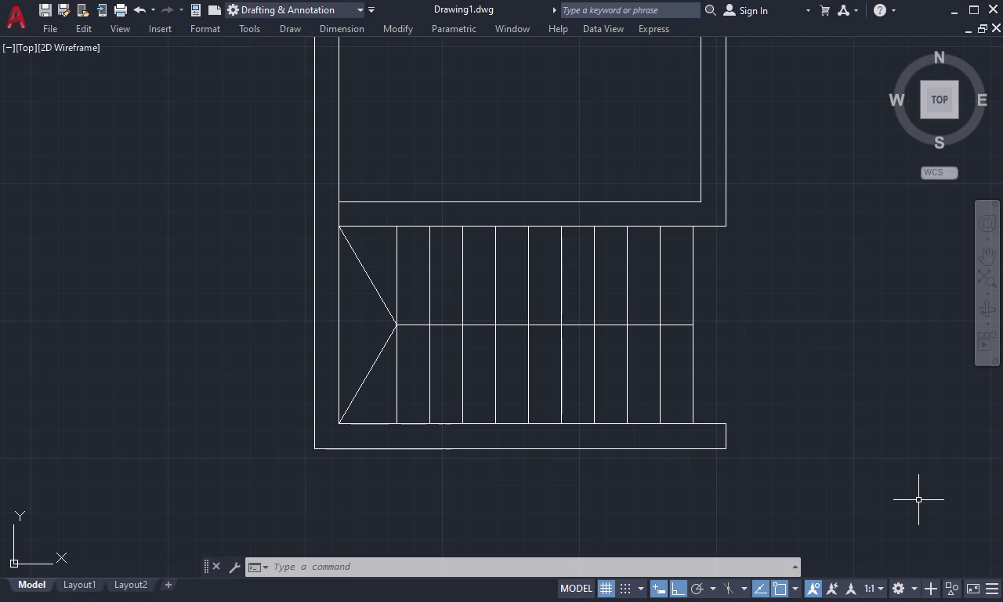
Extend the bottom outer wall line with EX until it meets the right wall.
scroll(down, 3)
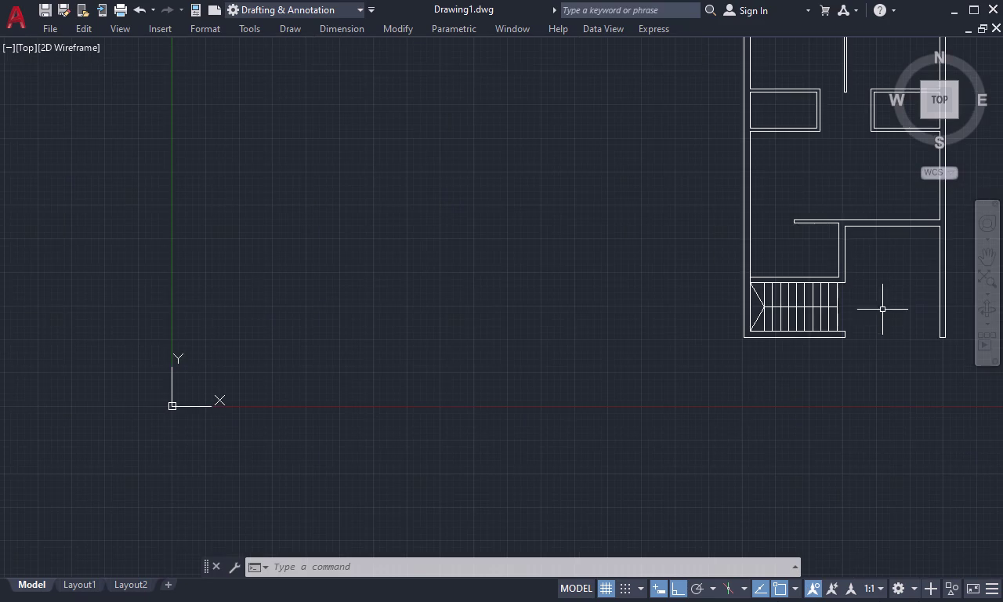
middle_drag(882, 319, 734, 355)
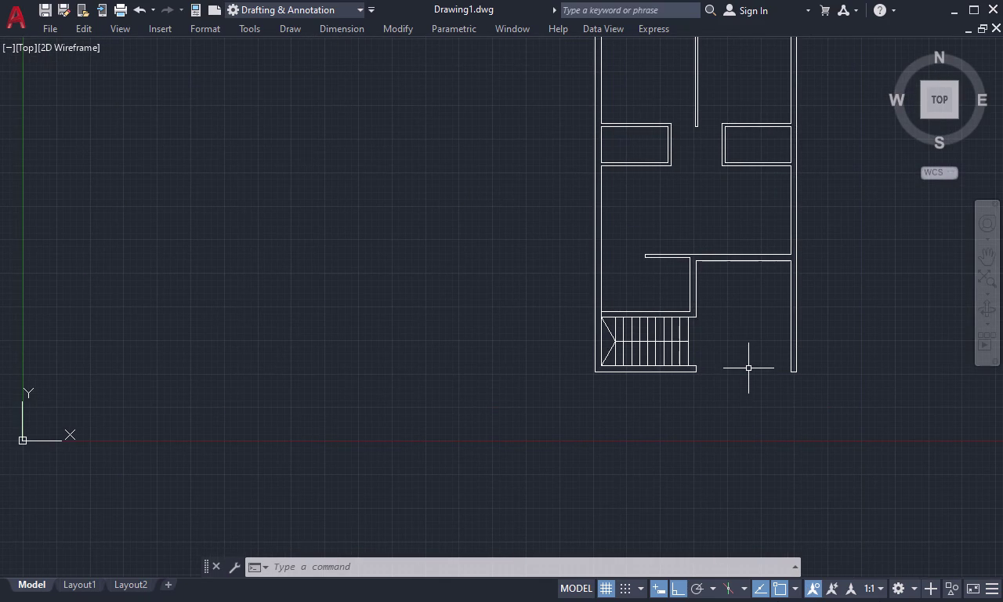
key(Escape)
text(ex)
key(space)
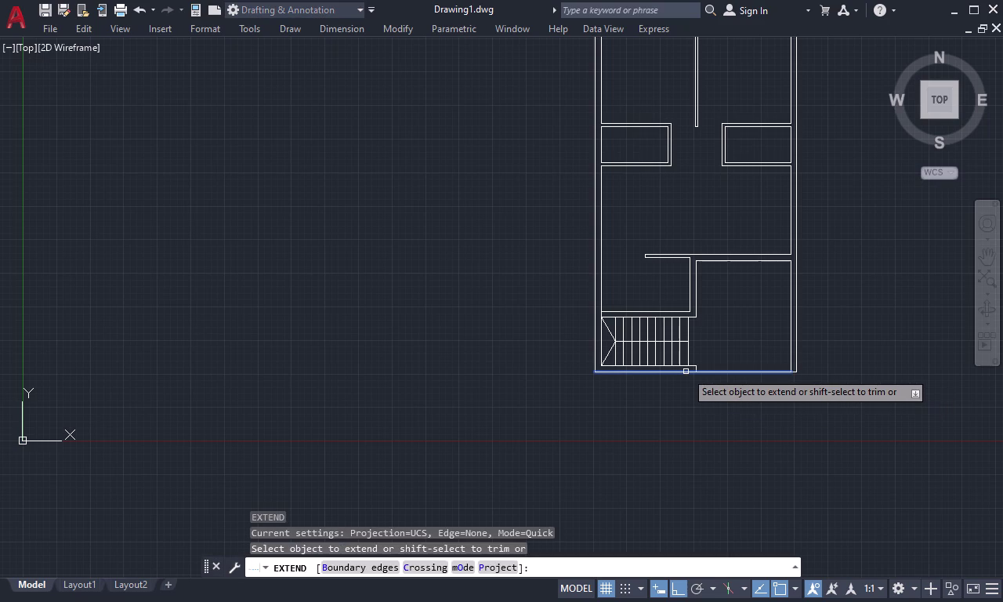
click(686, 372)
key(Escape)
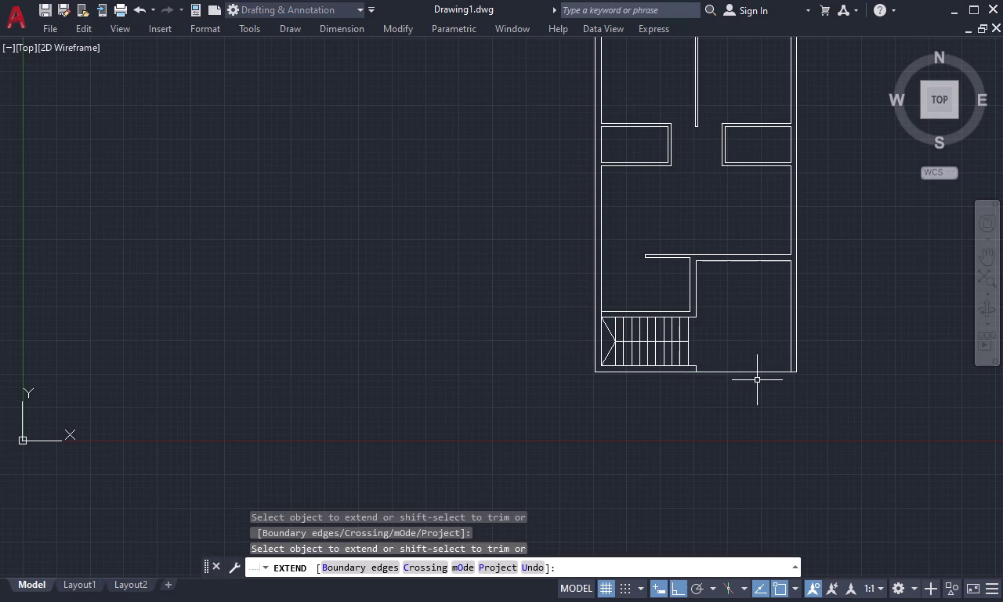
scroll(down, 3)
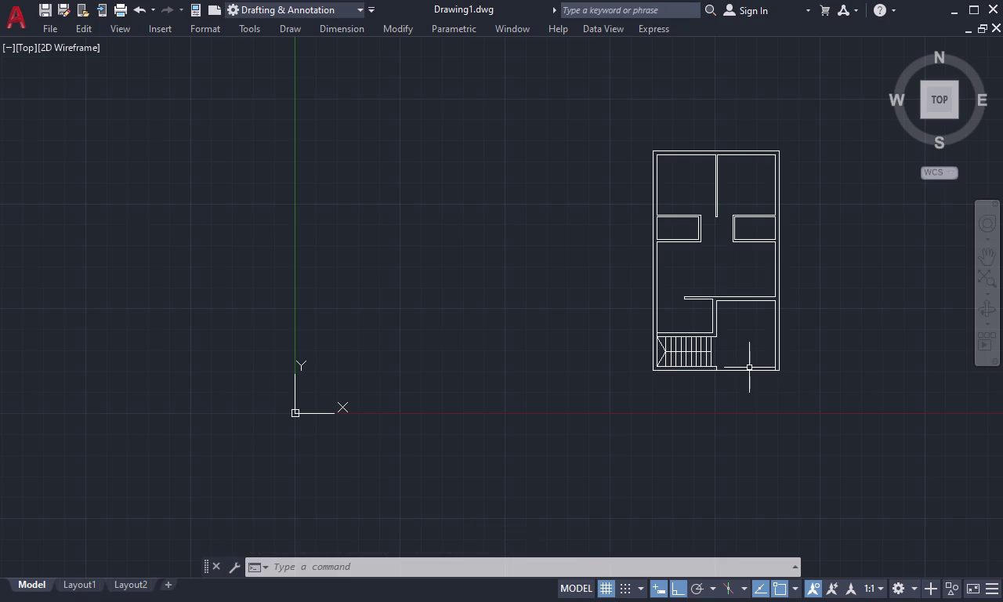
Pan and zoom across the plan toward the middle rooms.
middle_drag(752, 364, 619, 492)
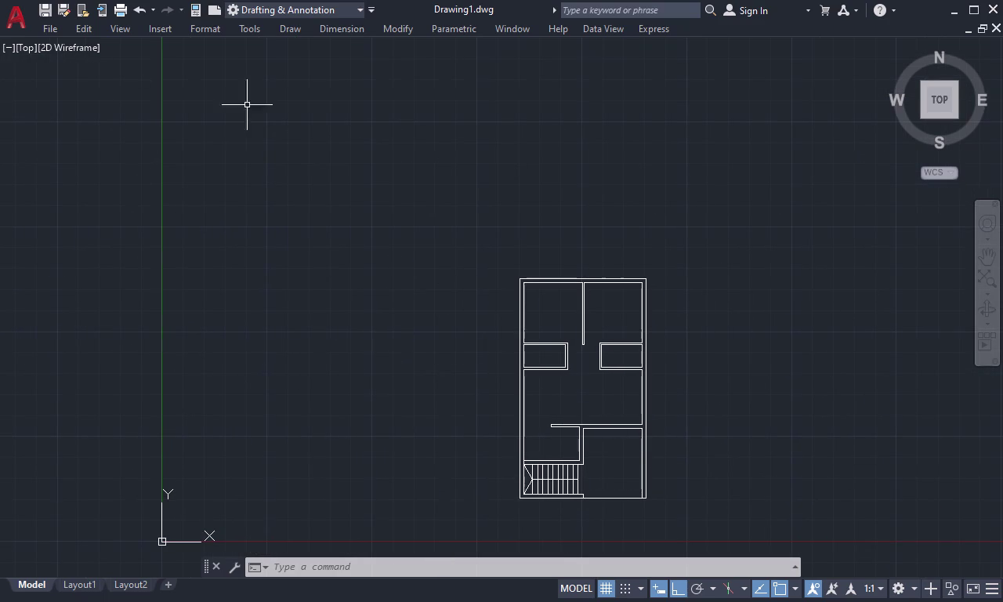
middle_drag(587, 400, 564, 319)
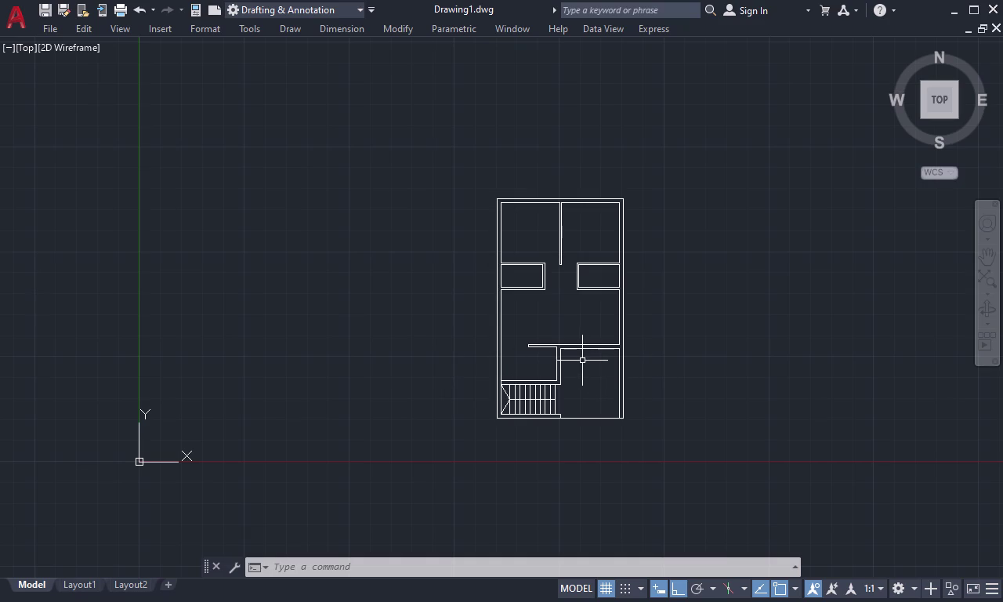
scroll(up, 3)
scroll(down, 3)
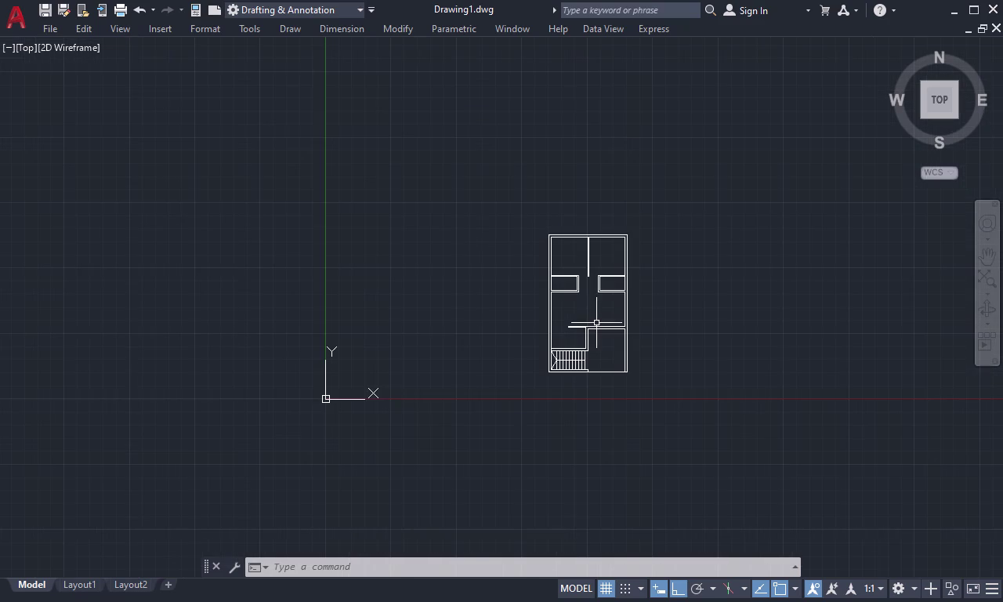
middle_drag(598, 306, 548, 414)
scroll(up, 3)
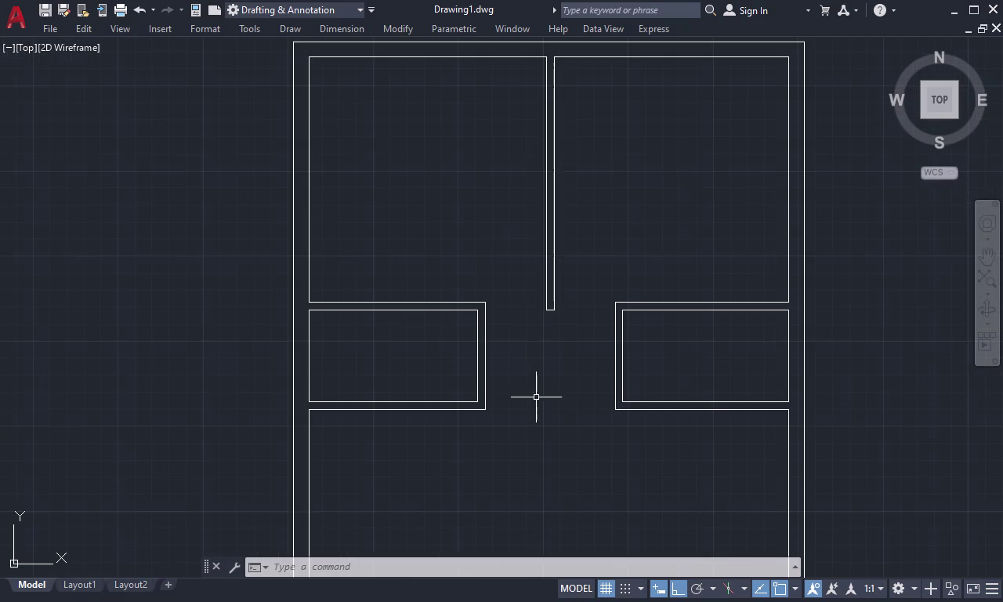
middle_drag(536, 395, 517, 310)
Cancel the extend command and start an offset with distance 2.
key(Escape)
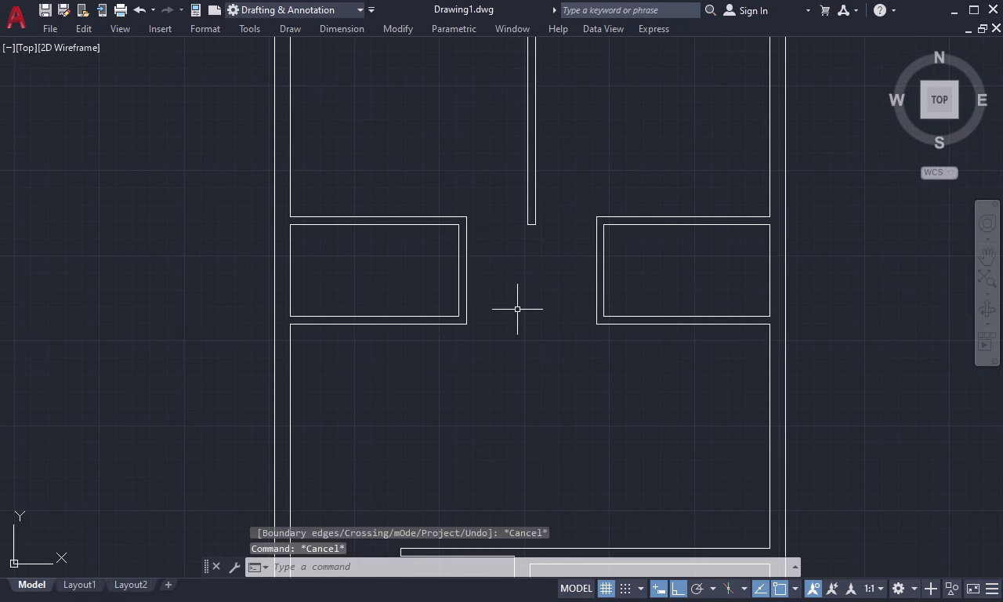
key(Escape)
key(Escape)
key(Escape)
key(Escape)
key(Escape)
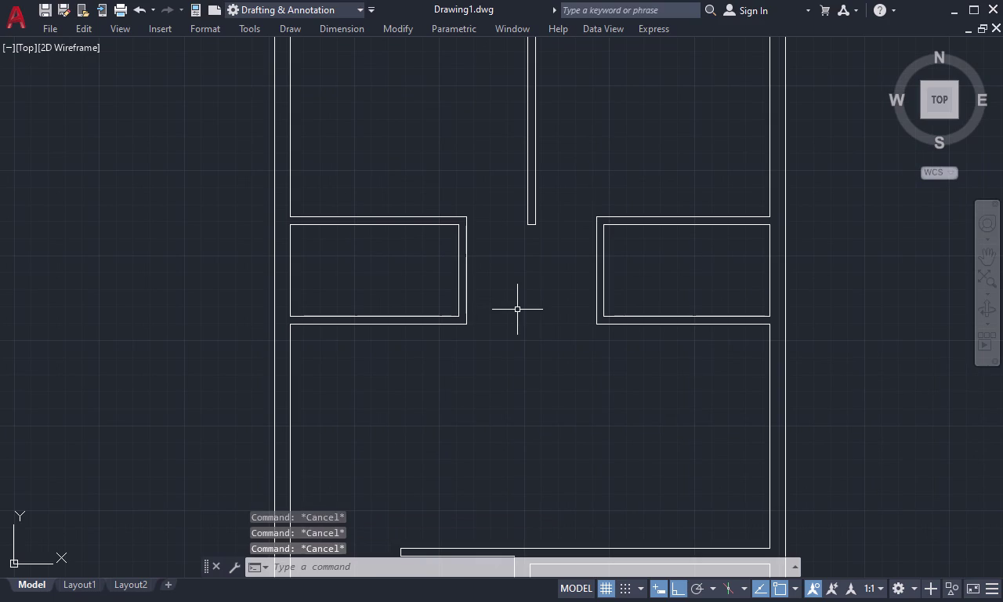
key(Escape)
key(Escape)
key(Escape)
key(Escape)
key(Escape)
text(o 2)
key(space)
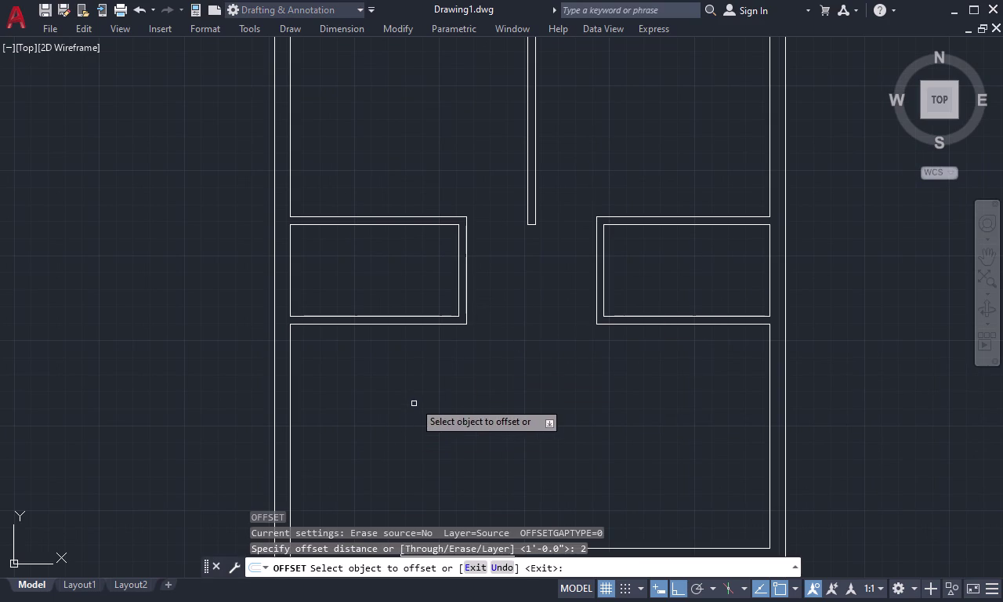
Offset the wall line above the stairs, then undo the too-small copy.
scroll(down, 3)
middle_drag(432, 406, 433, 329)
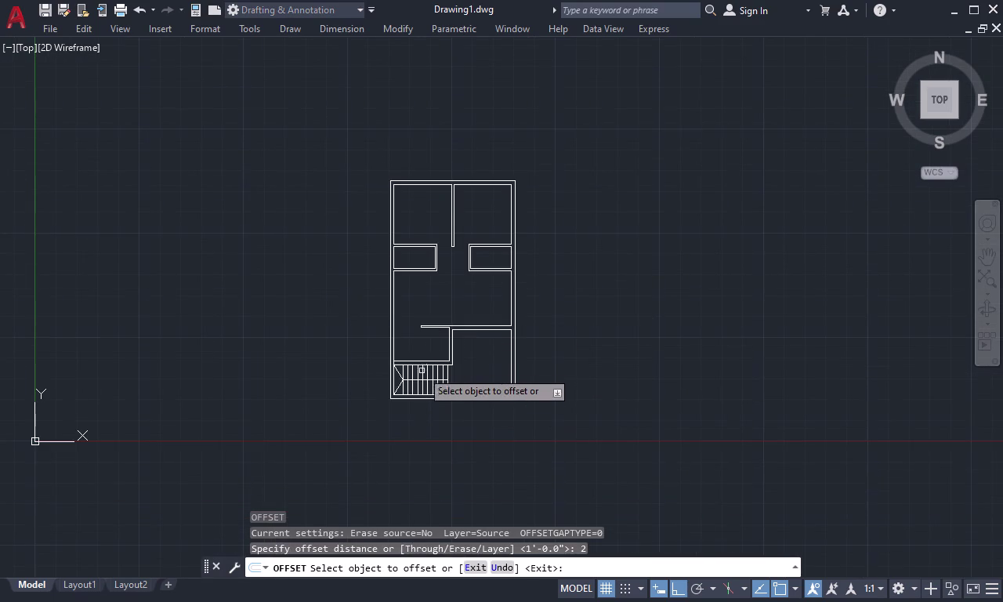
scroll(up, 3)
click(437, 328)
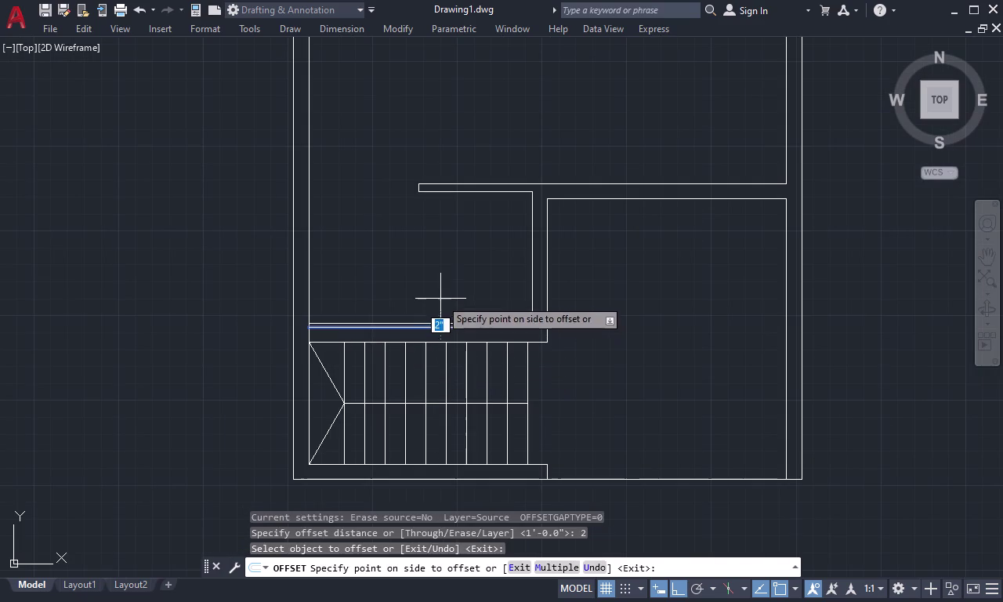
click(441, 298)
key(ctrl+z)
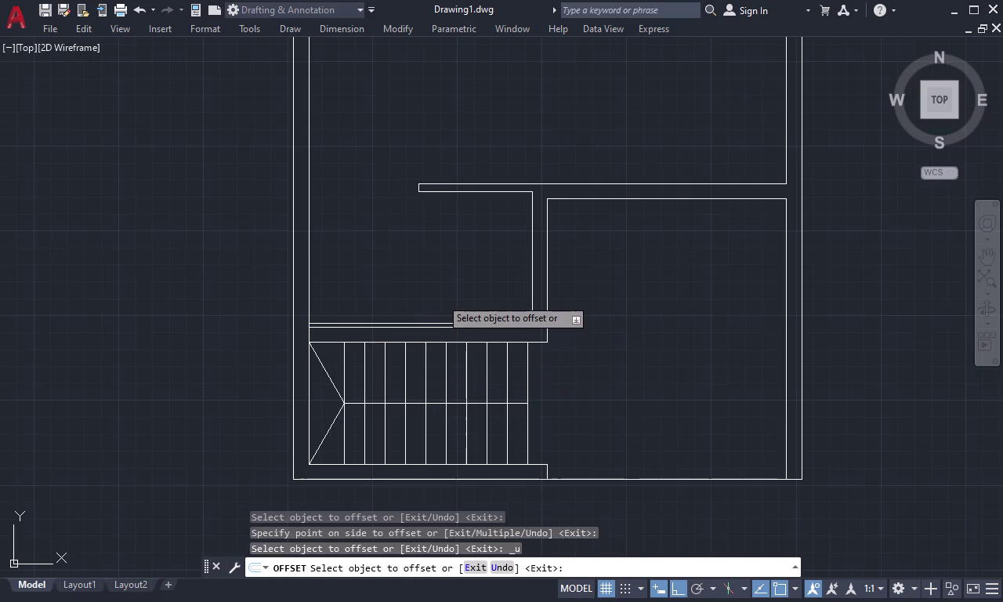
key(Escape)
Offset the line above the stairs up 2' and the partition wall left 2'.
text(o)
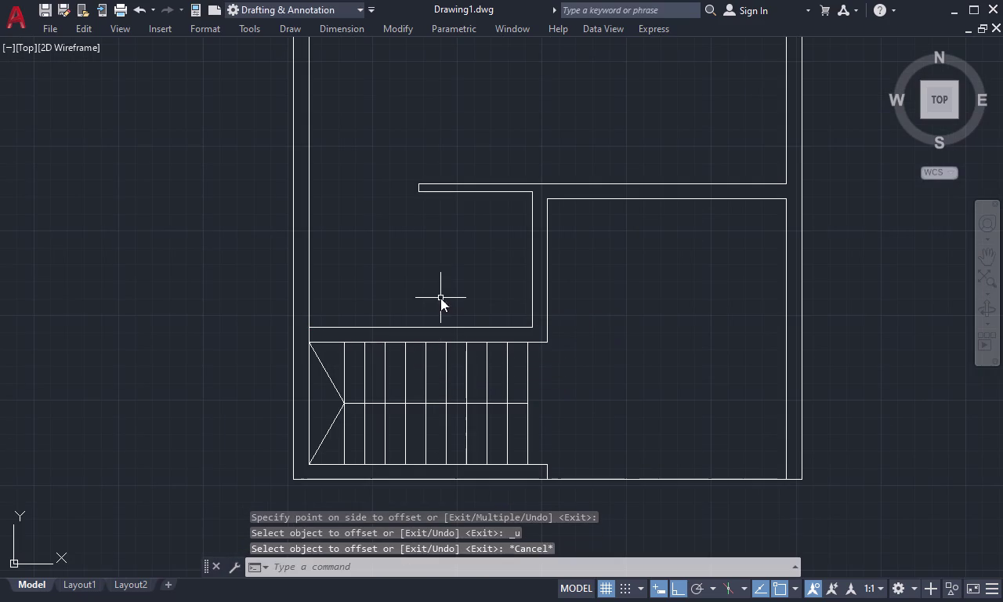
key(space)
text(2)
text(')
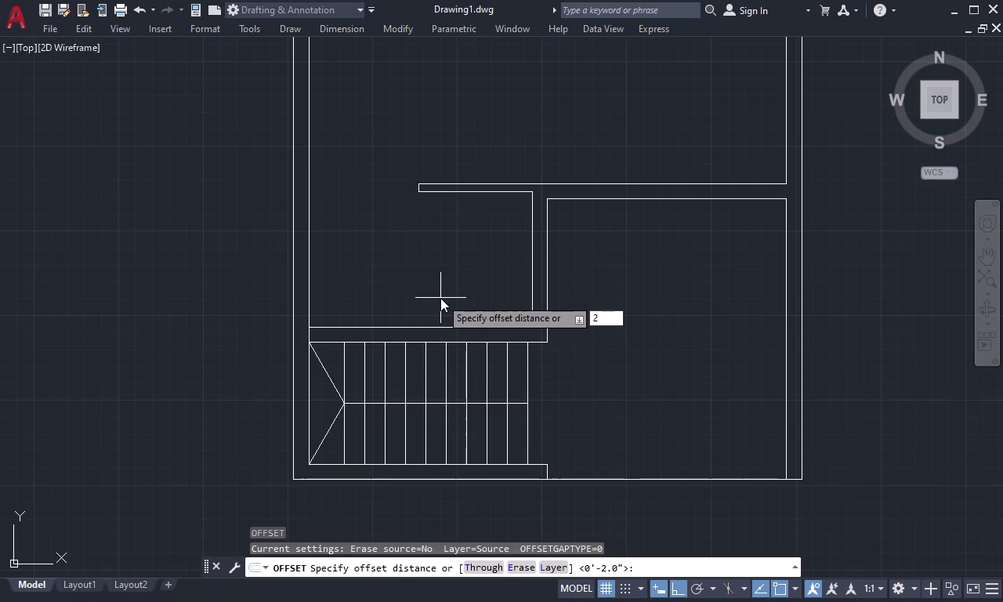
key(space)
drag(447, 325, 448, 325)
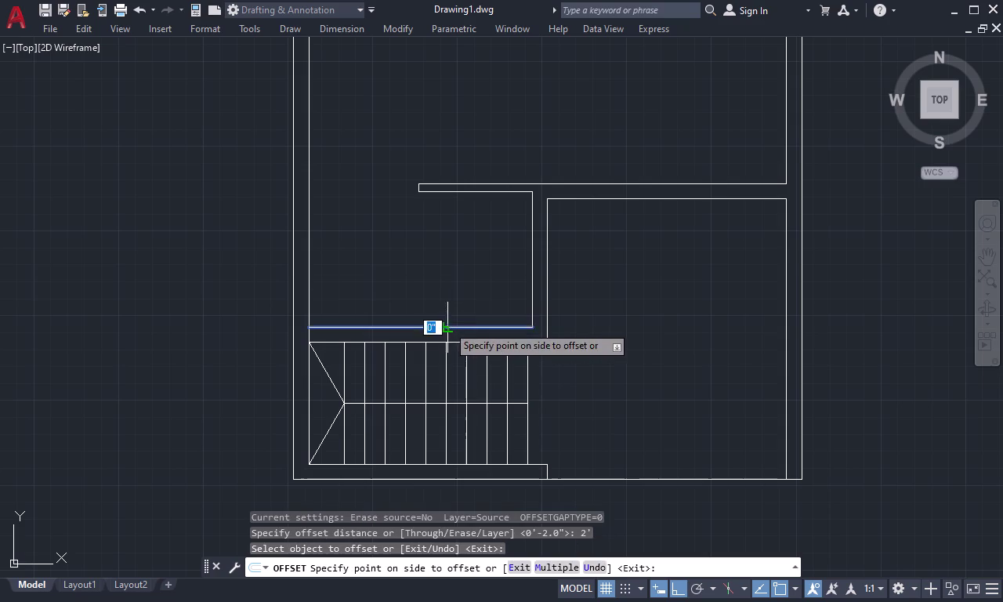
drag(449, 325, 448, 318)
click(440, 278)
click(532, 254)
click(487, 273)
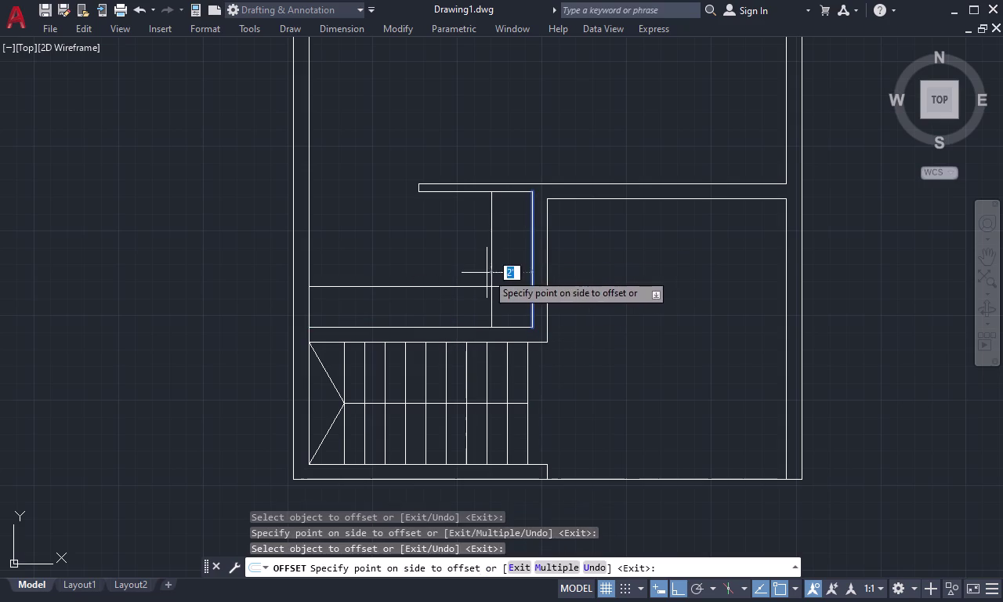
key(Escape)
text(tr)
key(space)
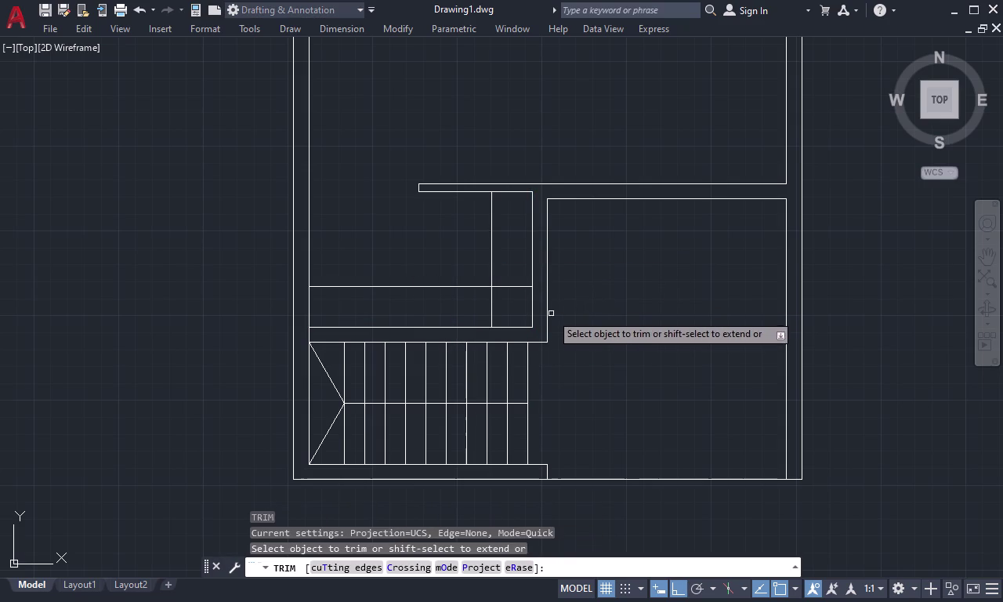
Fence-trim the overlapping offset line segments beside the stairs into a clean ledge corner.
drag(514, 273, 476, 301)
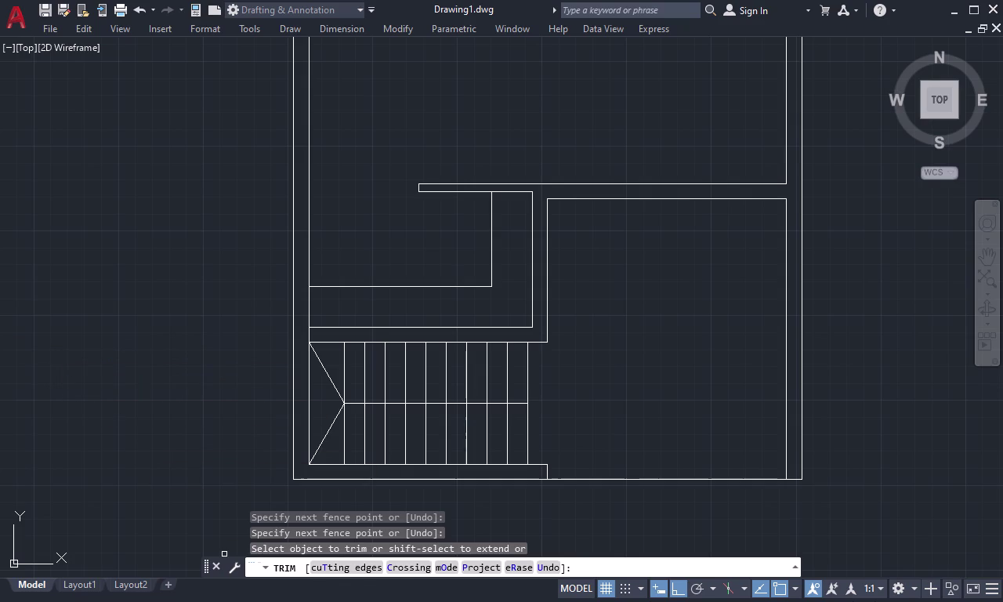
scroll(down, 3)
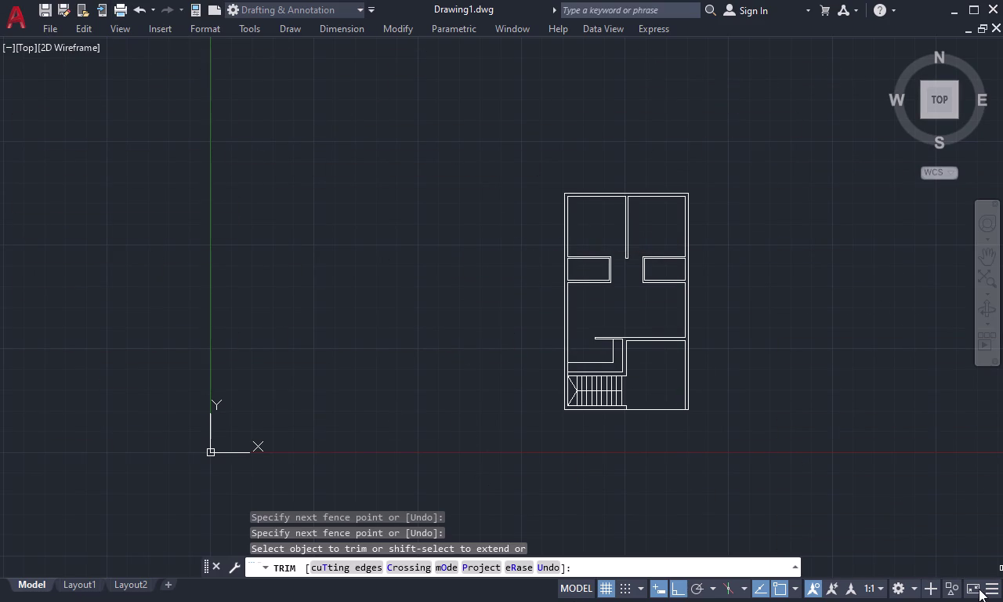
Turn off Clean Screen to restore the ribbon and pan across the floor plan.
key(ctrl+0)
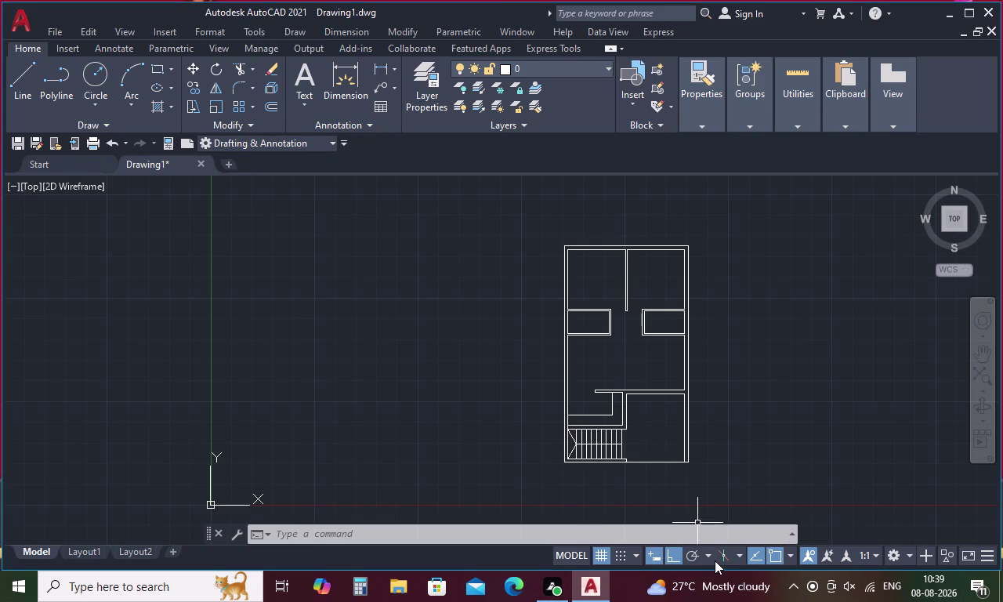
middle_drag(663, 486, 652, 484)
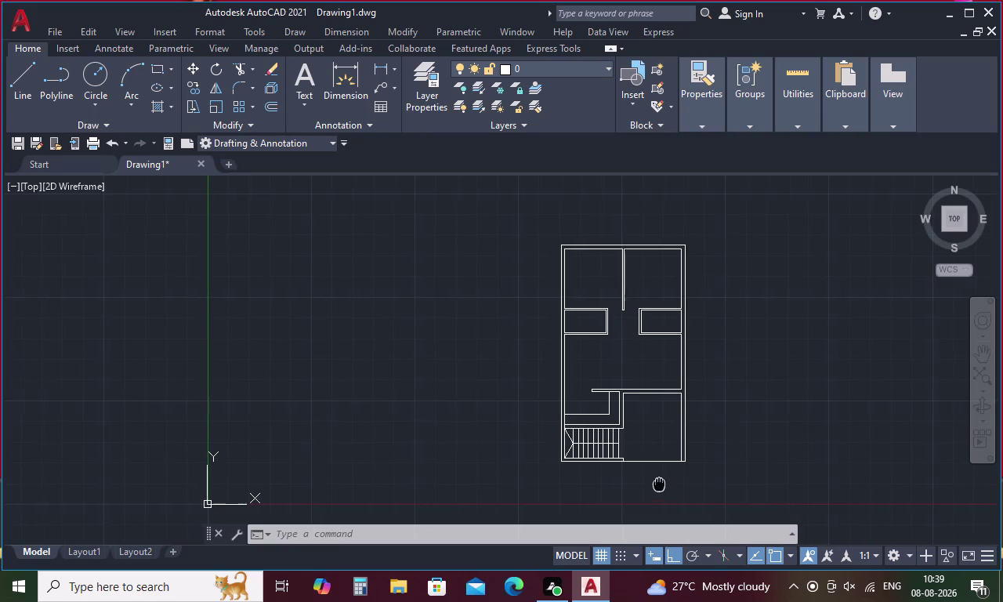
middle_drag(652, 484, 574, 489)
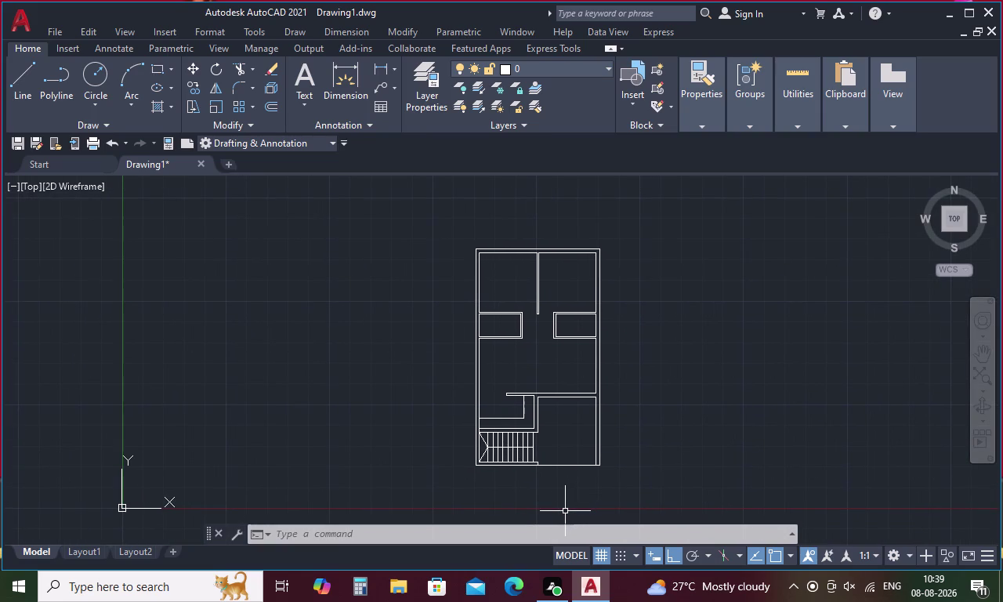
middle_drag(567, 441, 567, 443)
middle_drag(567, 444, 579, 522)
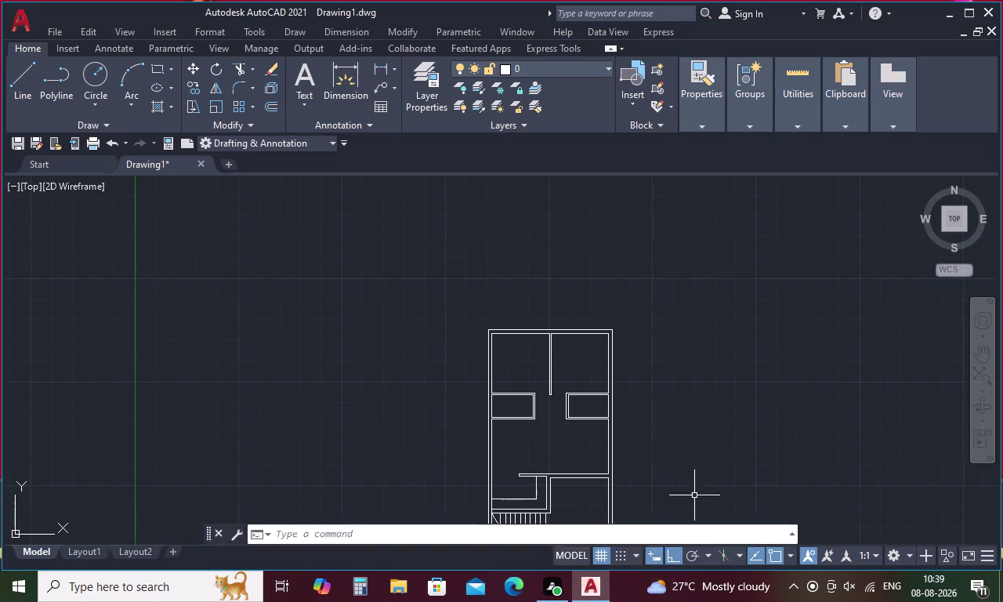
middle_drag(682, 436, 658, 325)
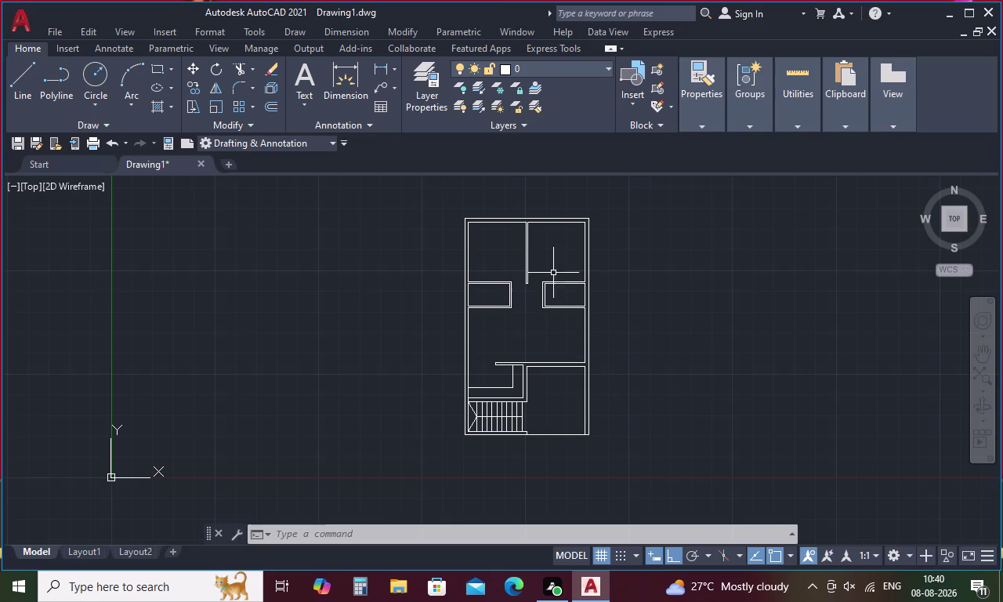
scroll(up, 3)
scroll(up, 3)
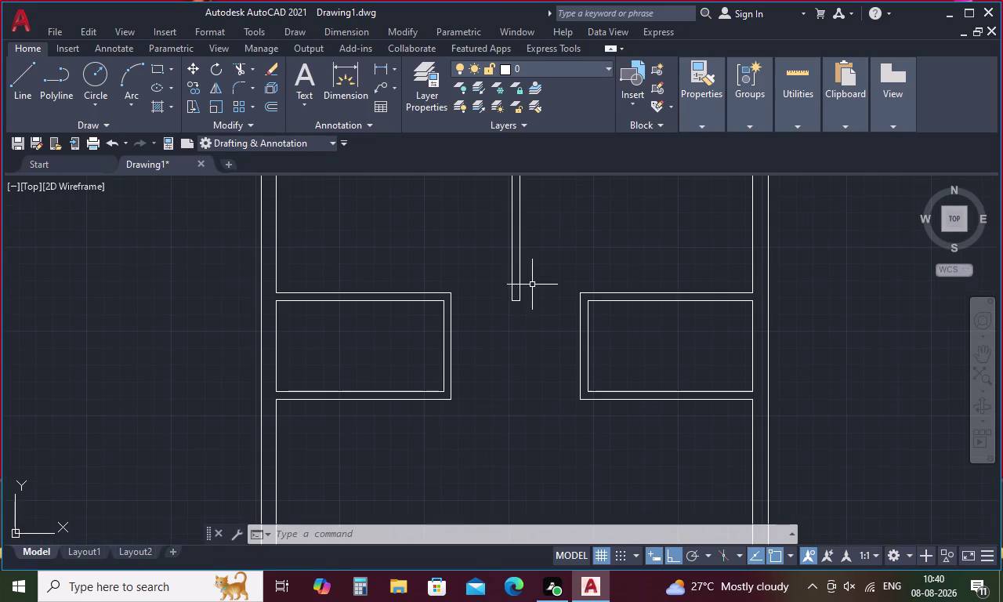
key(Escape)
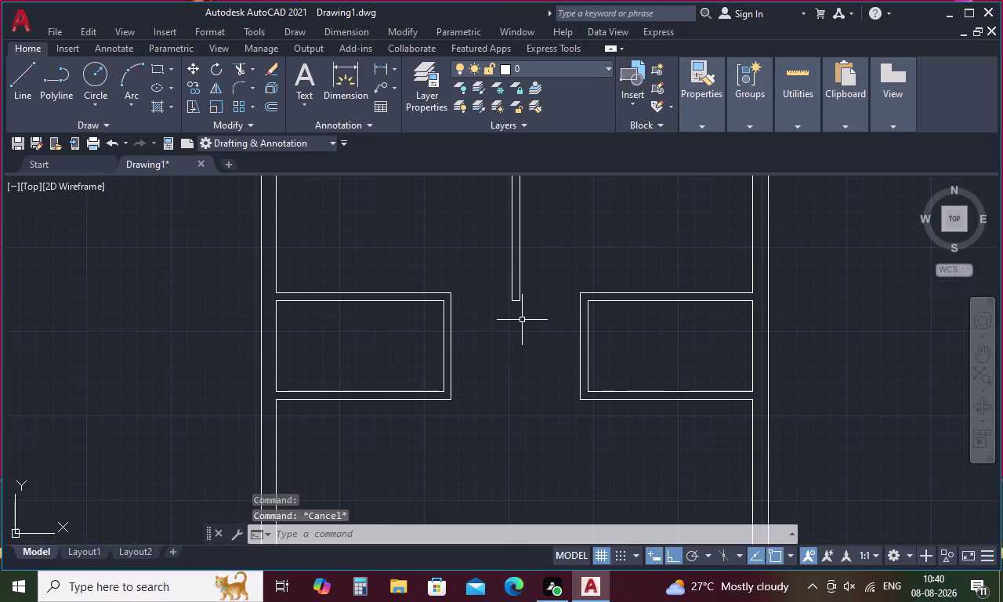
text(l)
key(space)
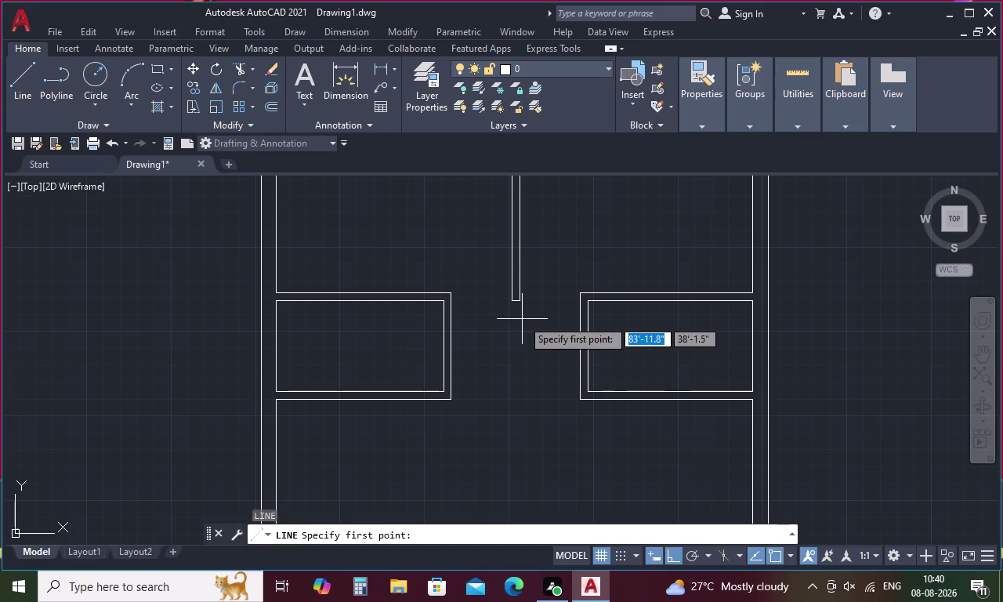
text(tk)
key(space)
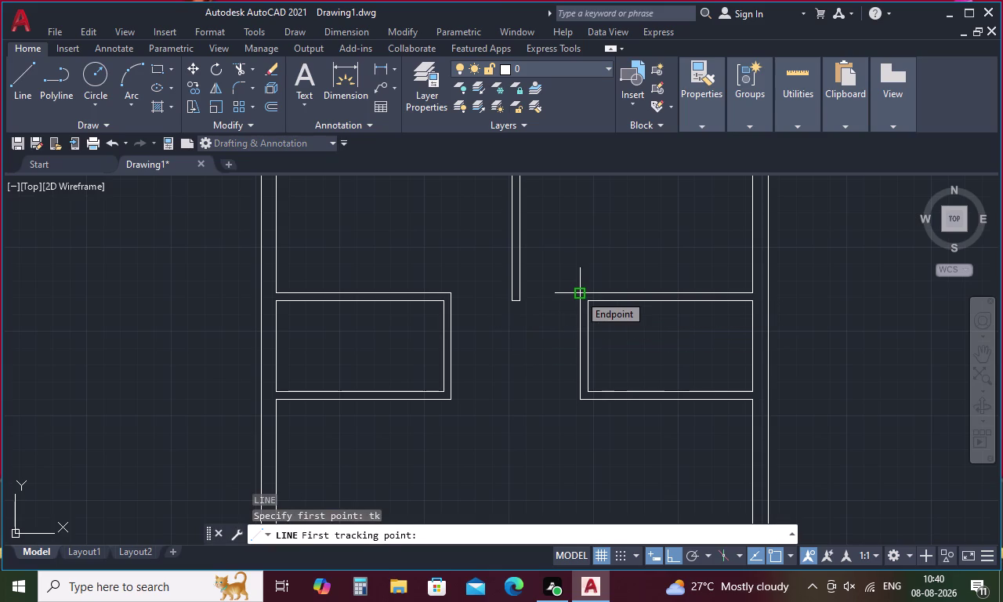
click(519, 300)
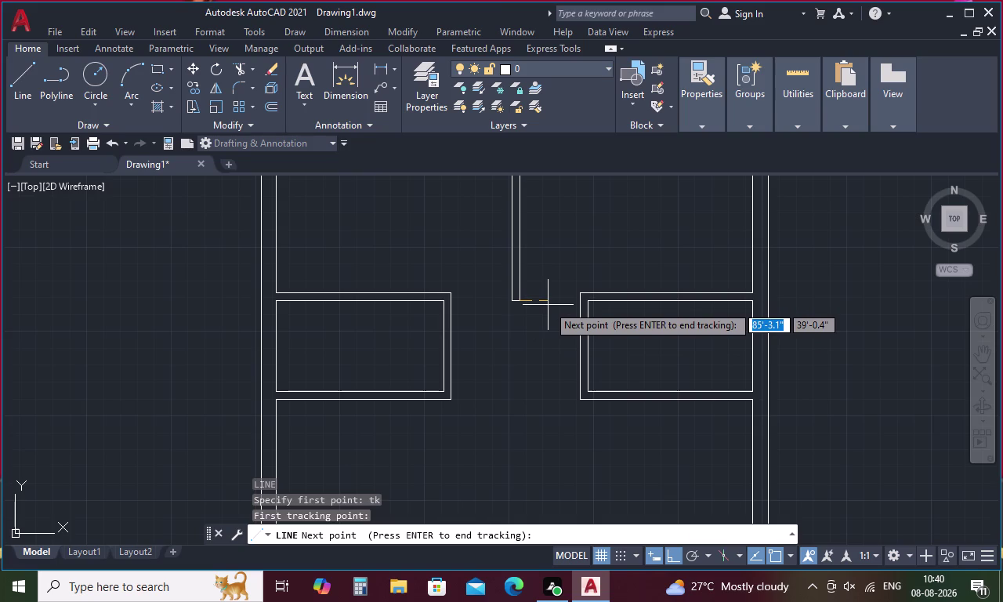
text(4)
key(space)
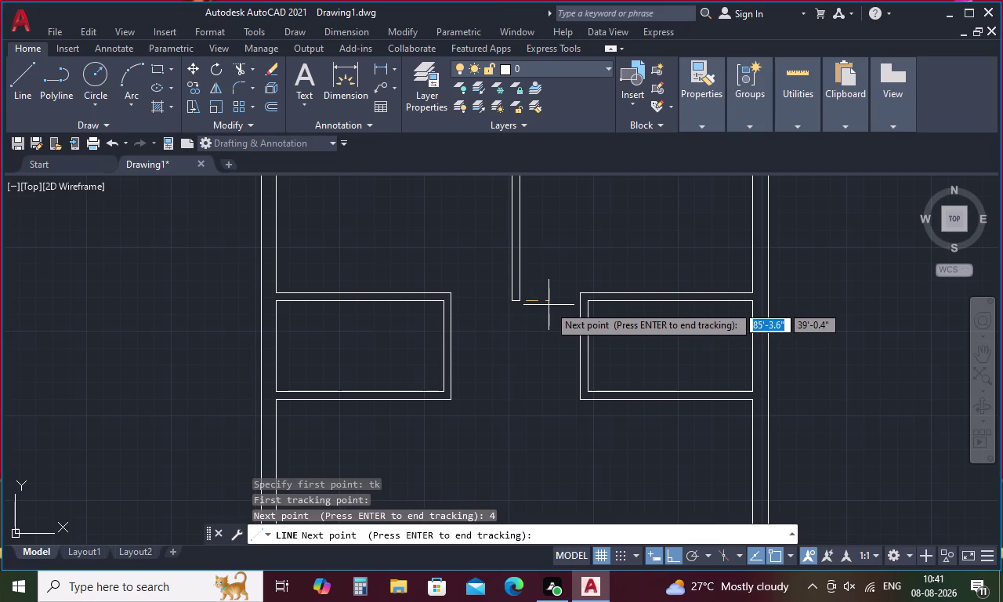
key(space)
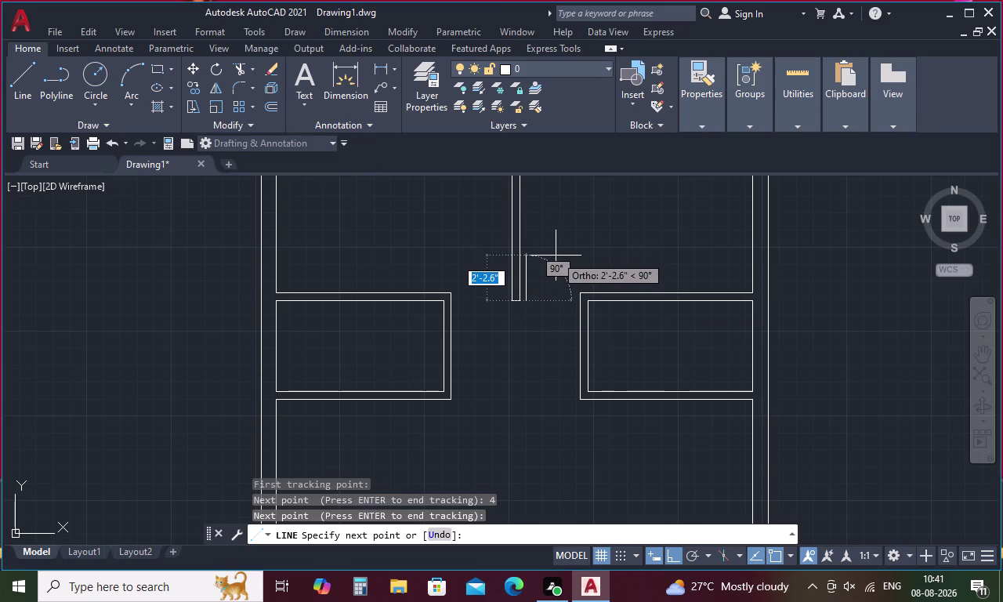
key(Escape)
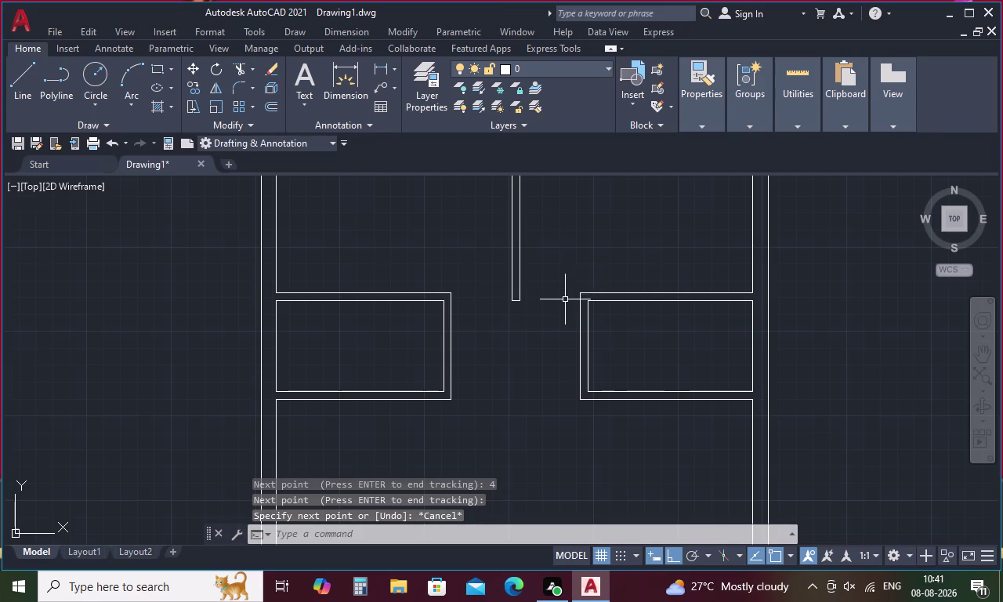
key(o)
key(space)
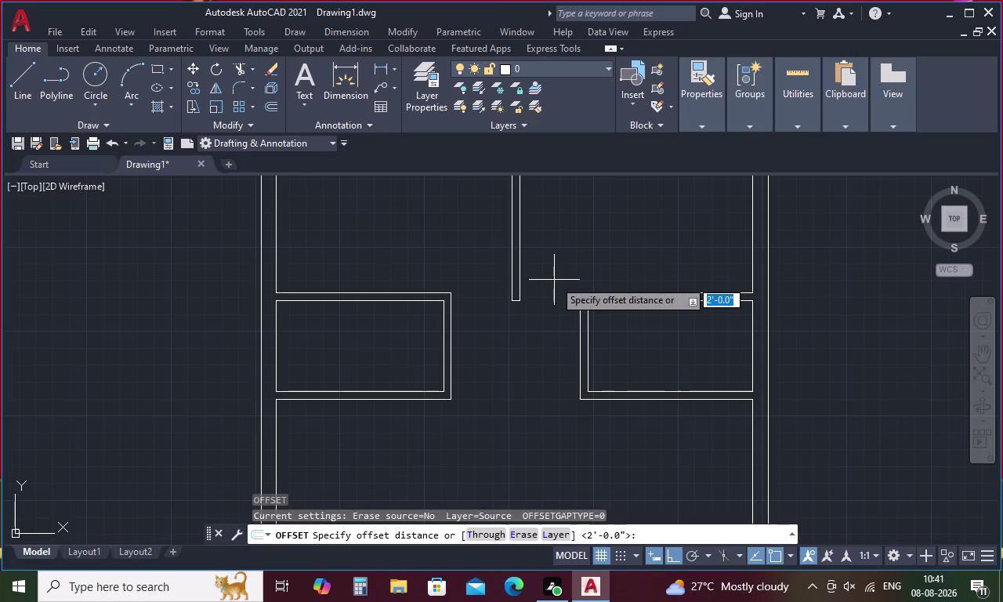
click(518, 300)
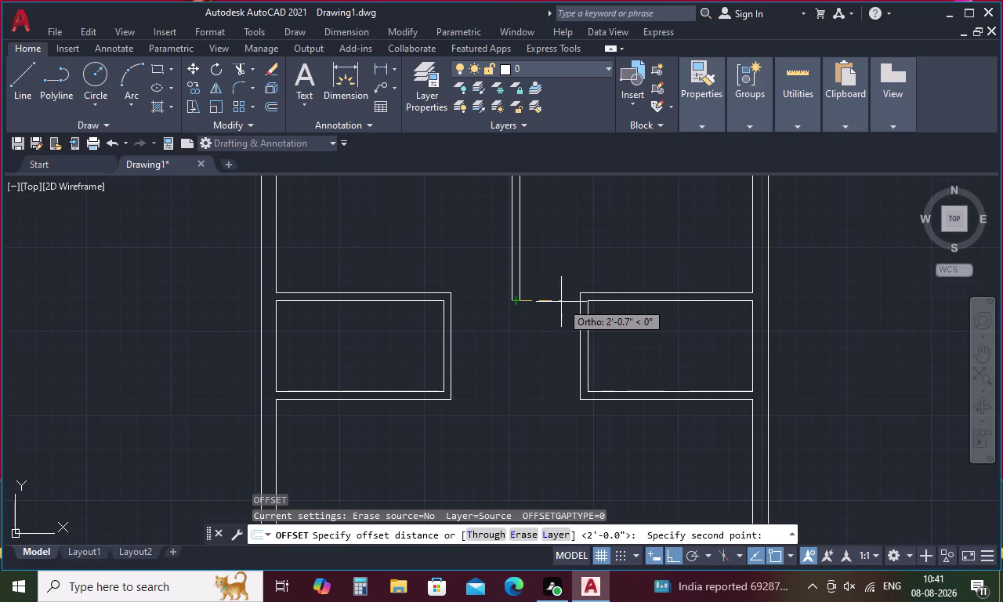
key(Escape)
text(l)
key(space)
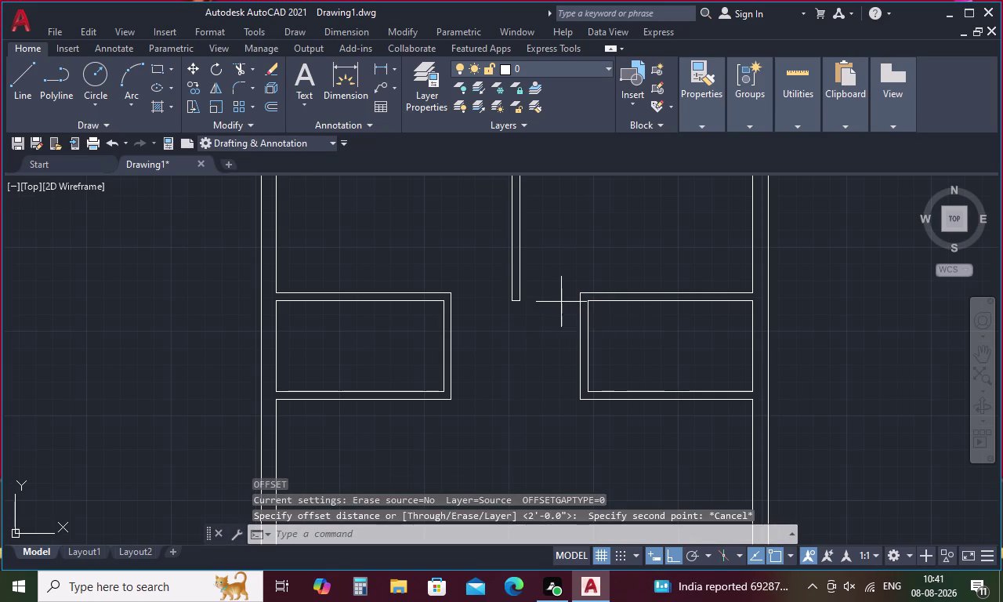
click(521, 299)
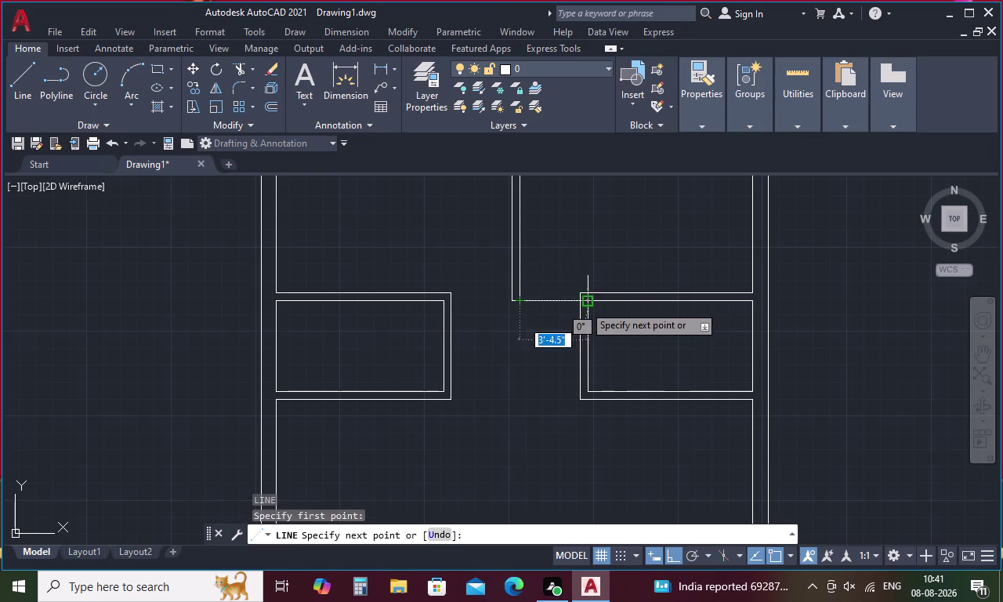
click(582, 304)
key(Escape)
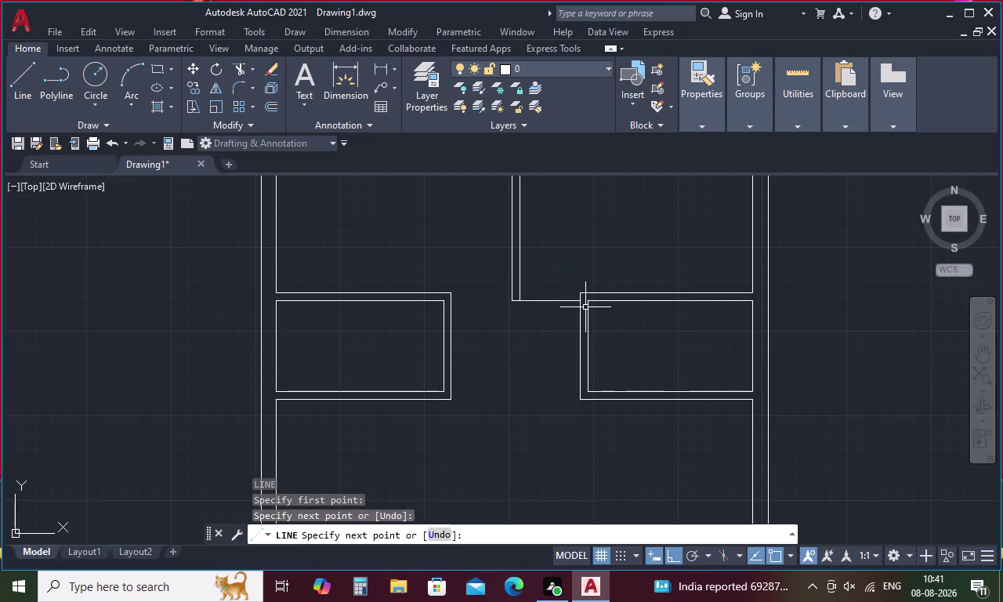
key(Escape)
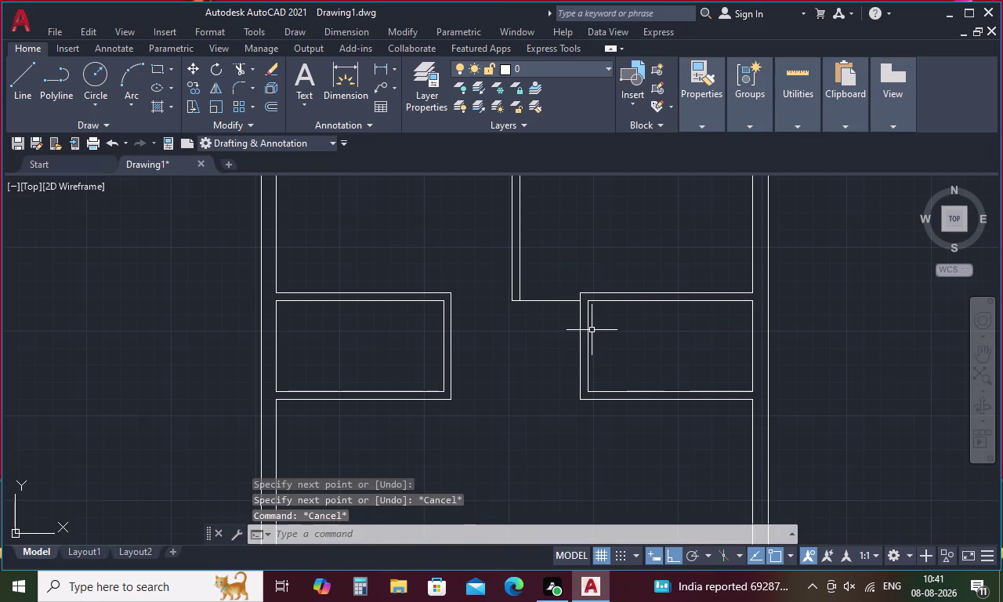
key(ctrl+z)
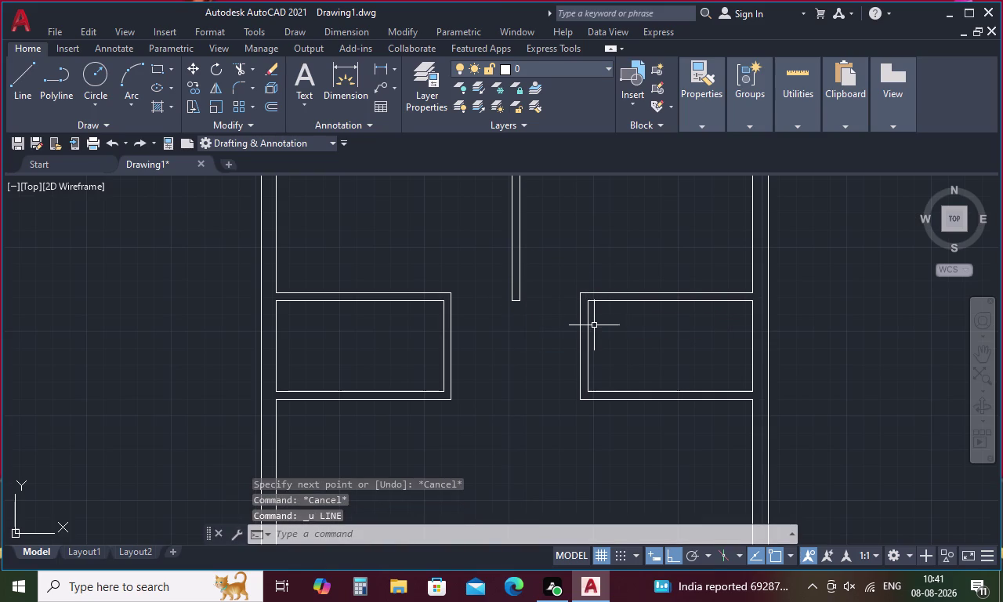
text(ex)
Extend the upper and lower horizontal wall lines to the stub and adjoining walls.
key(space)
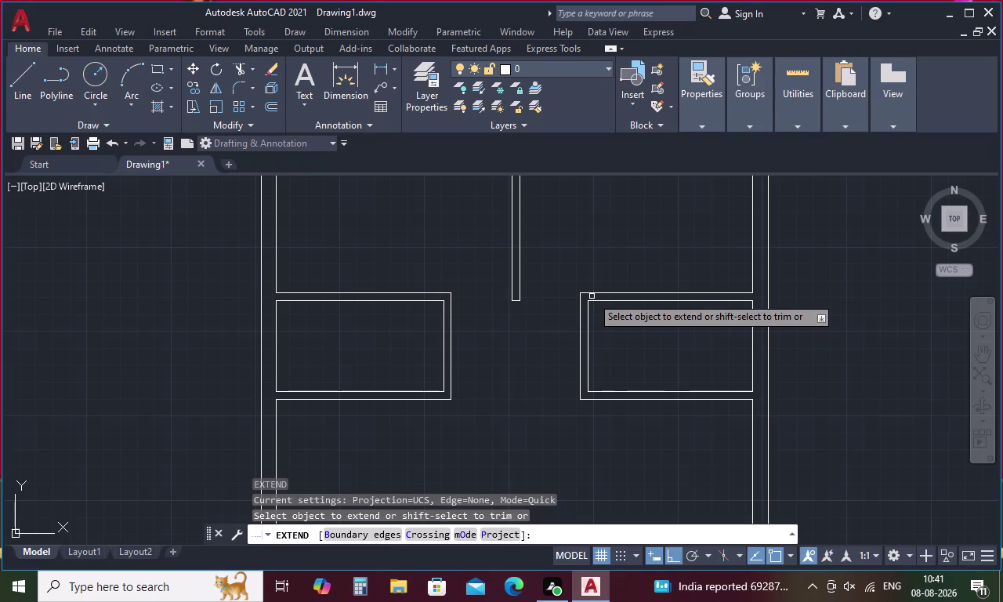
click(594, 292)
click(600, 301)
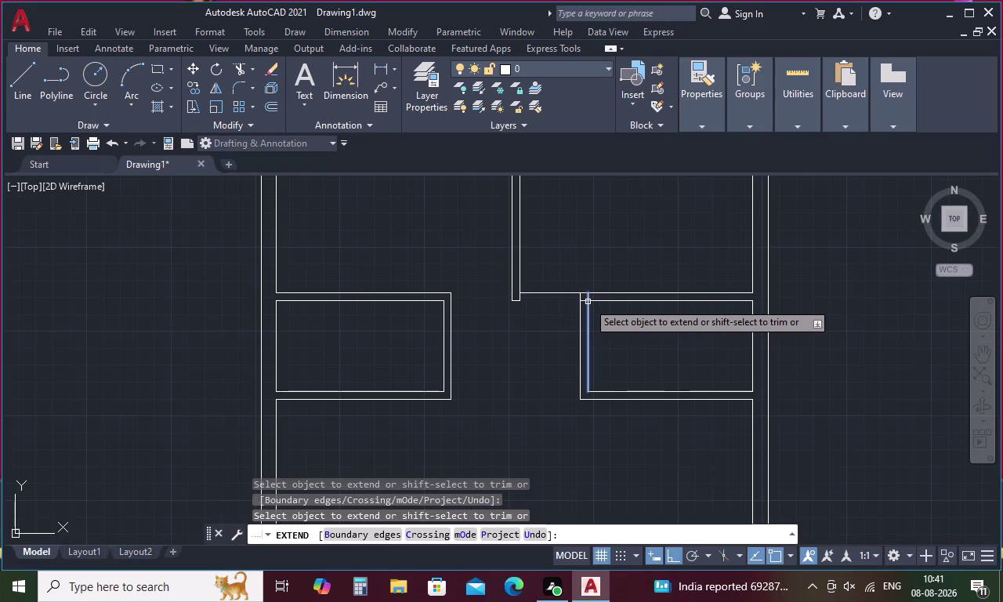
scroll(up, 3)
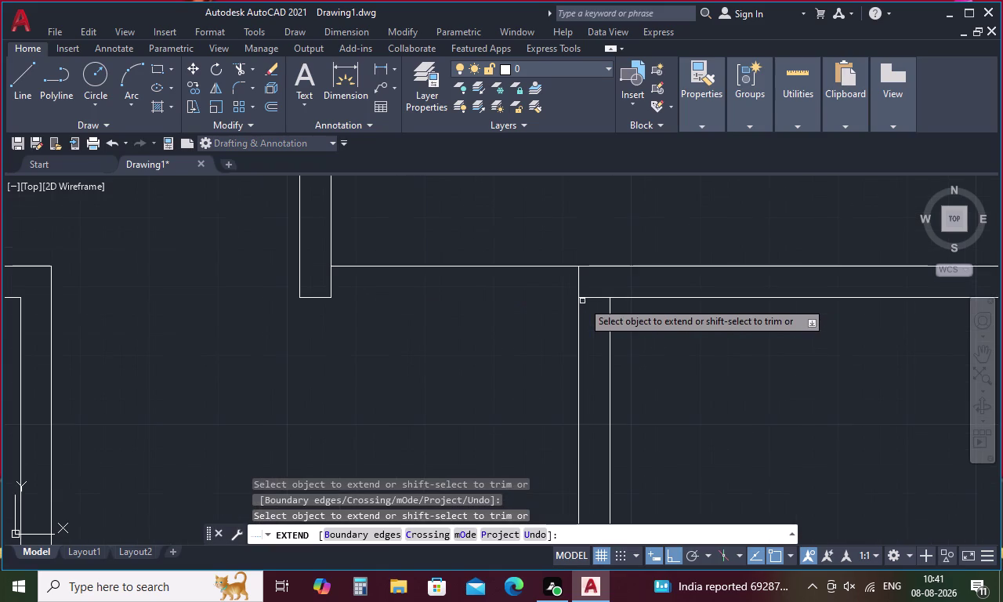
click(588, 297)
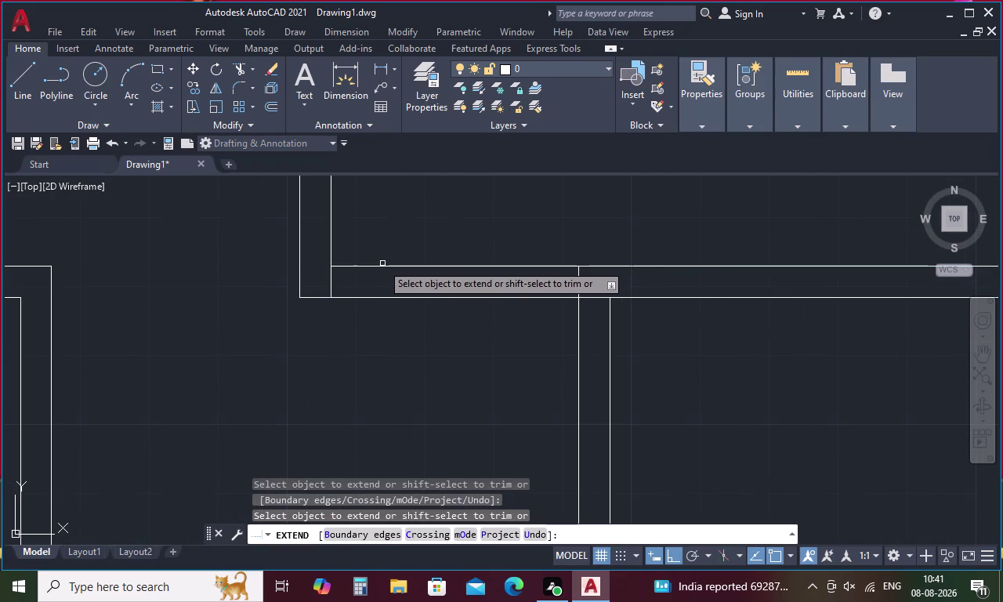
click(372, 265)
click(308, 267)
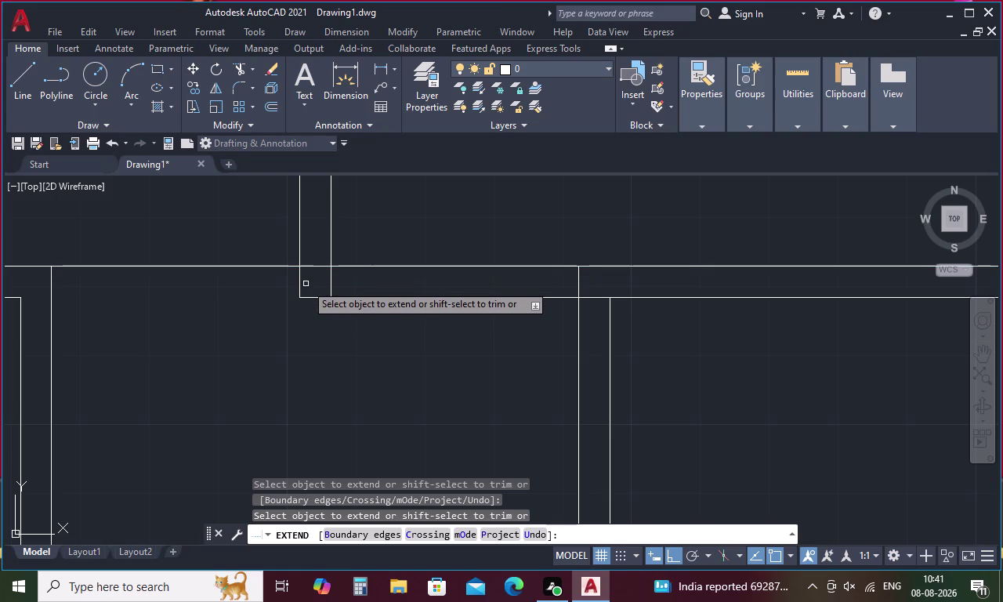
click(308, 298)
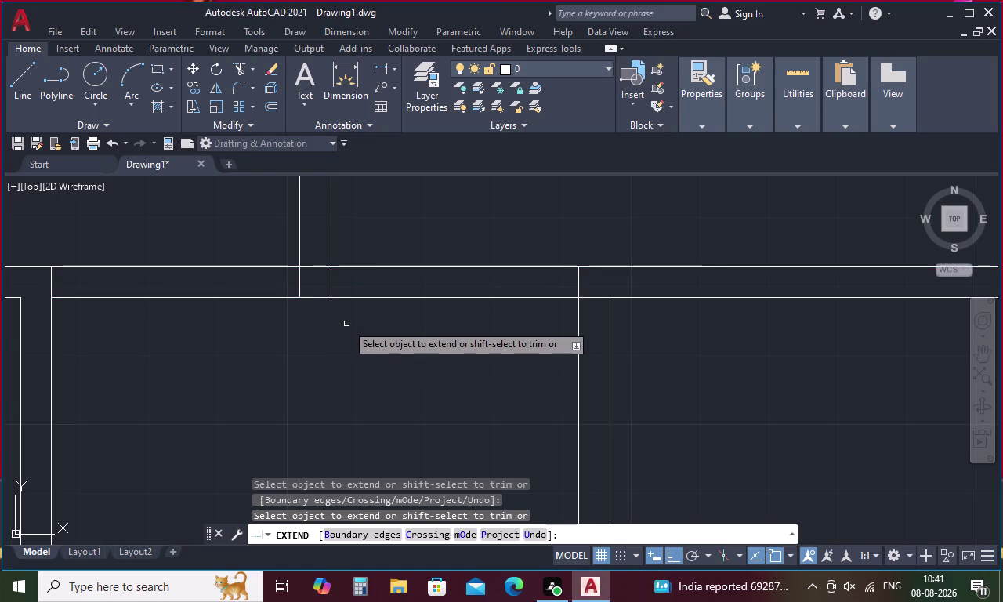
key(Escape)
Reissue EXTEND, cancel it, and begin a new line.
key(Escape)
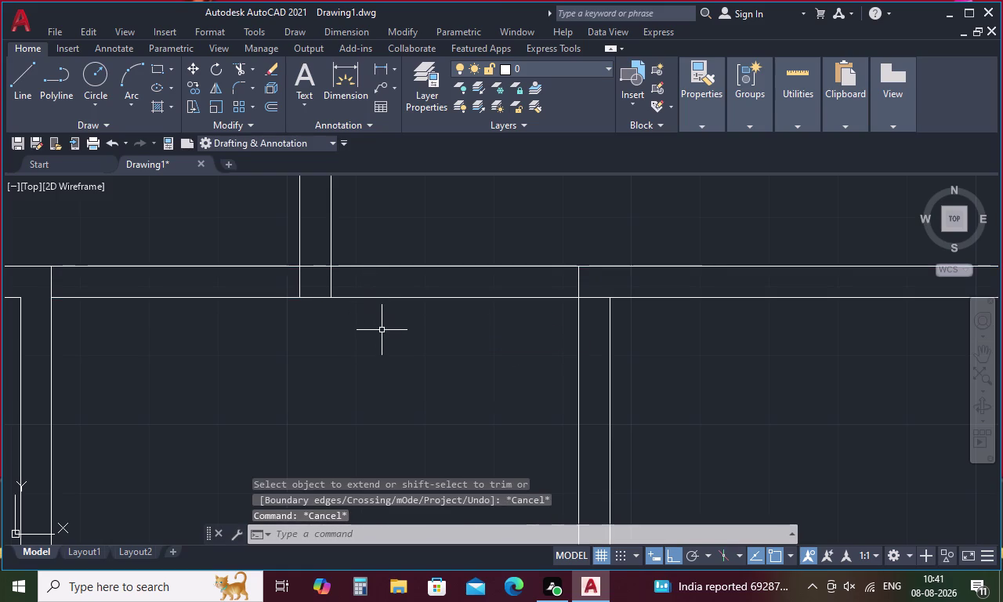
key(e)
text(x)
key(space)
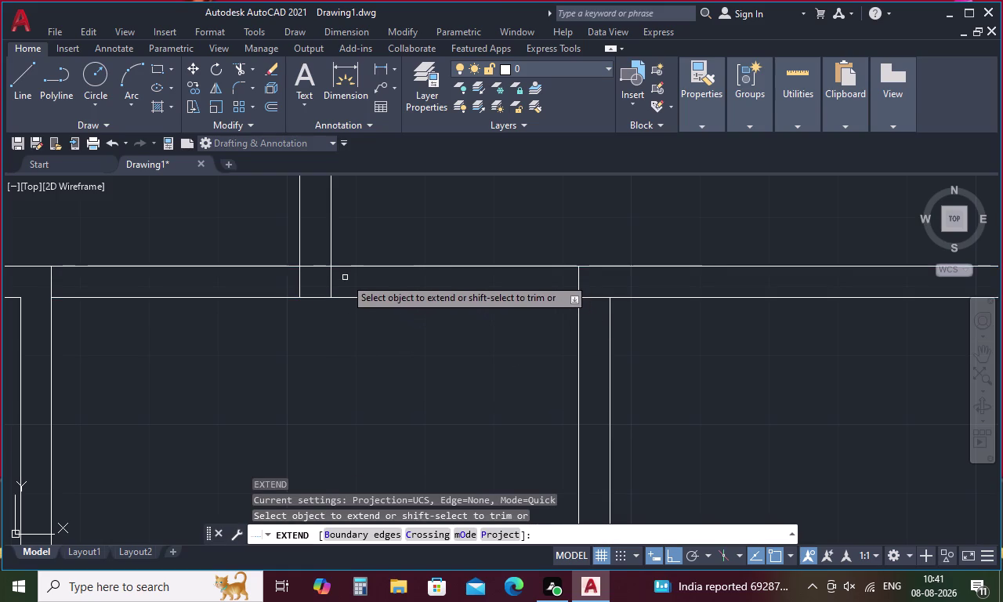
key(Escape)
key(Escape)
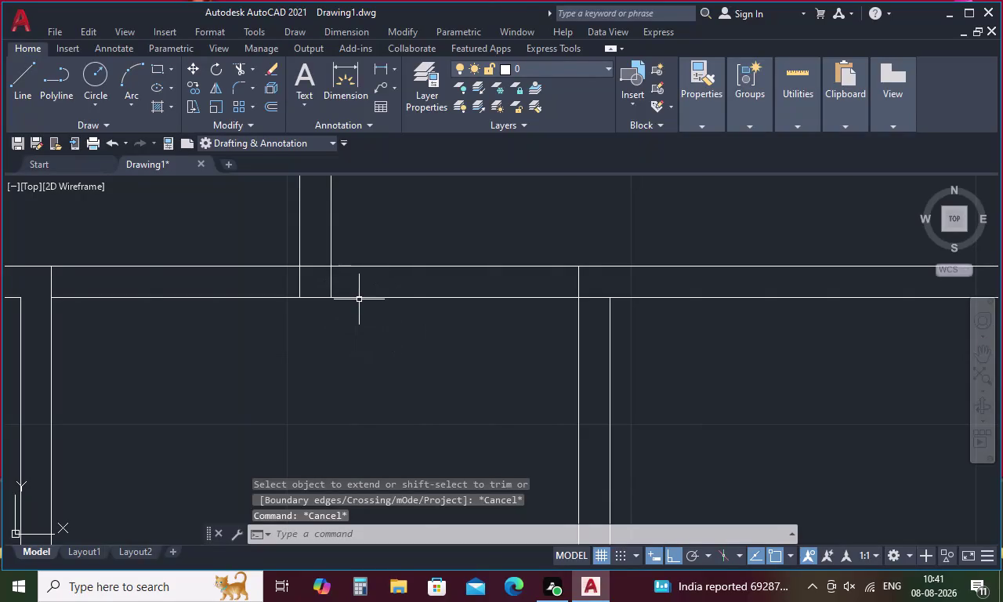
key(l)
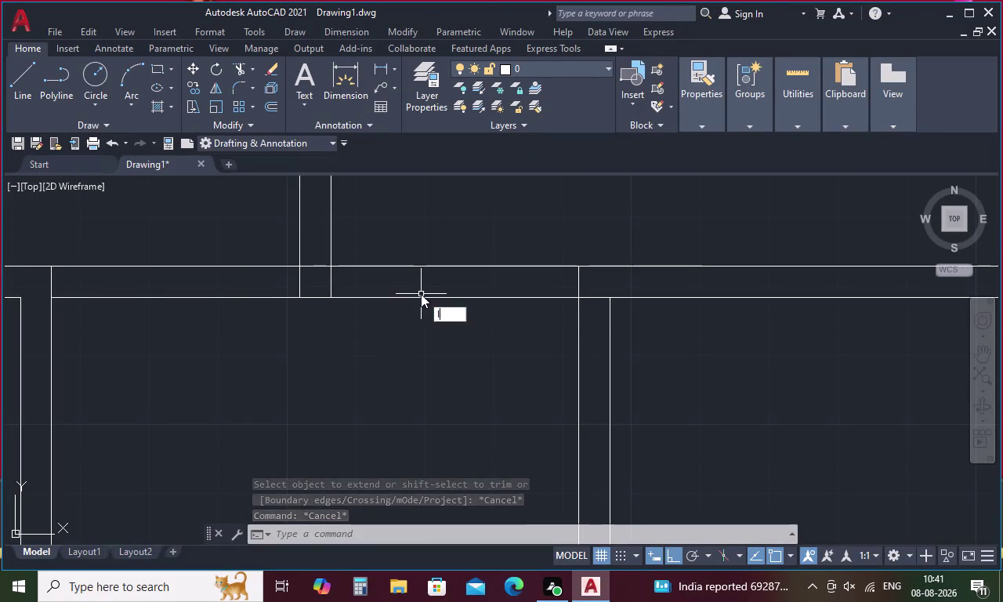
key(space)
Draw a short jamb line starting 4 from the stub corner up to the outer wall.
text(tk)
key(space)
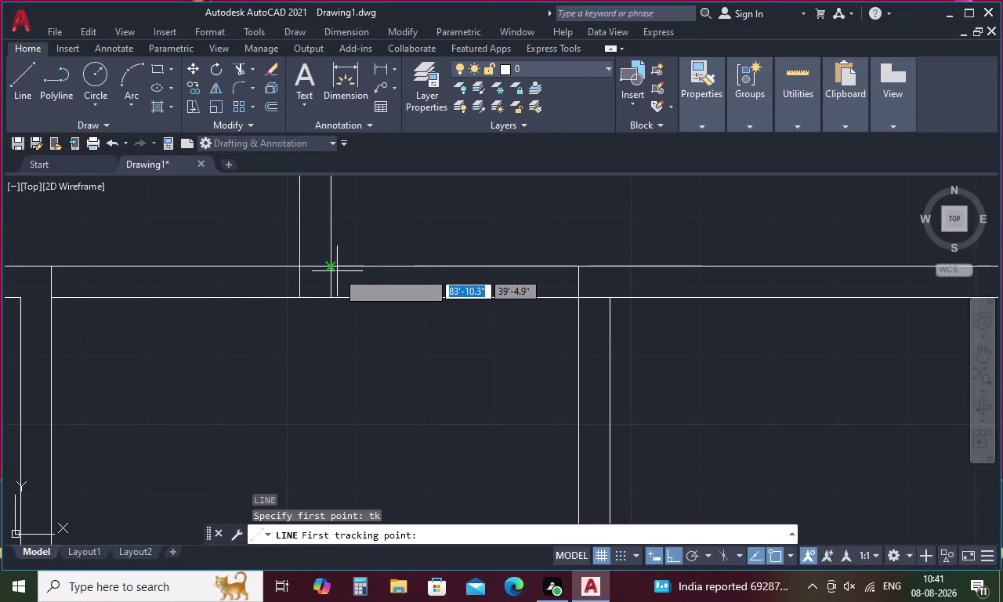
click(329, 268)
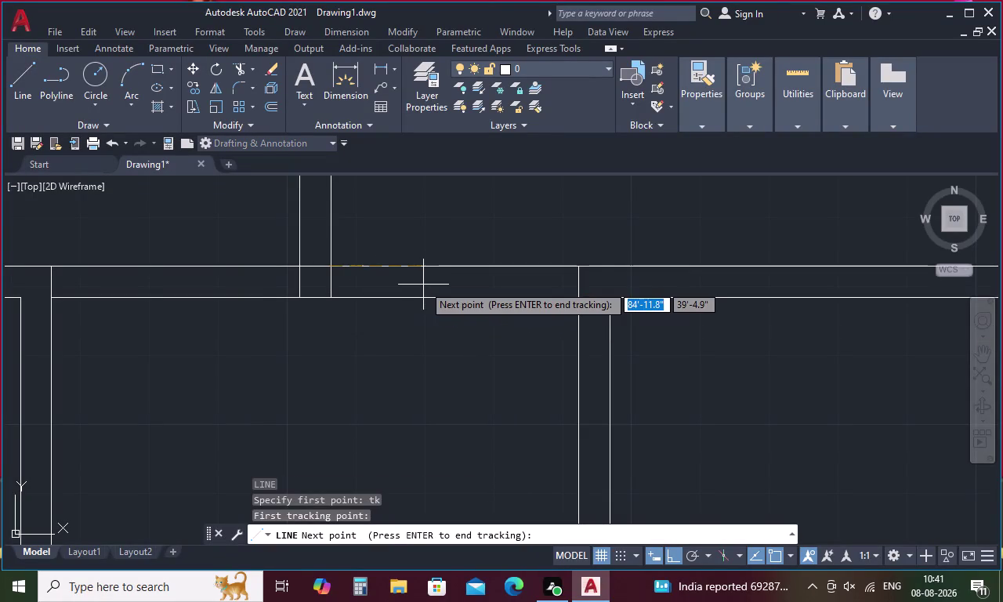
key(4)
key(space)
key(space)
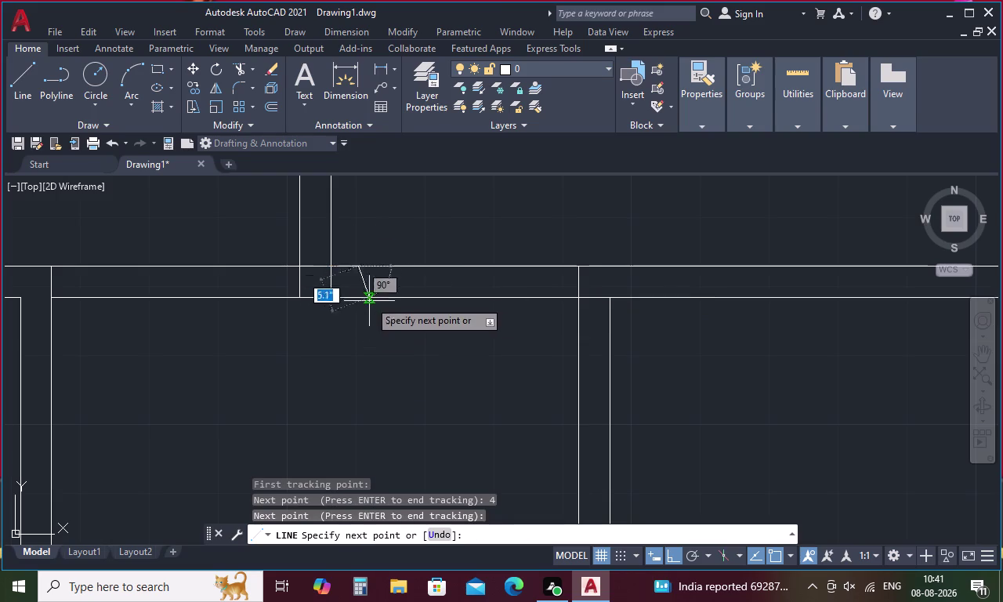
click(361, 296)
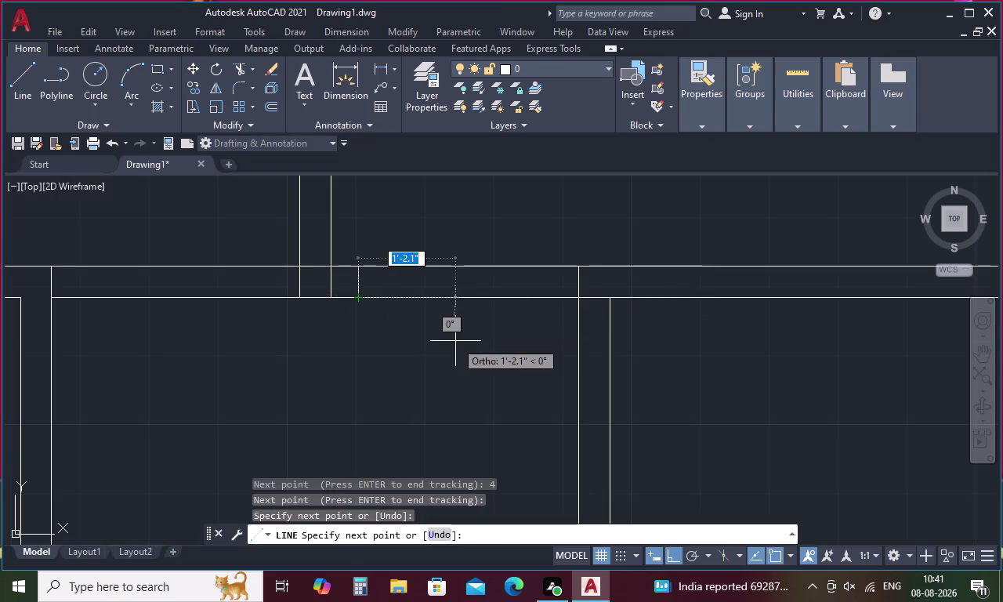
key(Escape)
Attempt a 3' offset of the new jamb line, then delete the stray line.
text(o)
key(space)
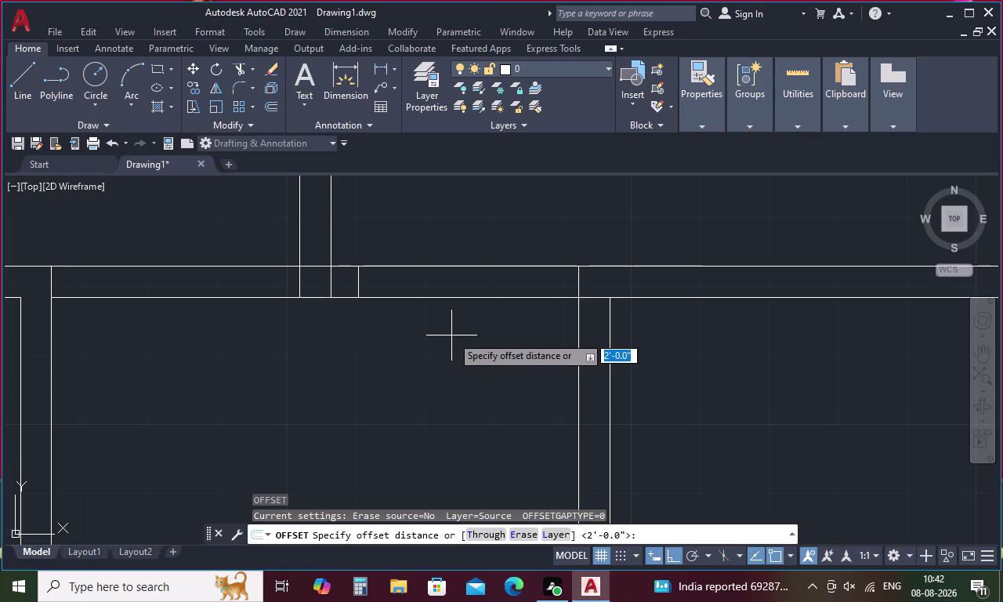
key(3)
key(apostrophe)
key(space)
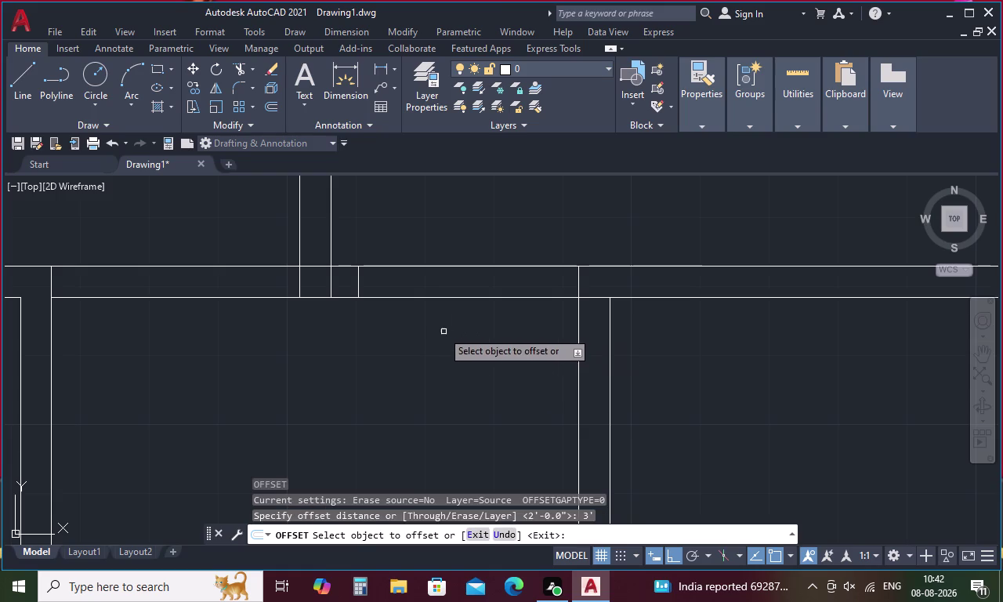
click(358, 284)
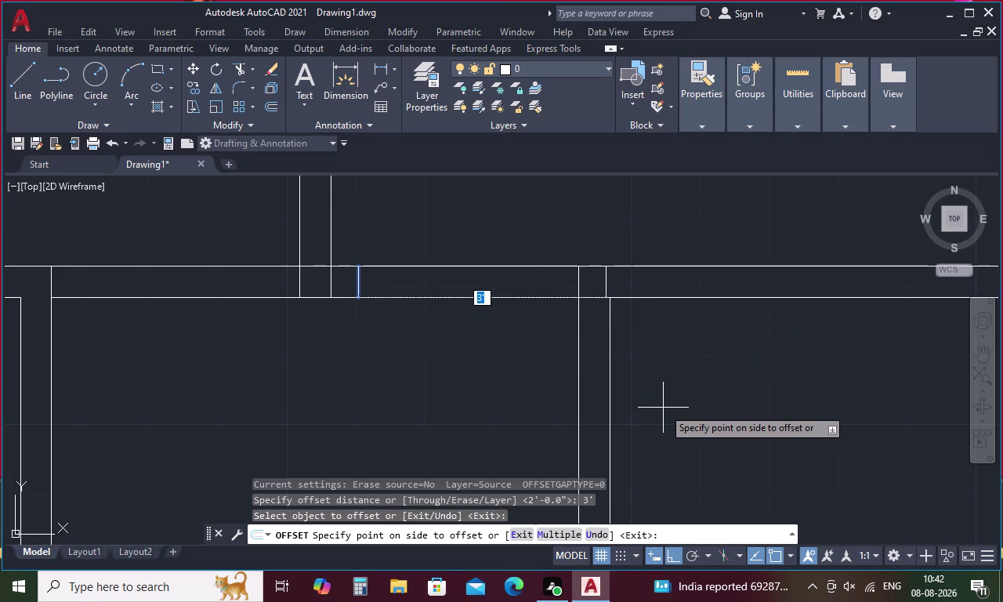
key(Escape)
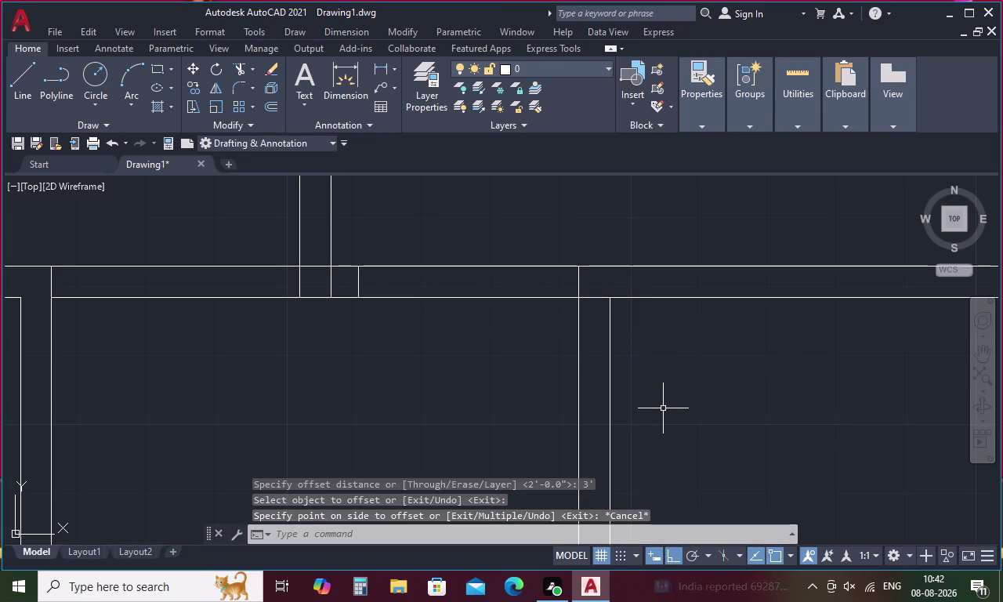
key(Escape)
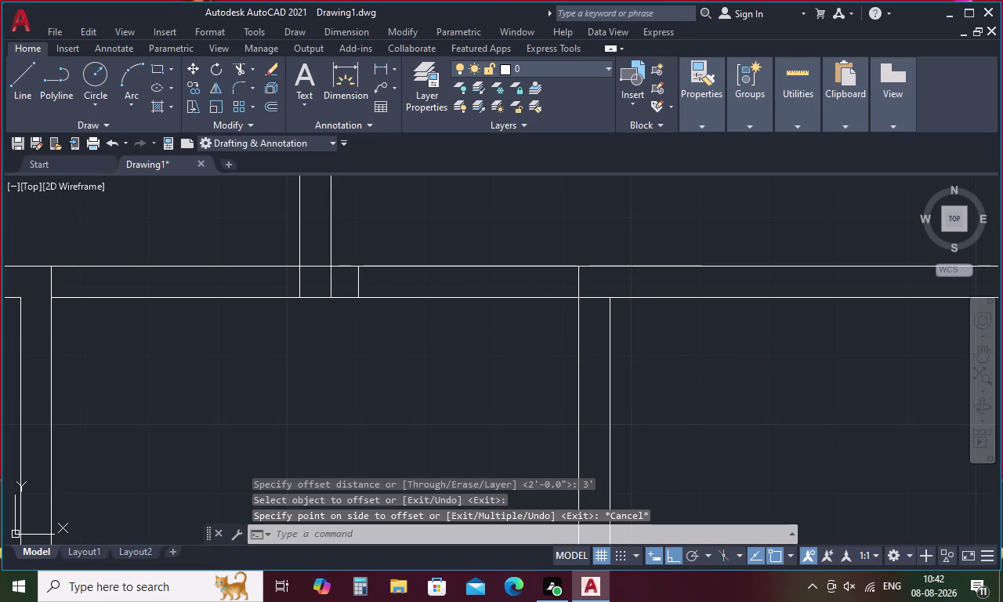
click(358, 281)
key(Delete)
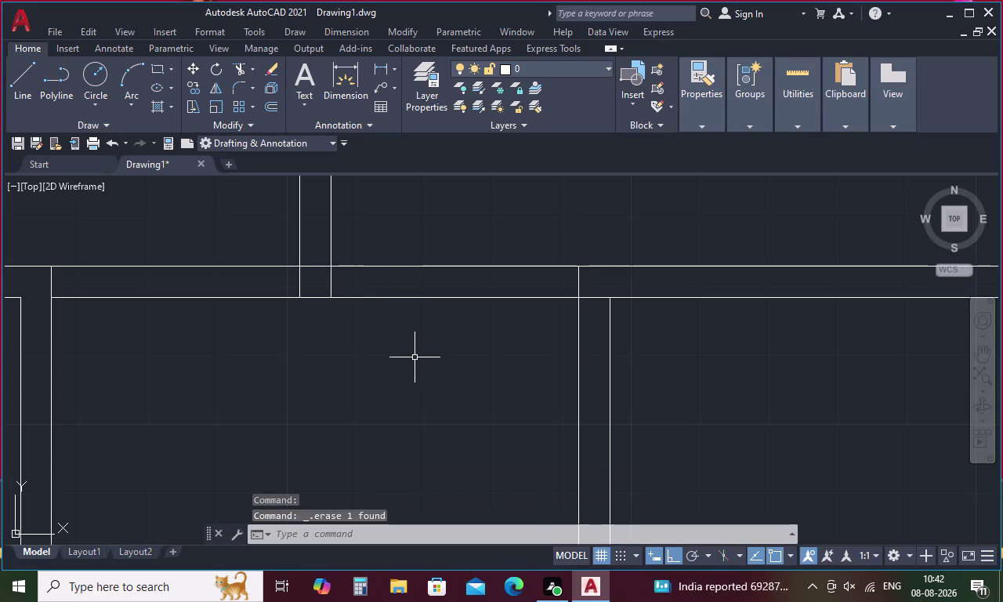
Start another 3' offset and cancel it.
text(o)
key(space)
key(3)
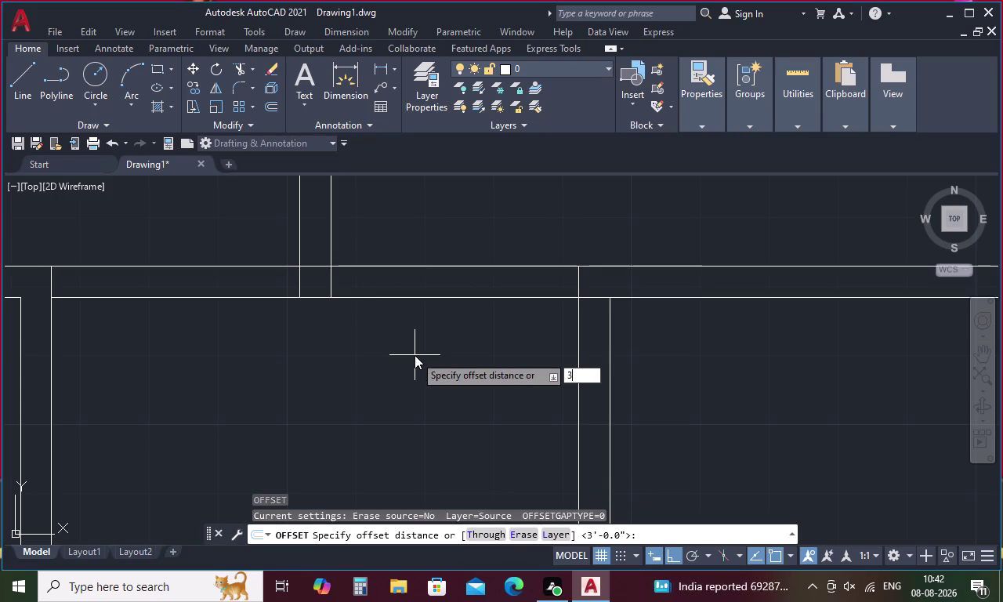
key(apostrophe)
key(space)
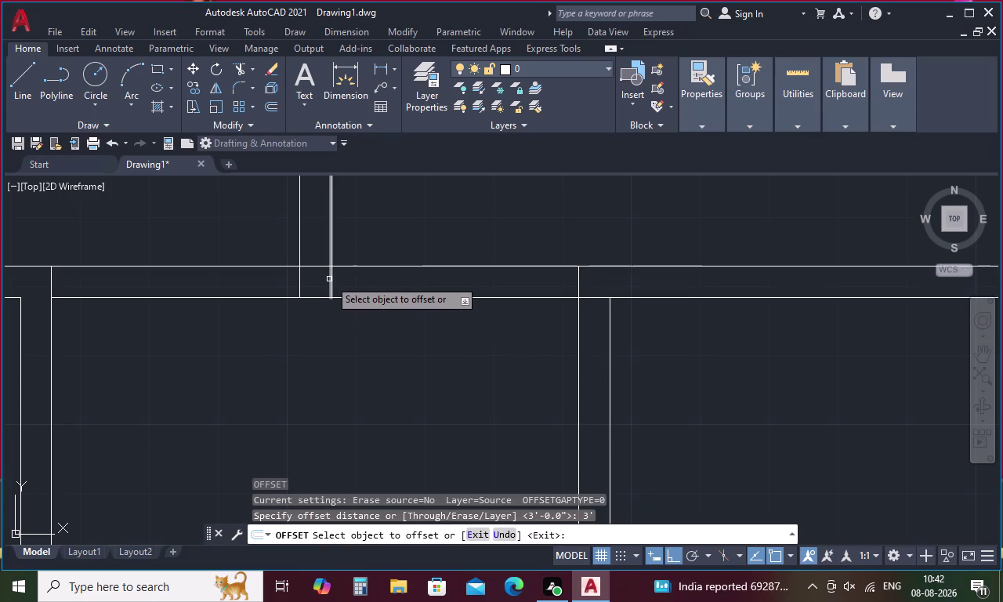
key(Escape)
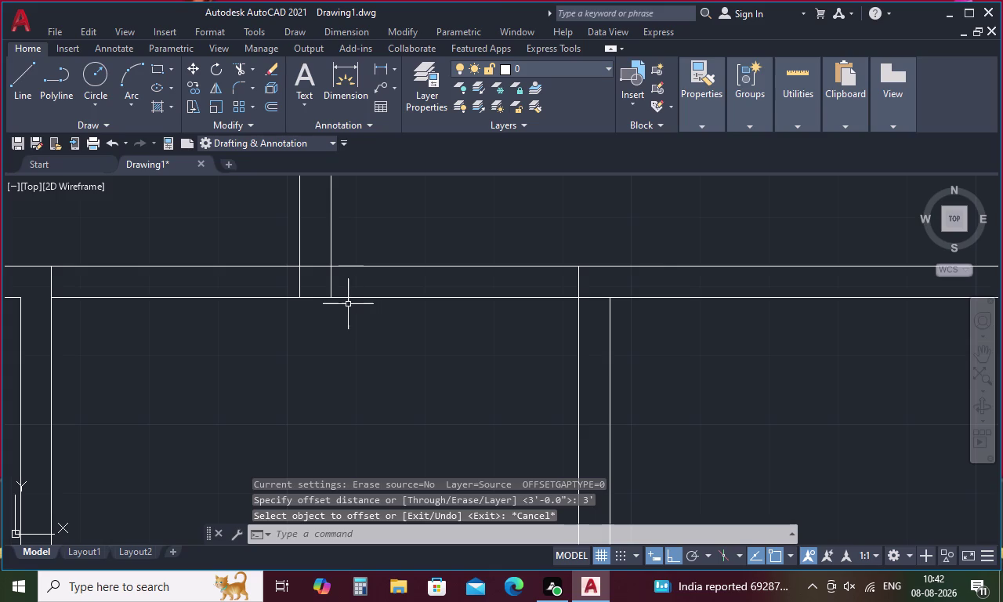
key(t)
text(r)
key(space)
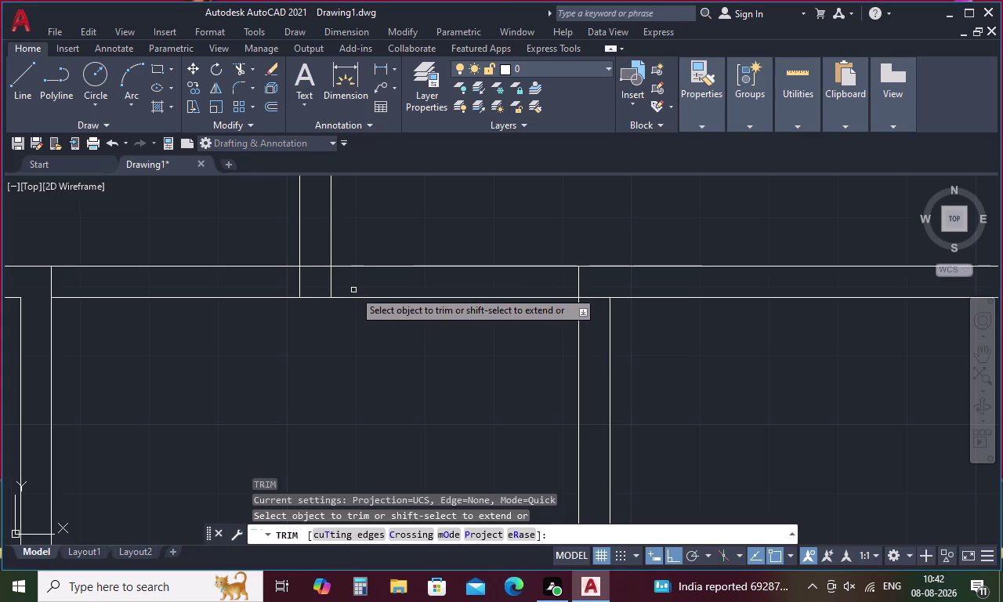
Trim the wall line between the jambs and draw lines across the wall at both jambs.
drag(354, 289, 271, 279)
key(Escape)
text(l)
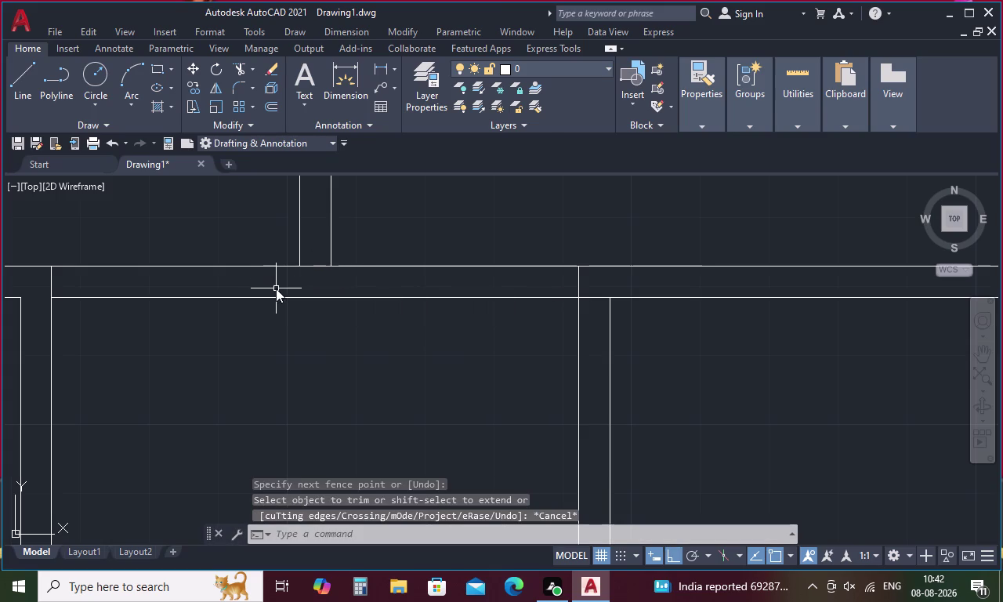
key(space)
click(295, 263)
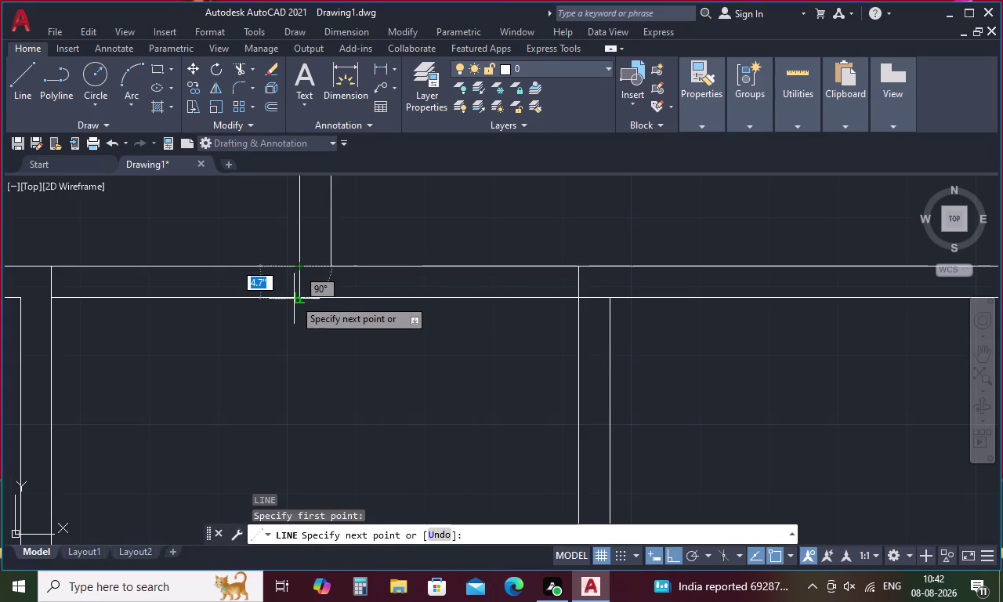
click(300, 299)
key(space)
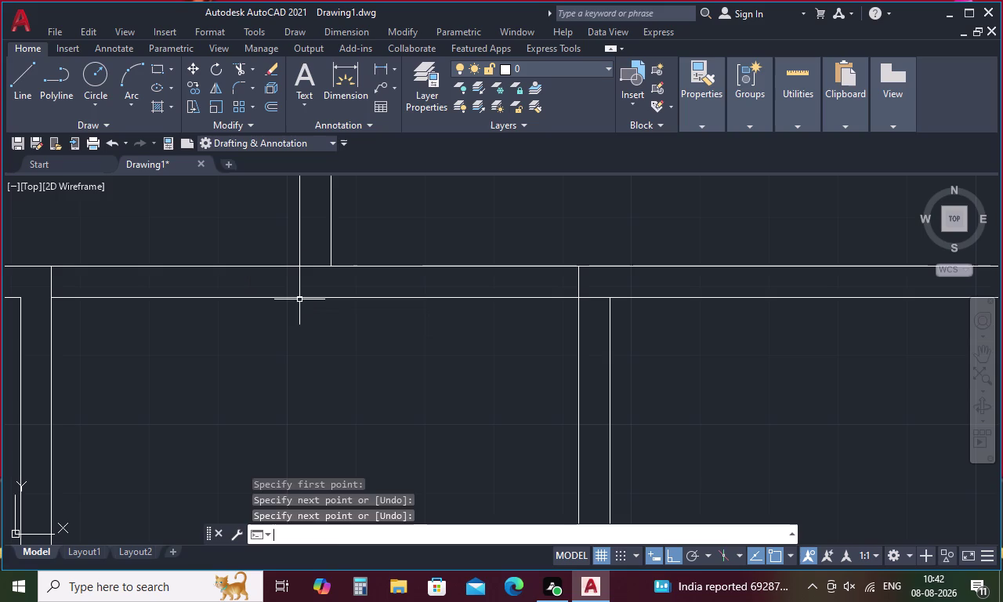
key(space)
click(328, 266)
click(331, 297)
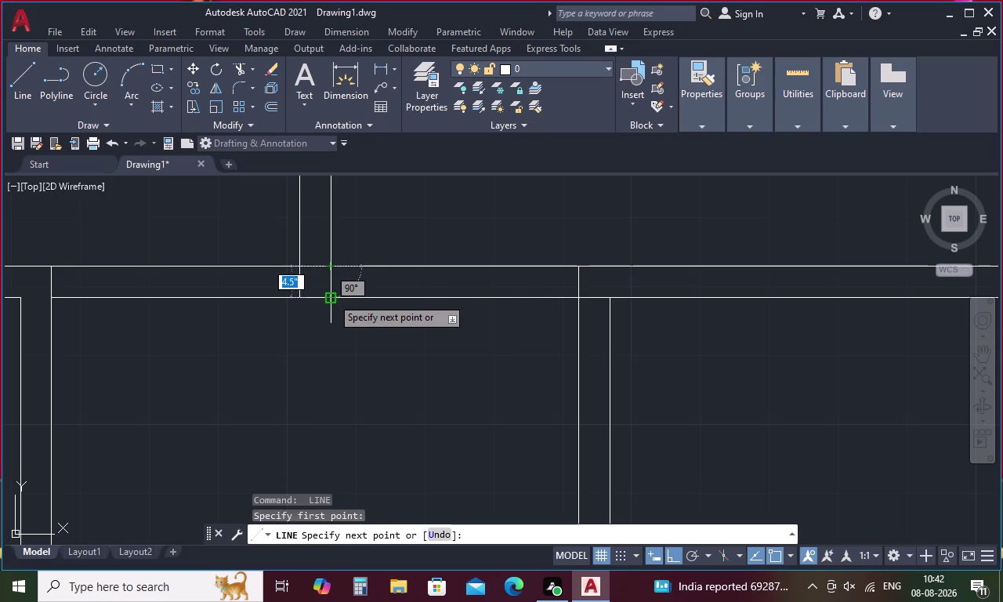
key(Escape)
Offset the right jamb line 3' to the right and the left jamb 3' to the left.
key(o)
key(space)
text(3)
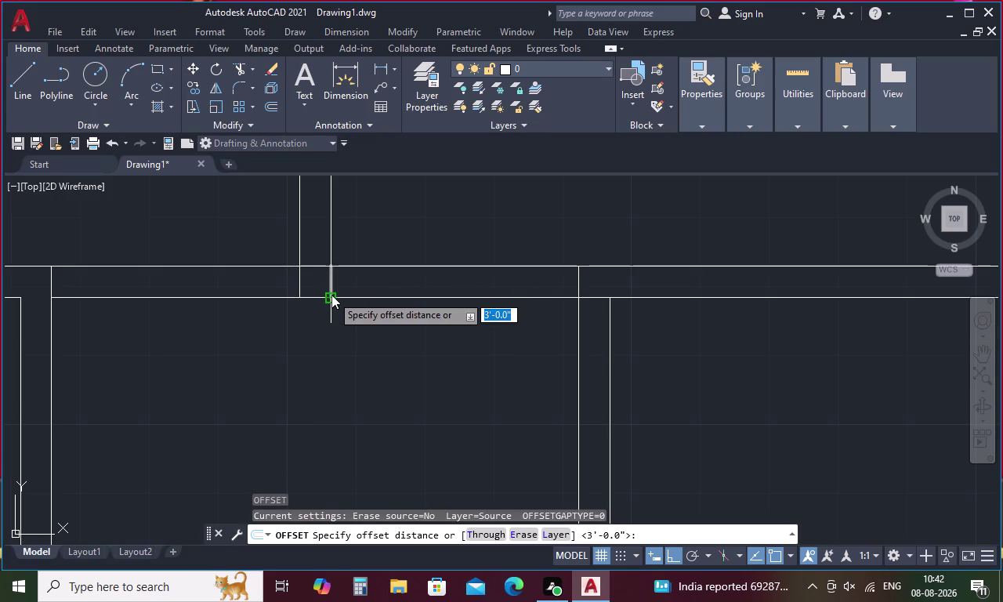
text(')
key(space)
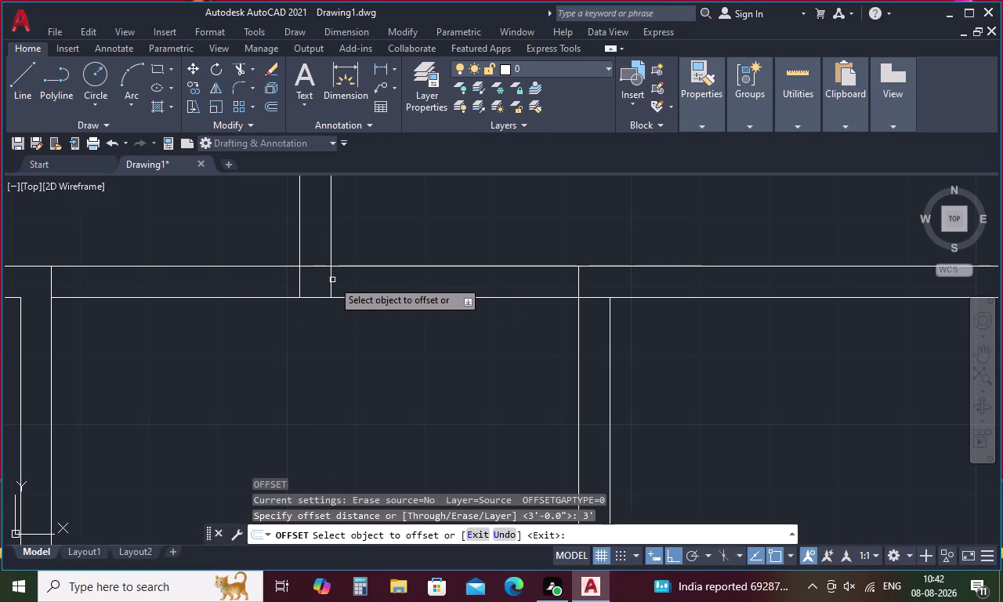
click(331, 281)
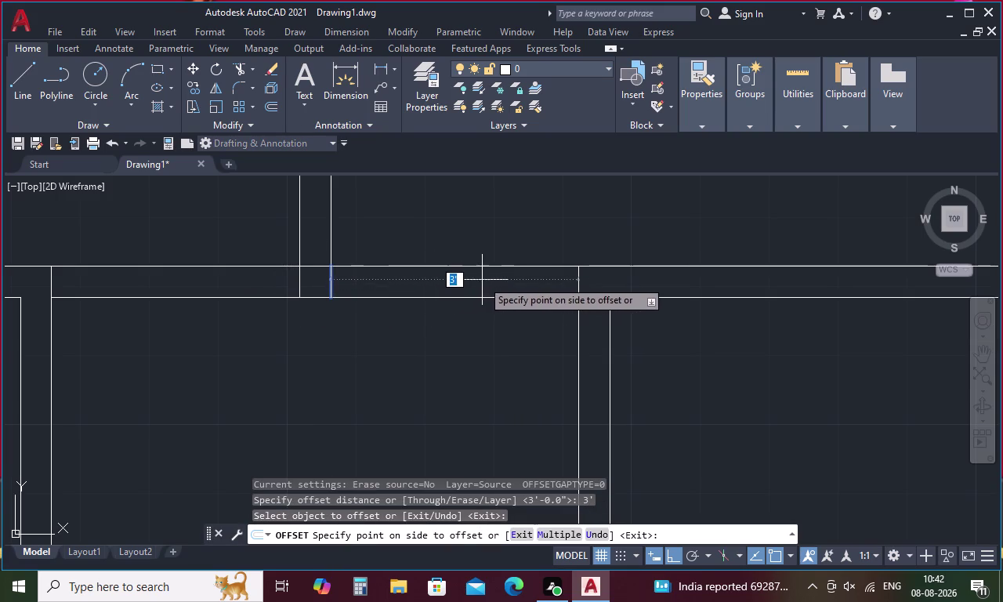
click(484, 279)
click(300, 282)
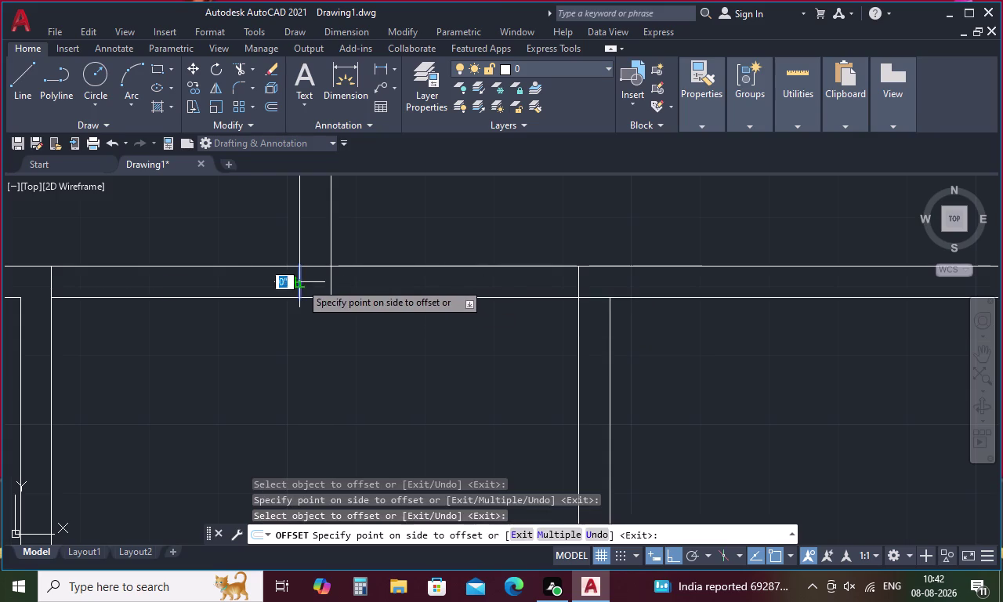
click(218, 288)
key(Escape)
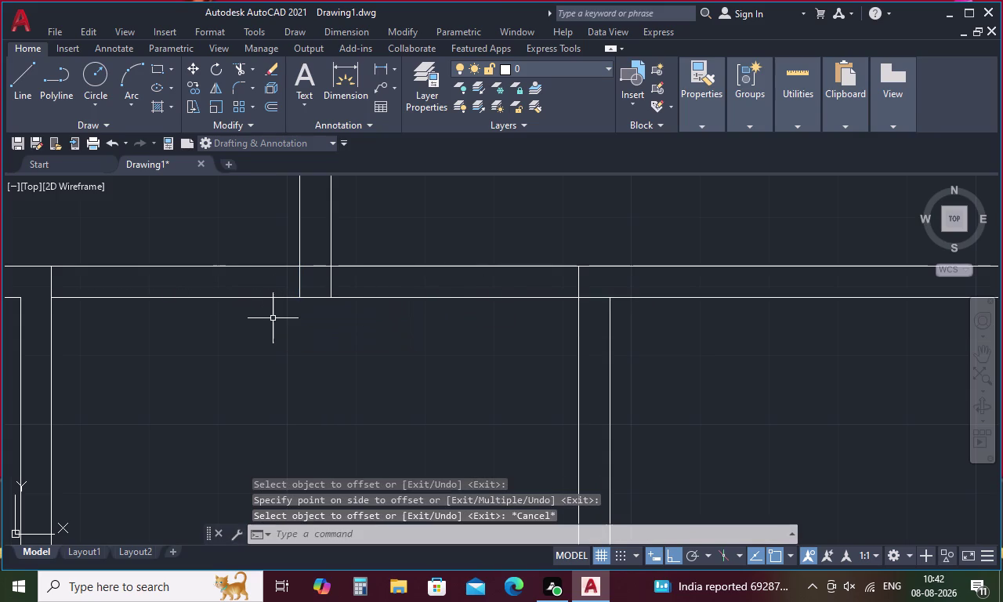
text(l)
key(space)
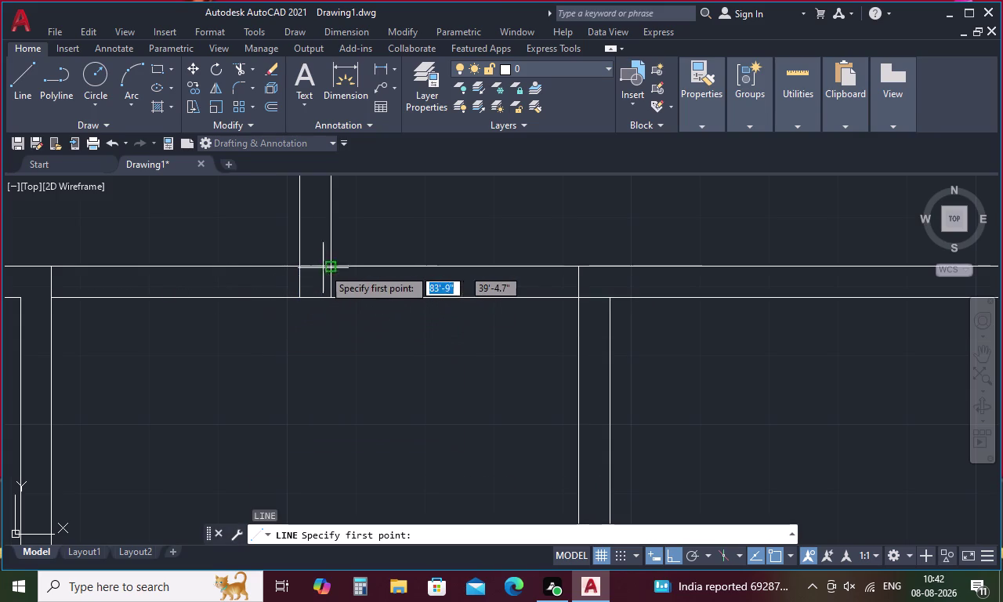
Draw a 3' vertical door leaf line up from the right jamb.
click(326, 267)
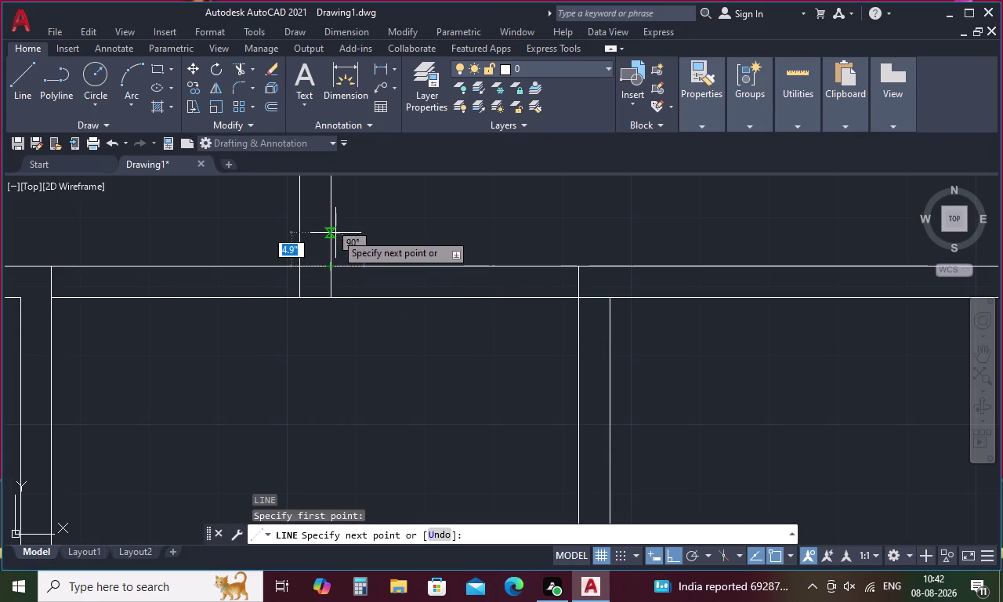
middle_drag(335, 232, 310, 345)
key(3)
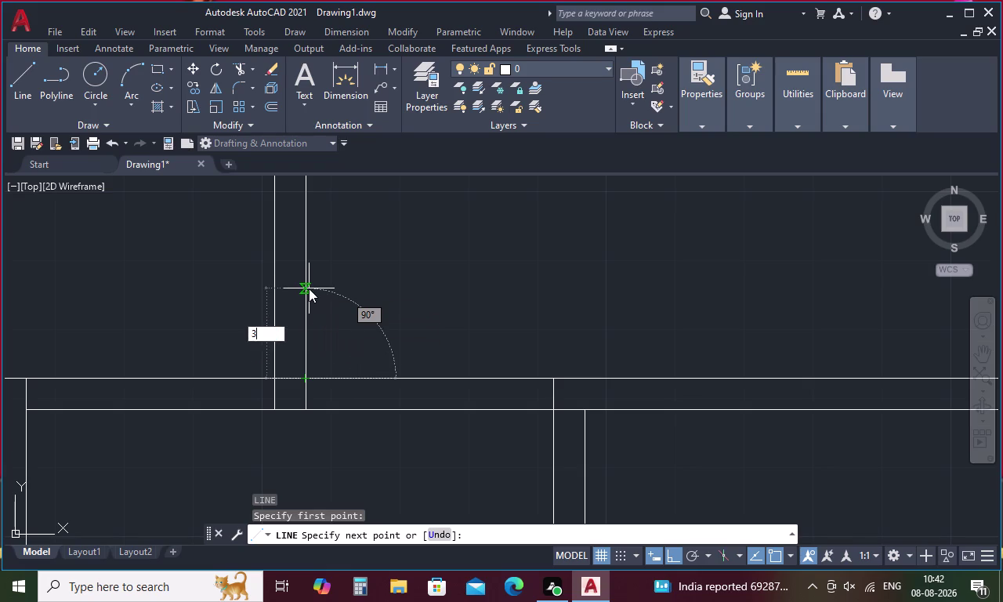
key(apostrophe)
key(space)
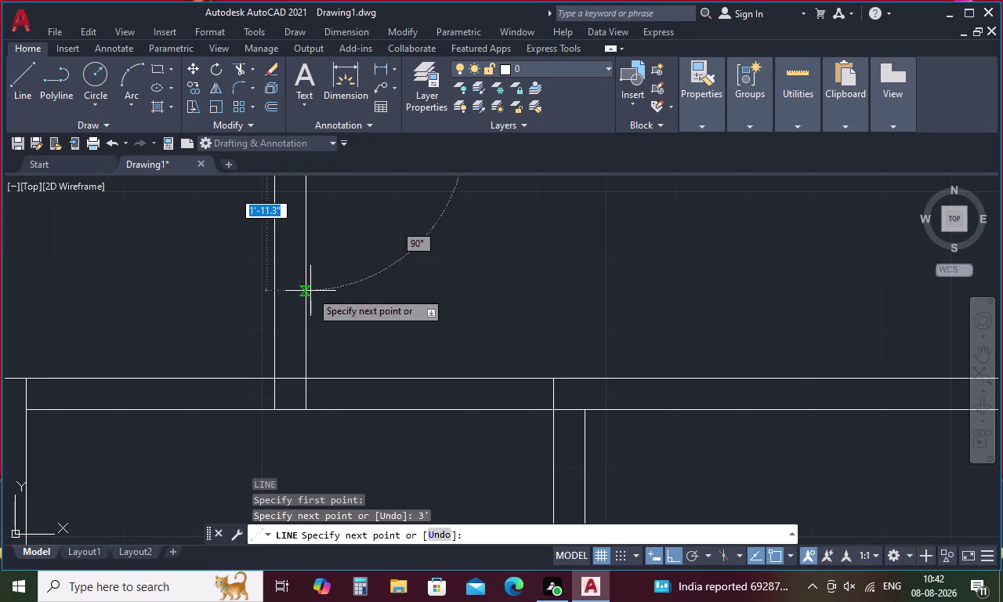
key(Escape)
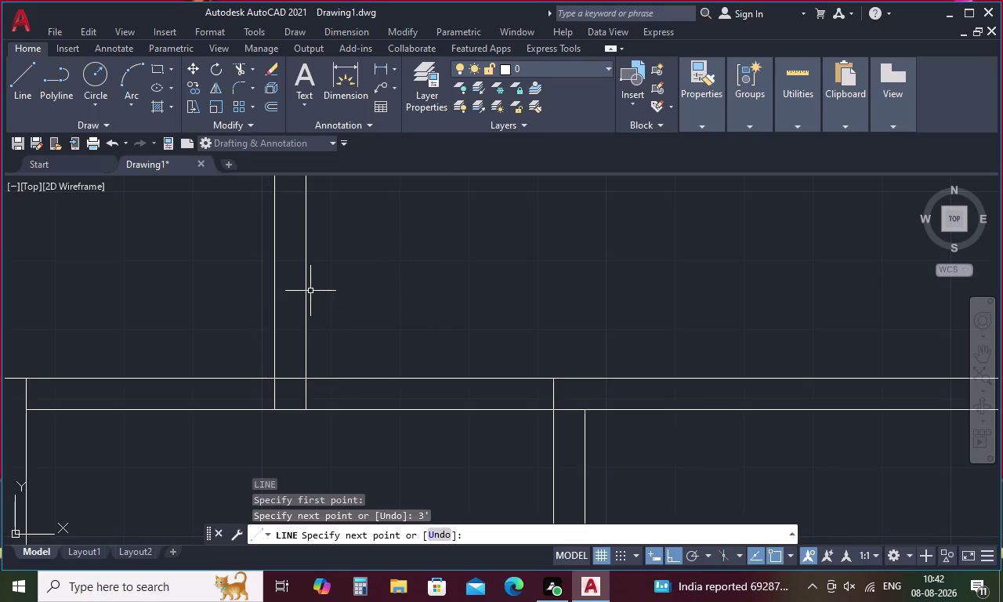
Copy the 3' door line to the other jamb.
click(306, 333)
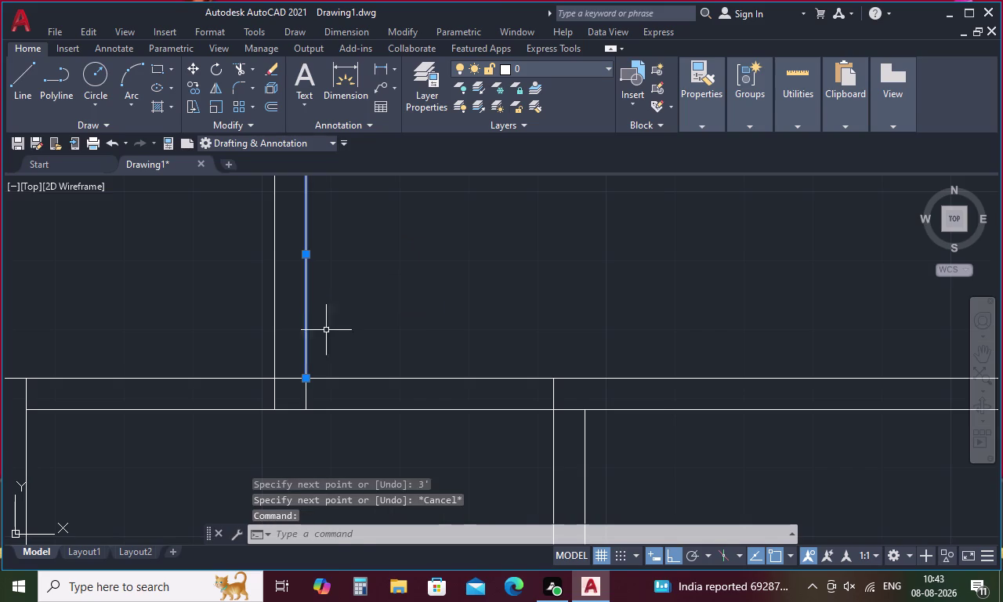
right_click(336, 329)
click(417, 320)
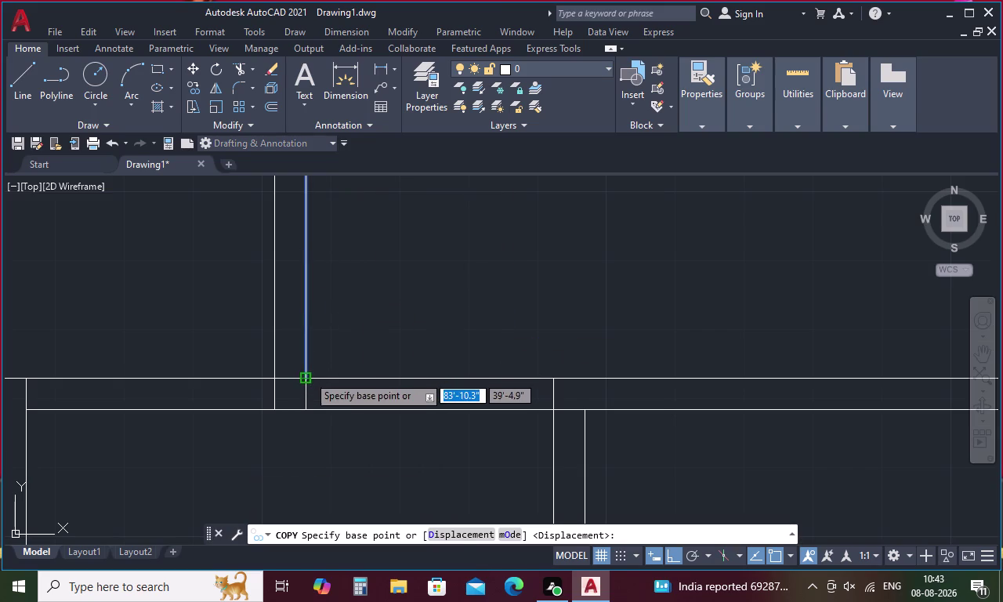
click(306, 379)
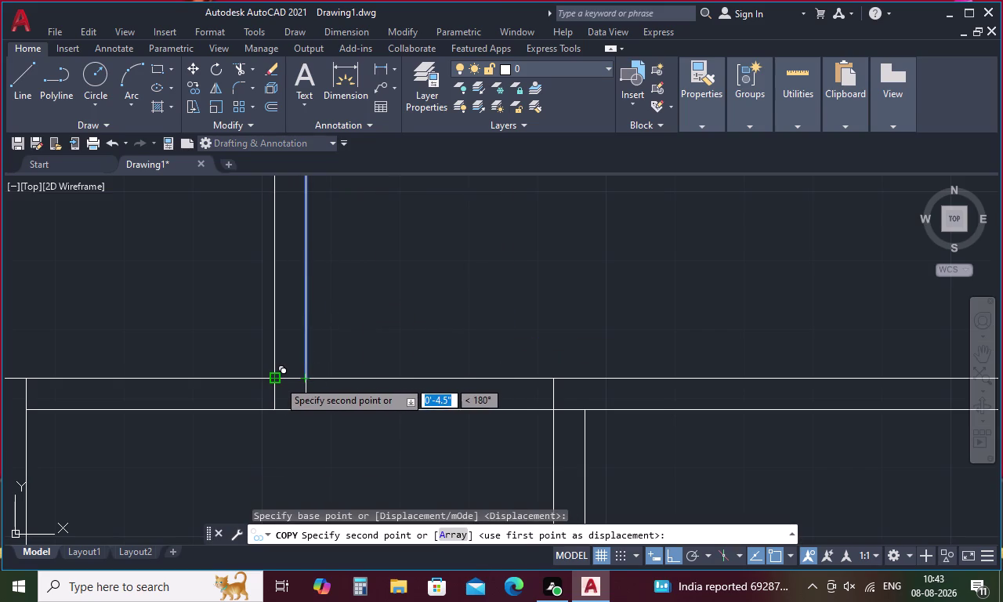
click(279, 379)
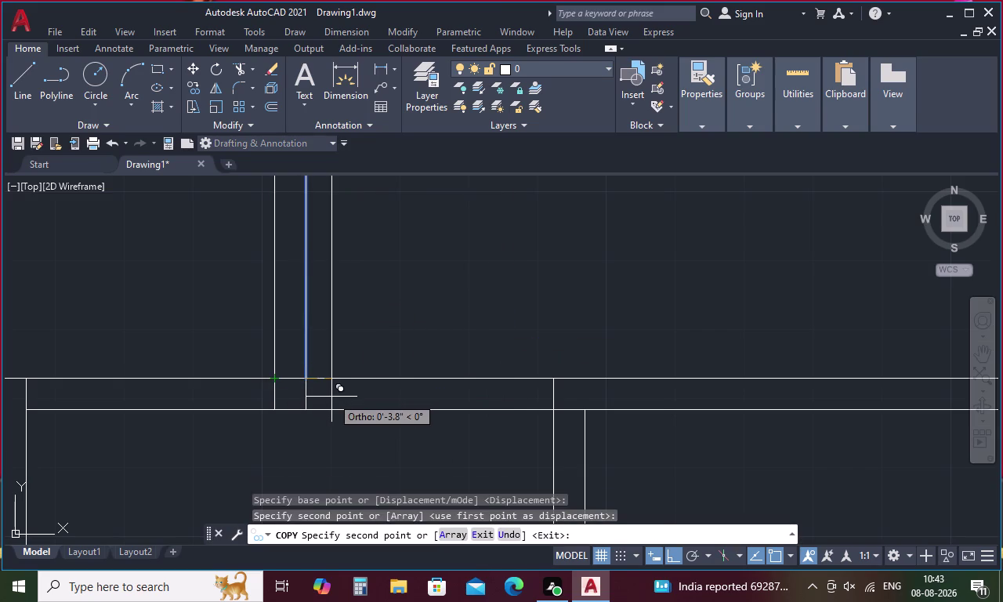
key(Escape)
Offset both door lines 1" outward to give each leaf thickness.
key(o)
key(space)
text(1)
key(space)
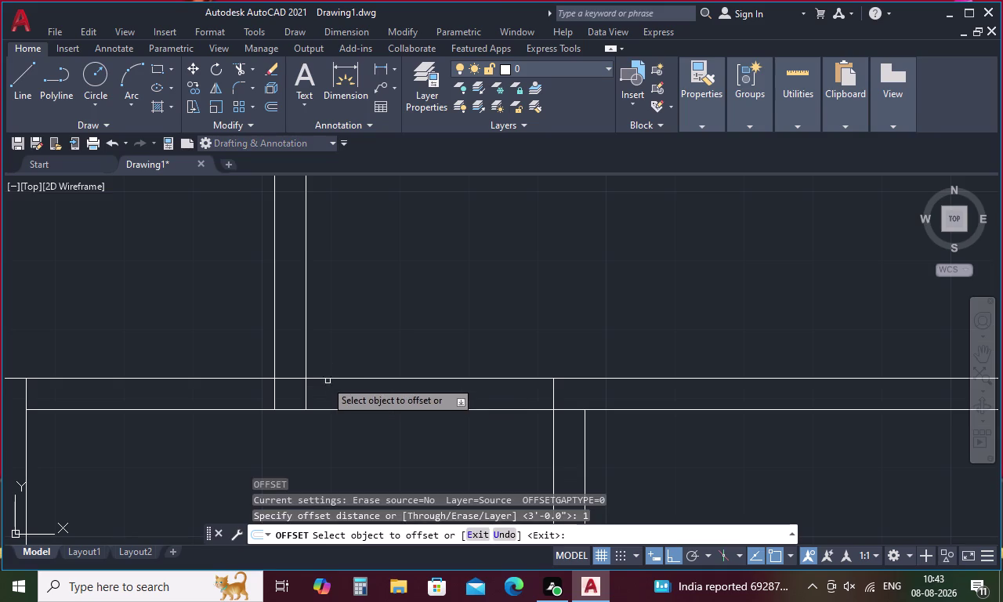
click(274, 341)
click(242, 338)
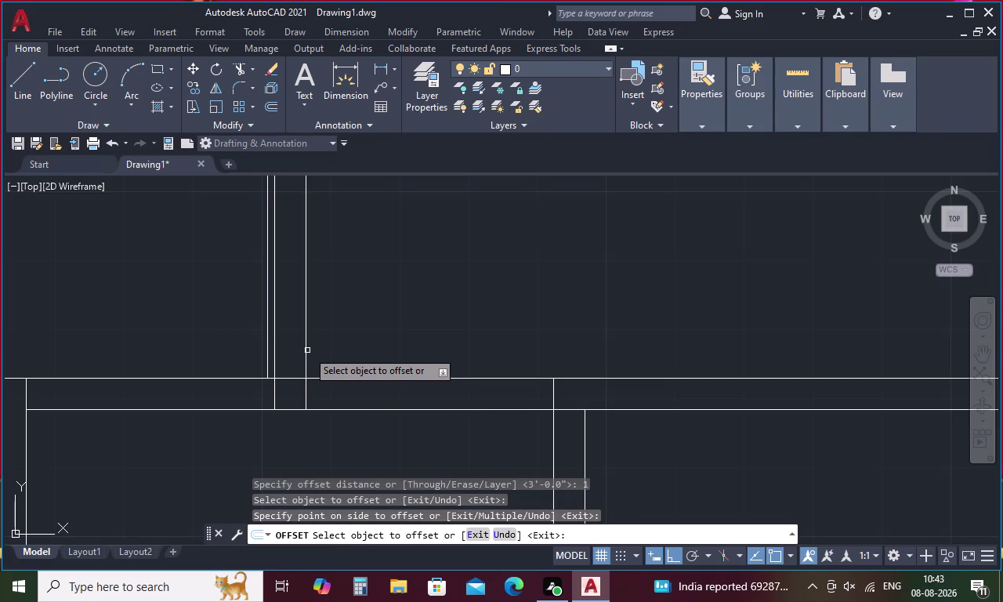
click(306, 351)
click(352, 362)
key(Escape)
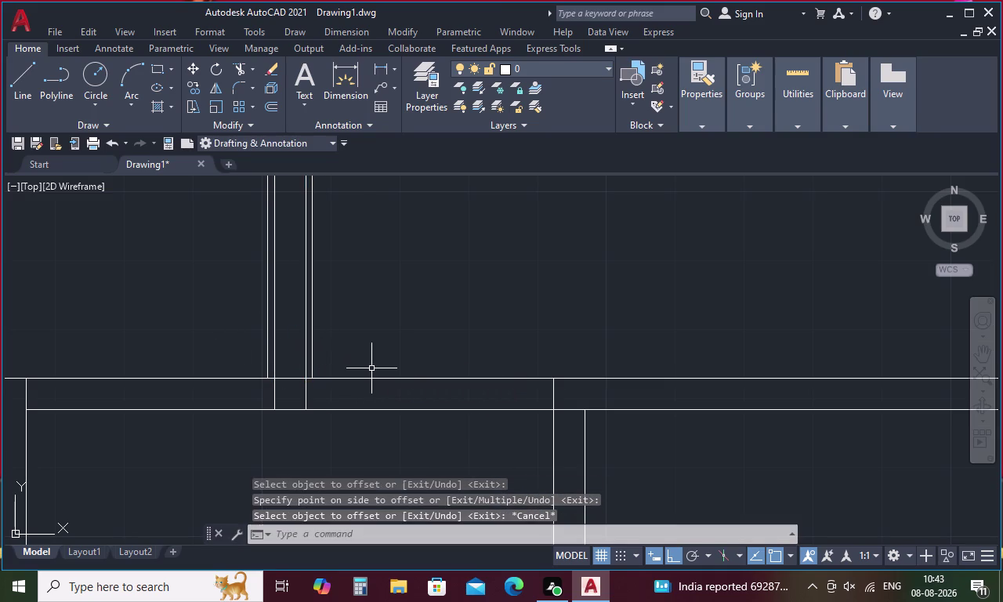
text(a)
key(space)
middle_drag(370, 352, 372, 445)
scroll(down, 3)
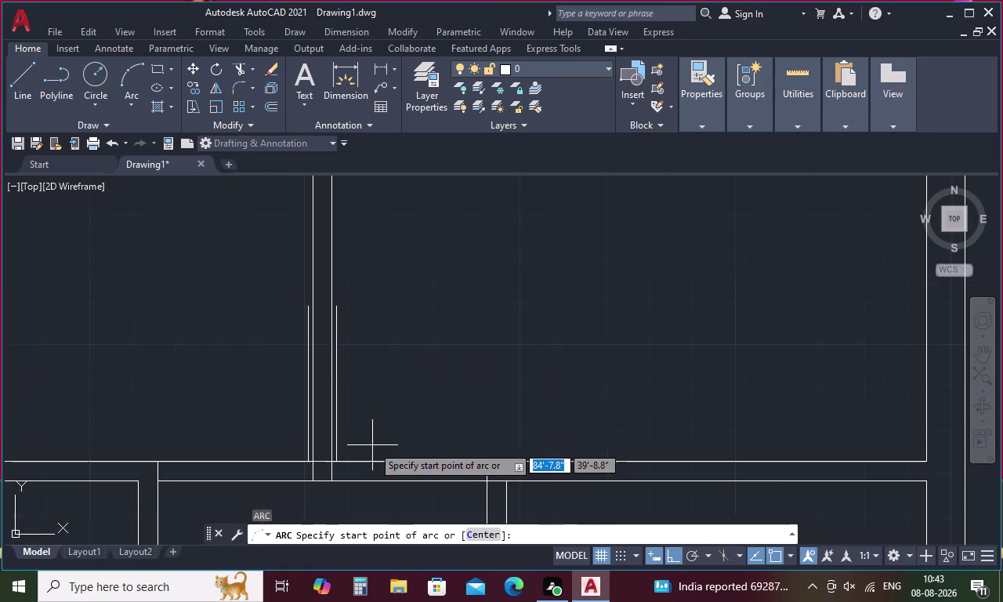
Draw a three-point swing arc from the door leaf's top down to the opening, then center it.
scroll(up, 3)
click(329, 302)
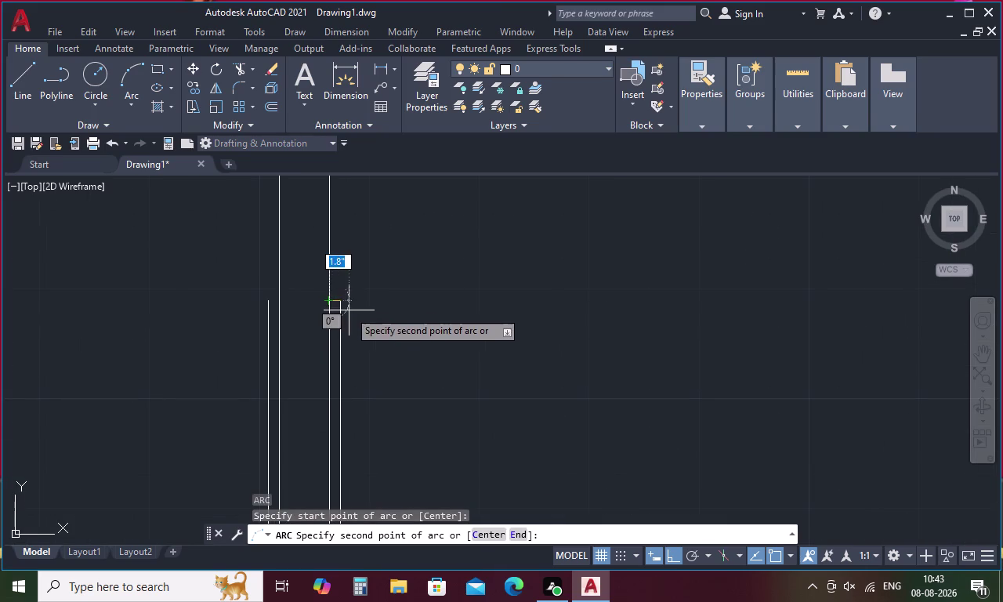
click(338, 303)
scroll(down, 3)
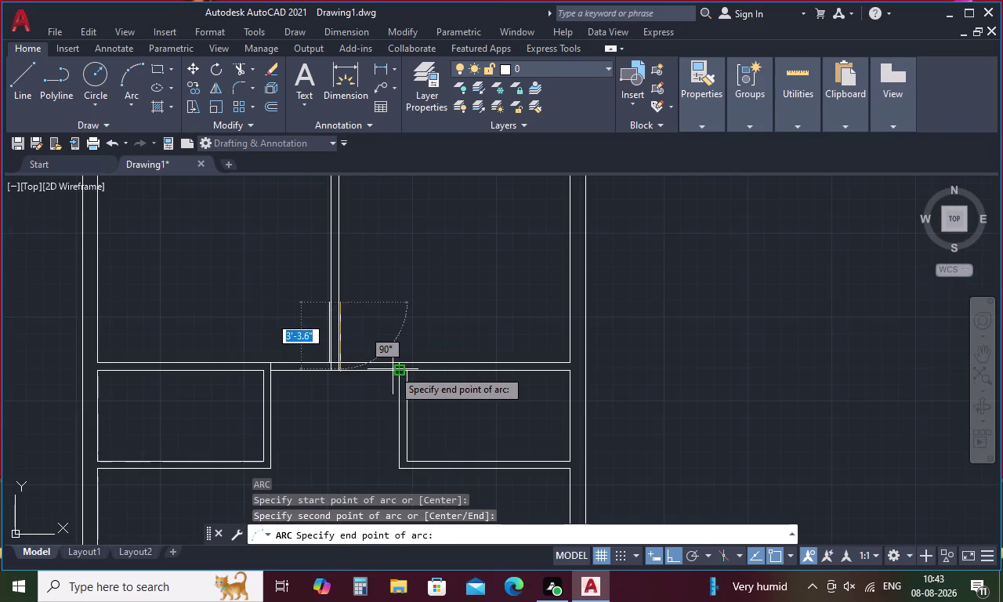
scroll(up, 3)
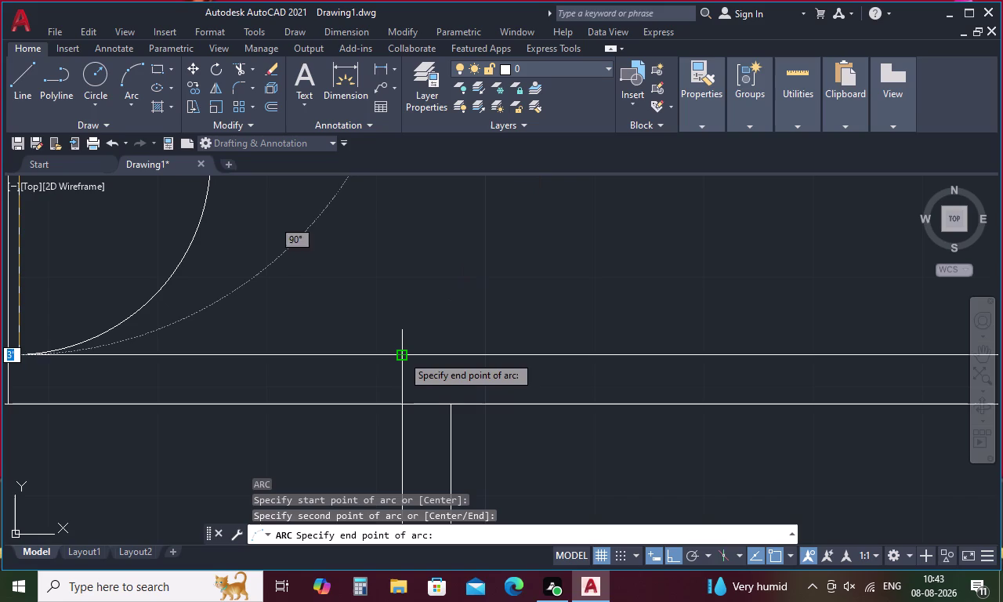
click(401, 358)
key(Escape)
scroll(down, 3)
drag(475, 259, 419, 290)
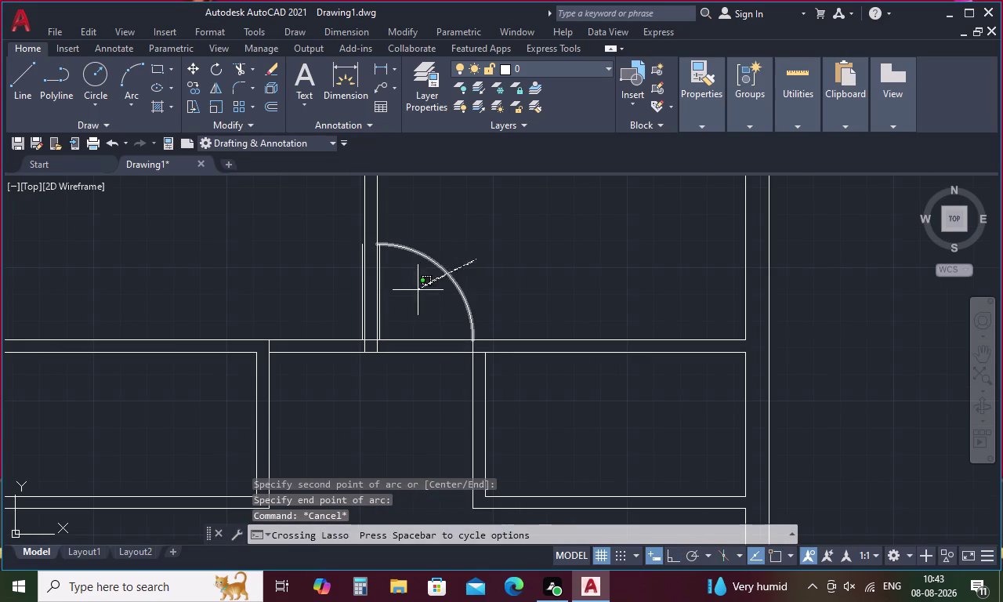
drag(419, 290, 416, 292)
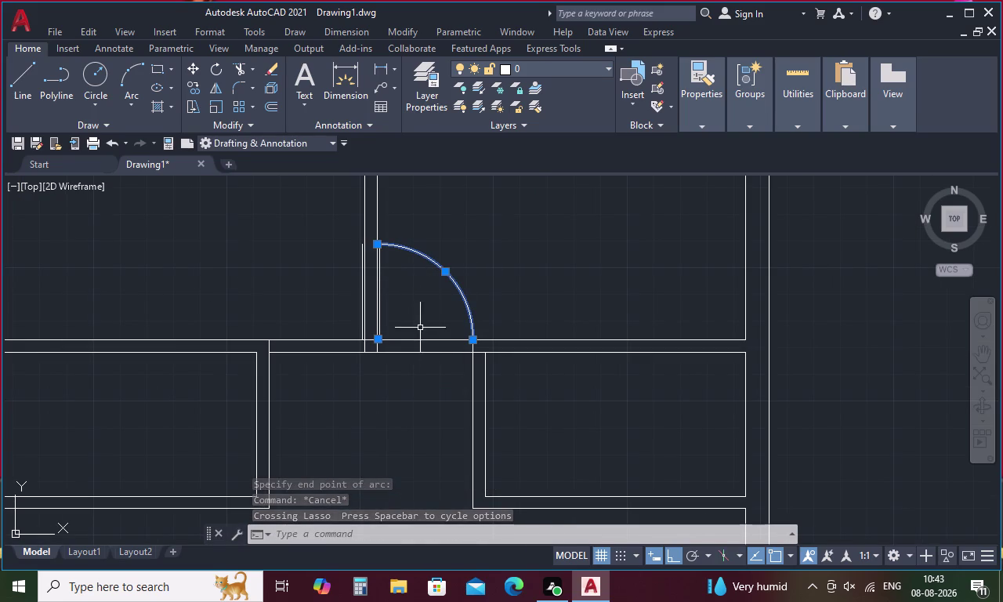
scroll(up, 3)
middle_drag(415, 317, 429, 402)
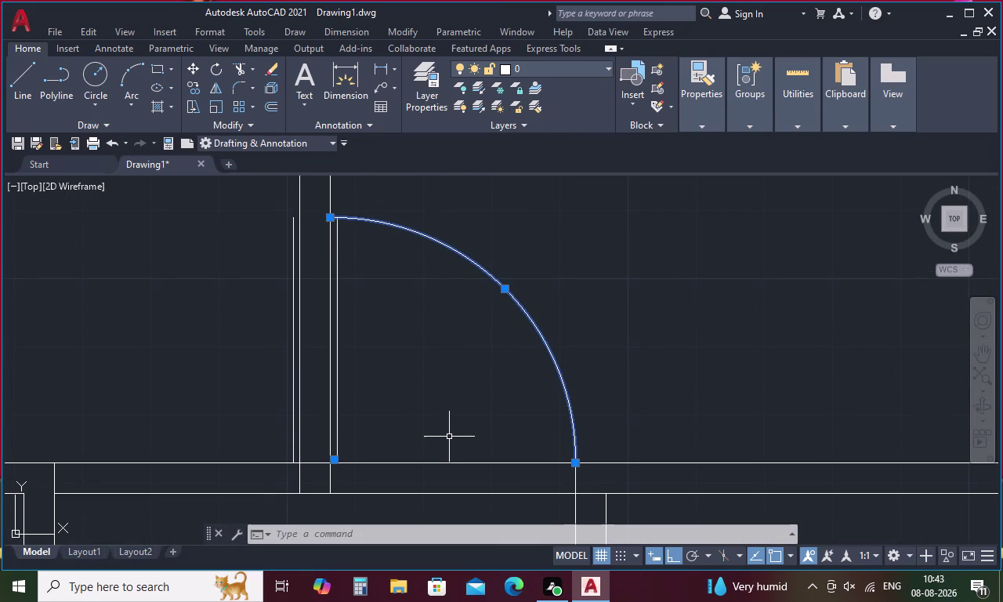
Start a mirror with a vertical line at the jamb, then cancel it.
key(m)
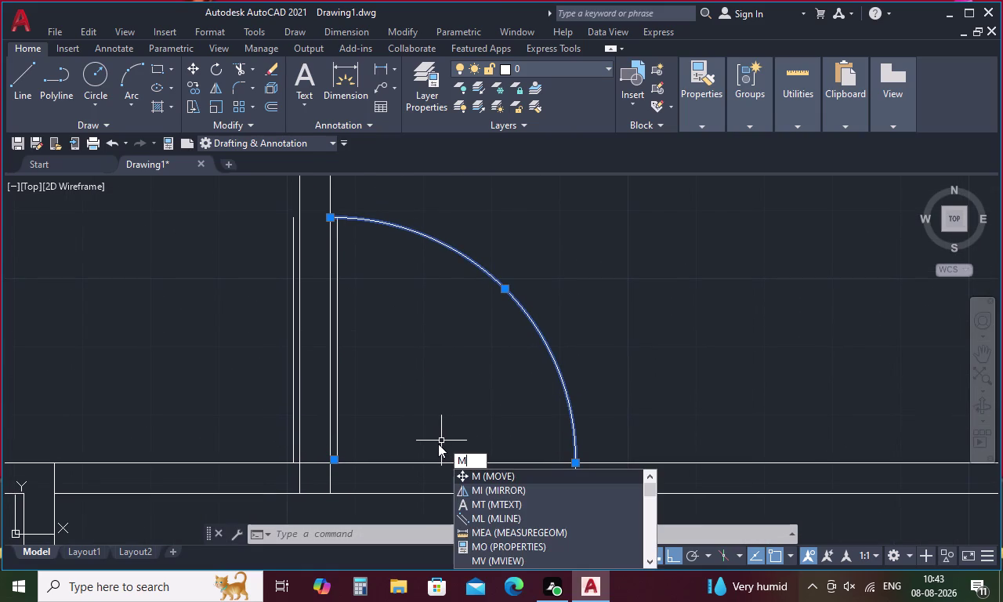
key(i)
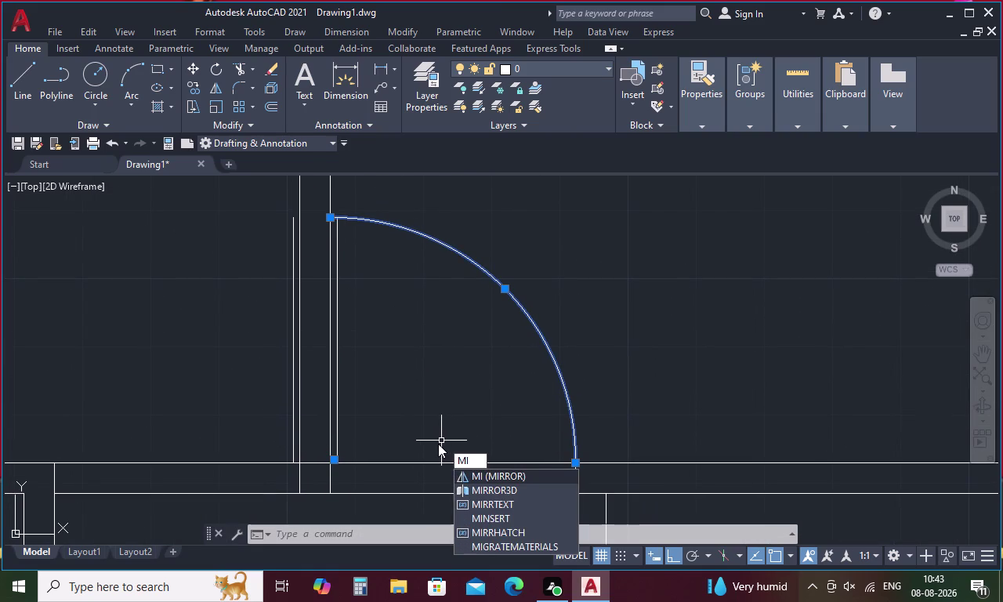
key(space)
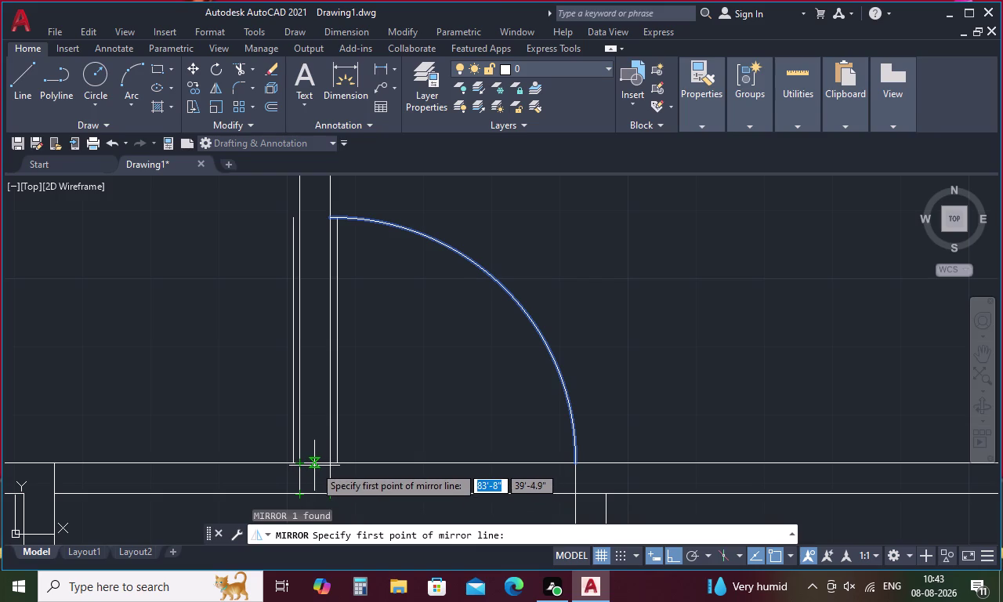
click(315, 462)
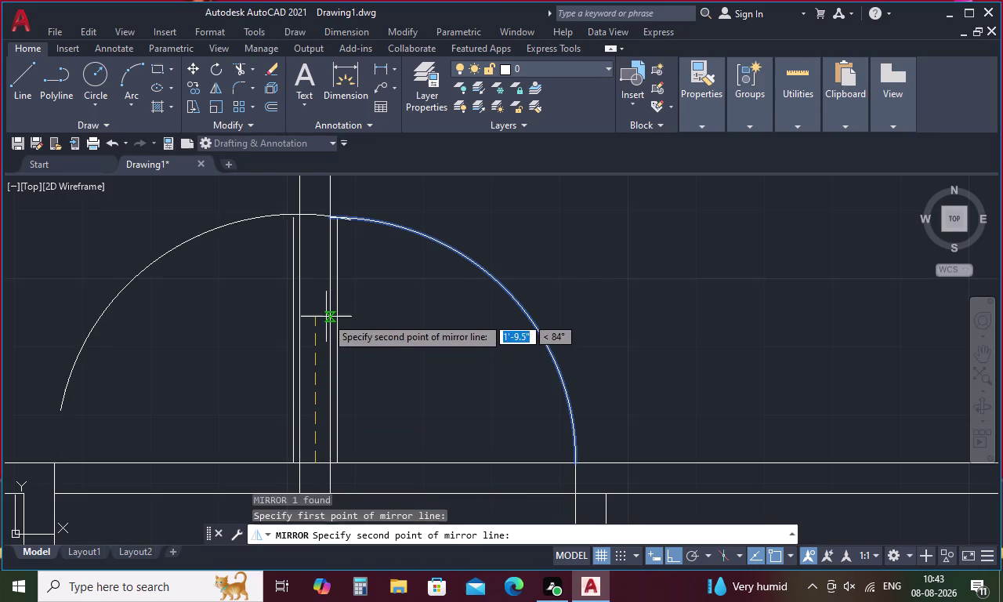
click(326, 306)
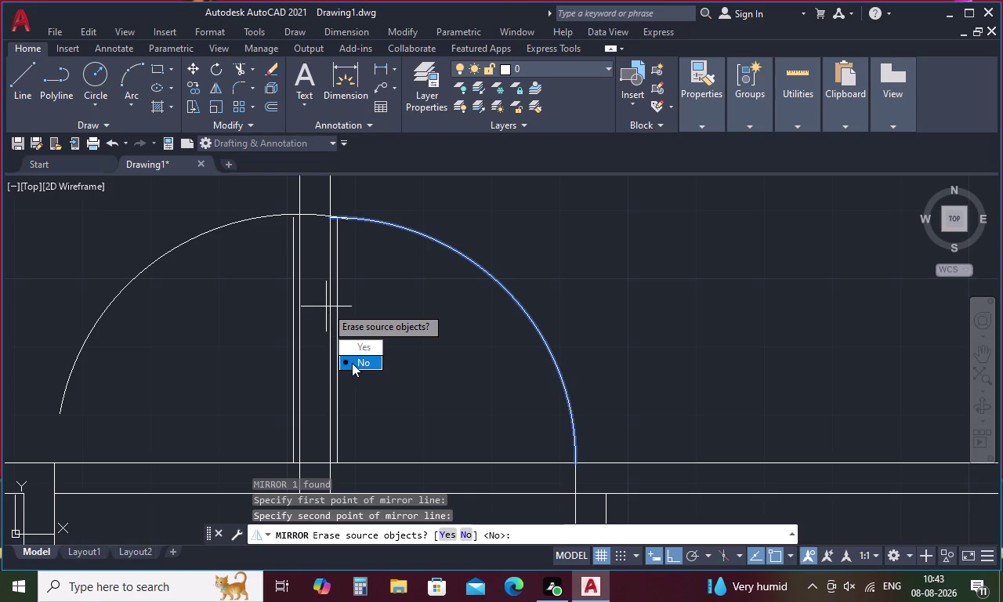
key(Escape)
Select the door arc and mirror it across the vertical jamb line, keeping the original.
drag(523, 251, 474, 321)
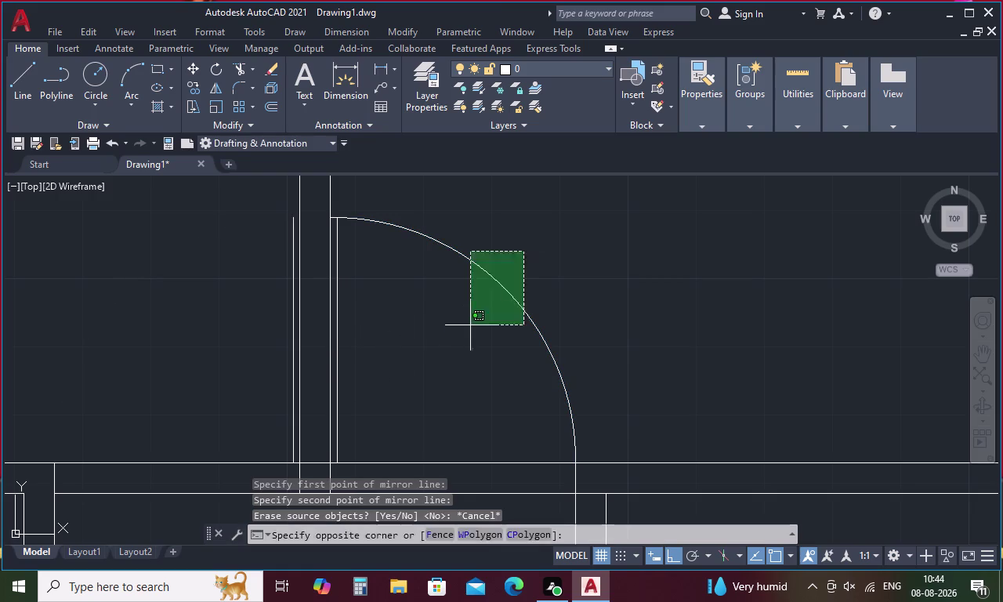
drag(474, 320, 463, 335)
right_click(464, 335)
key(Escape)
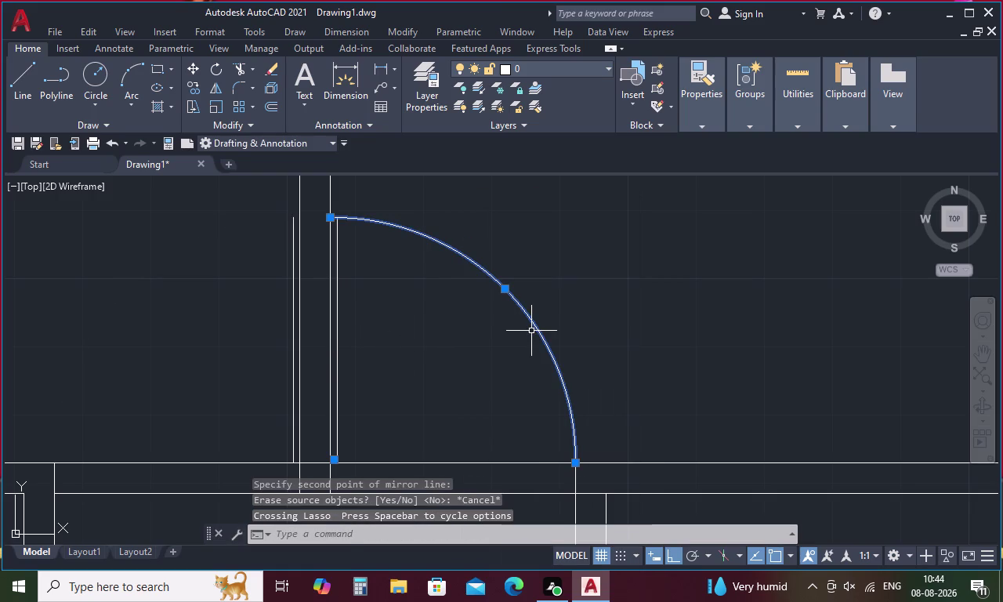
text(mi)
key(space)
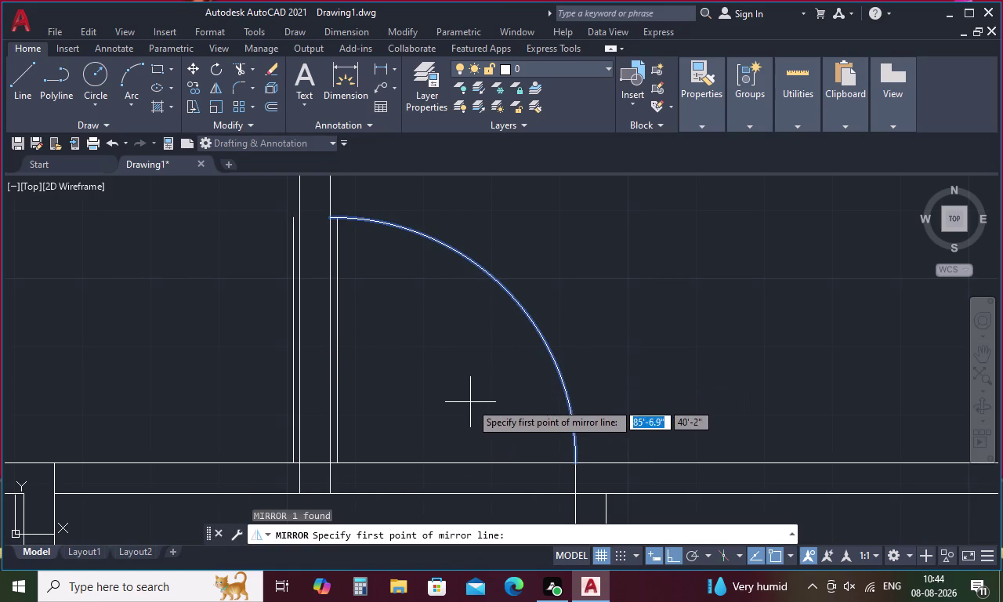
click(313, 463)
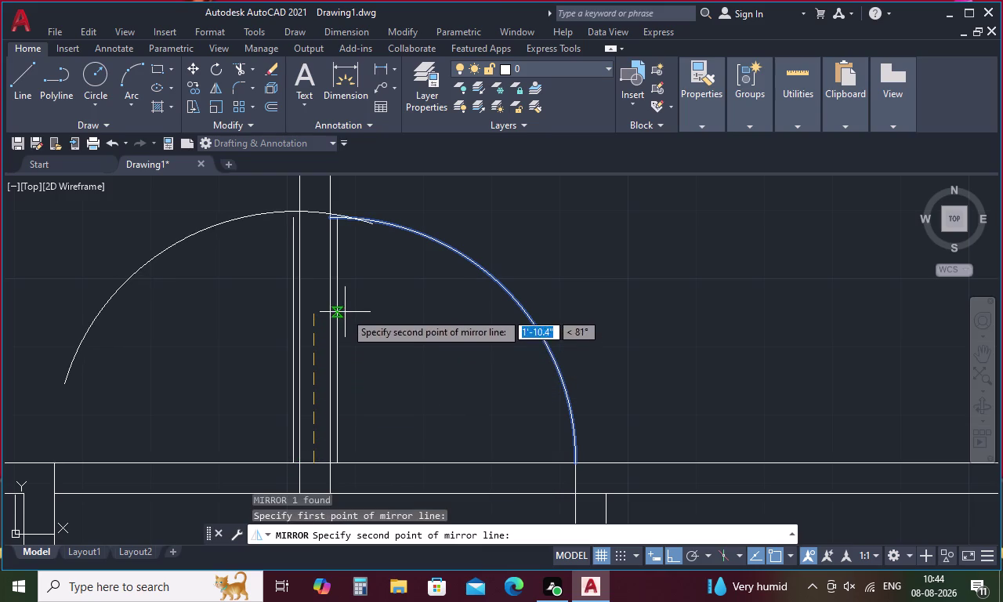
click(358, 194)
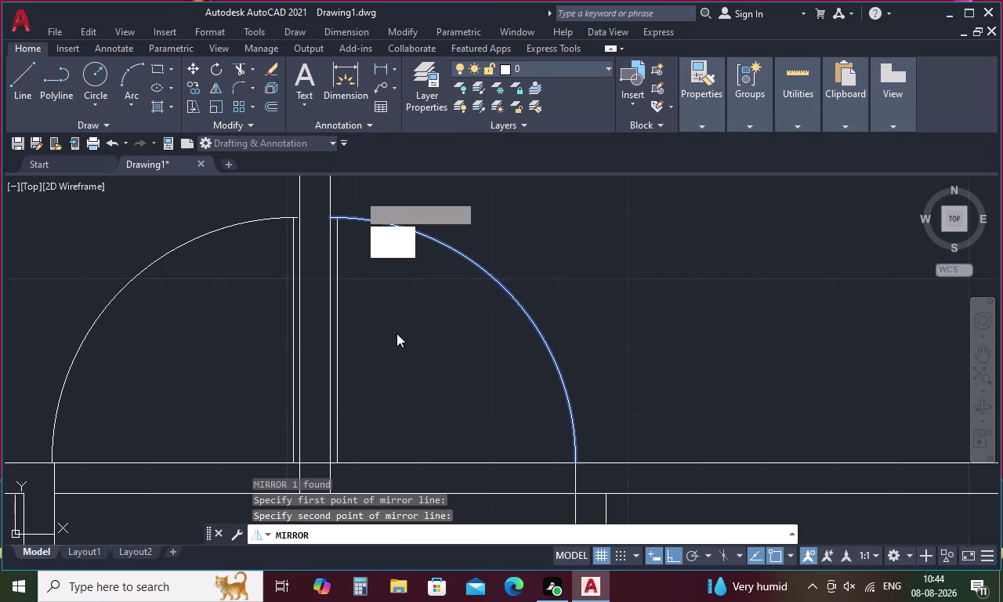
drag(406, 247, 358, 194)
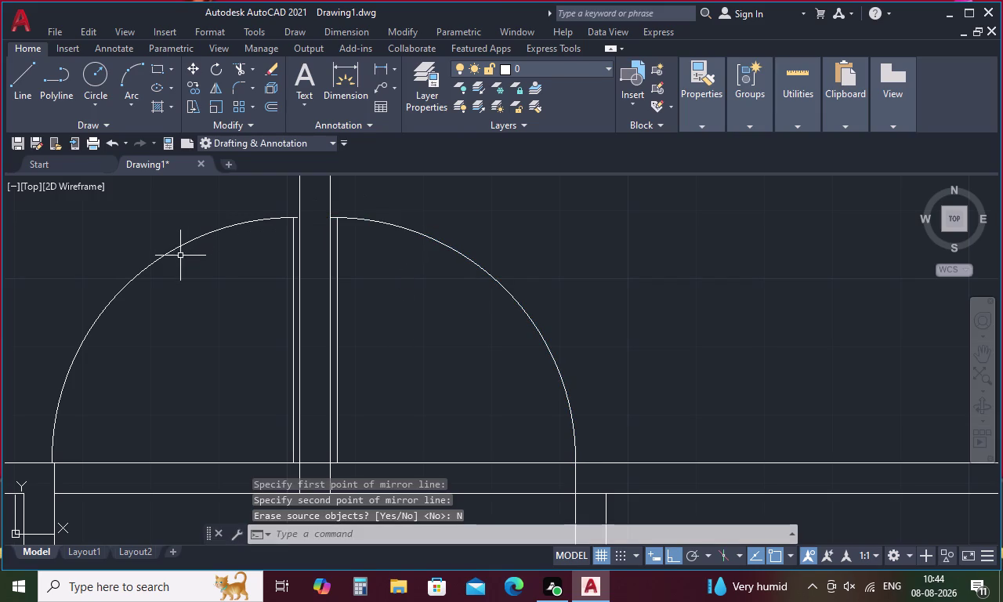
click(196, 237)
Move the mirrored arc from its endpoint against the left jamb.
right_click(198, 237)
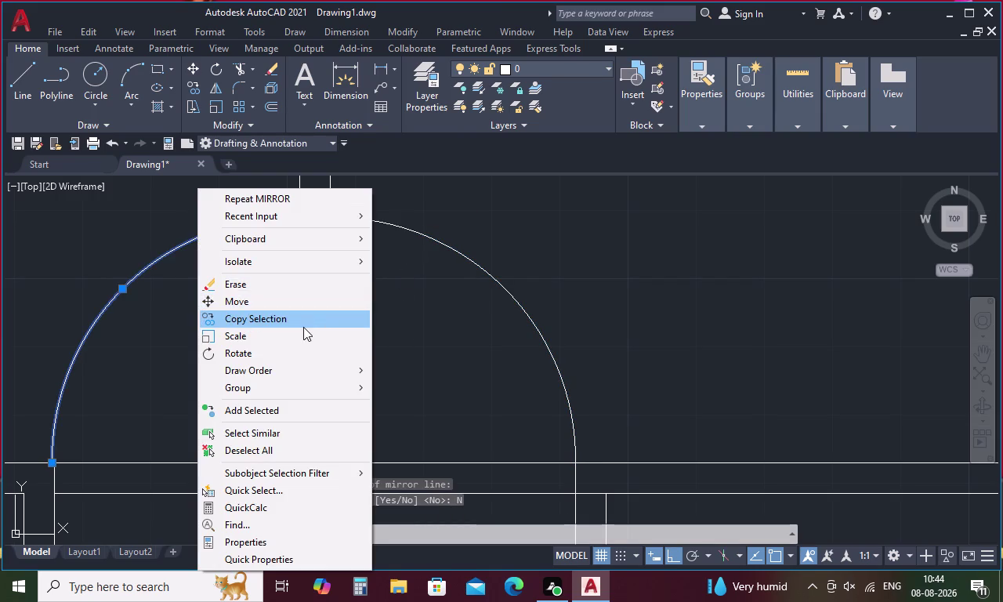
click(299, 301)
scroll(up, 3)
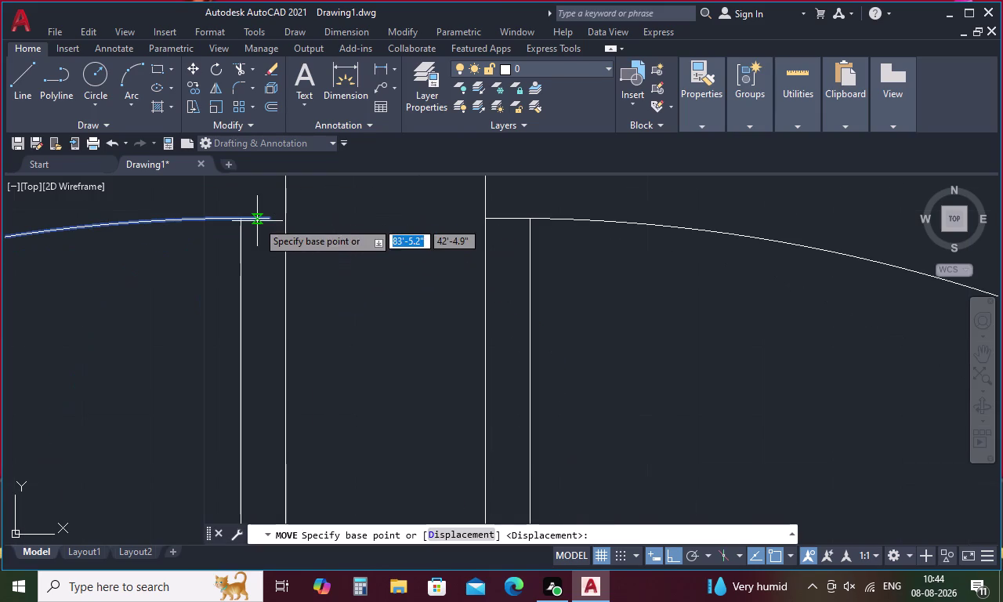
click(270, 220)
click(289, 221)
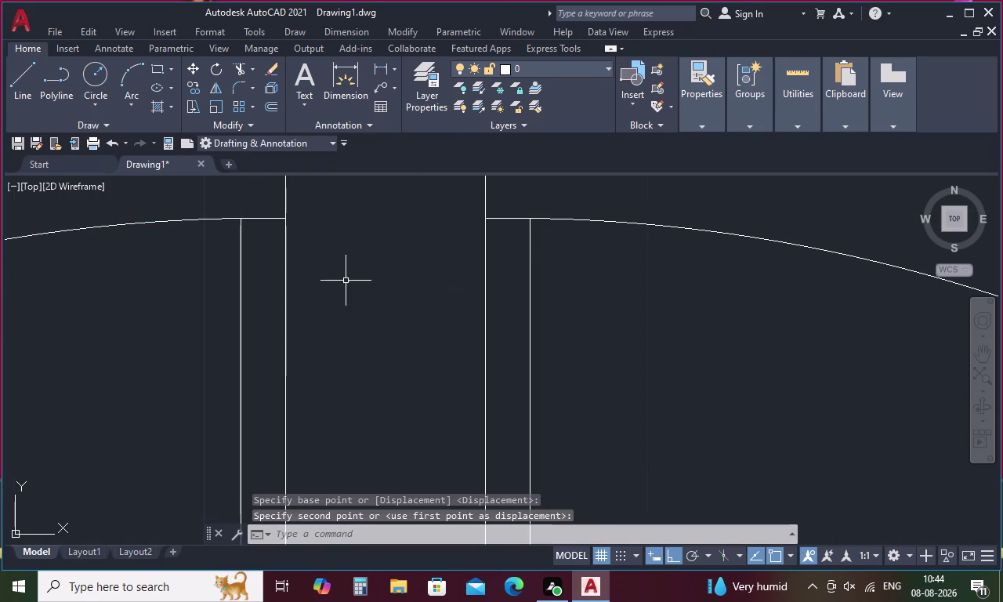
scroll(down, 3)
middle_drag(442, 343, 485, 224)
scroll(down, 3)
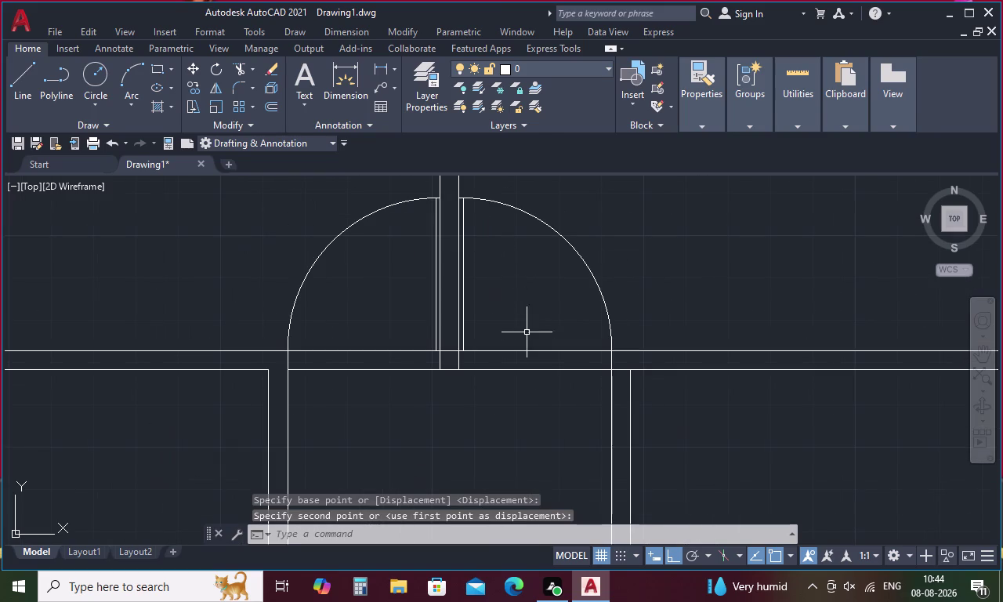
key(Escape)
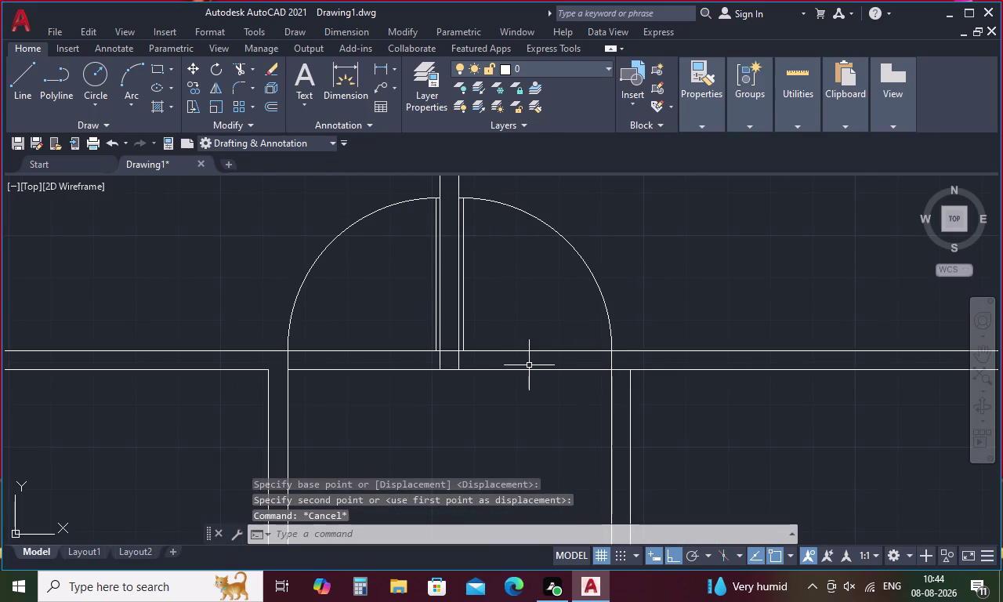
Trim the wall lines crossing the double door opening, then zoom out to the plan.
text(tr)
key(space)
drag(375, 295, 372, 315)
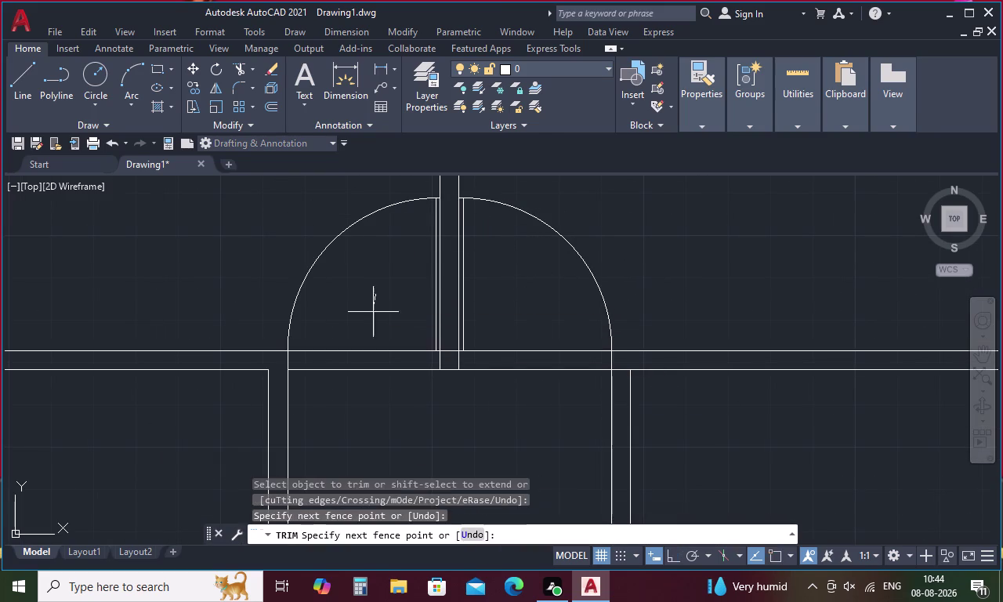
drag(373, 315, 358, 404)
drag(543, 314, 514, 424)
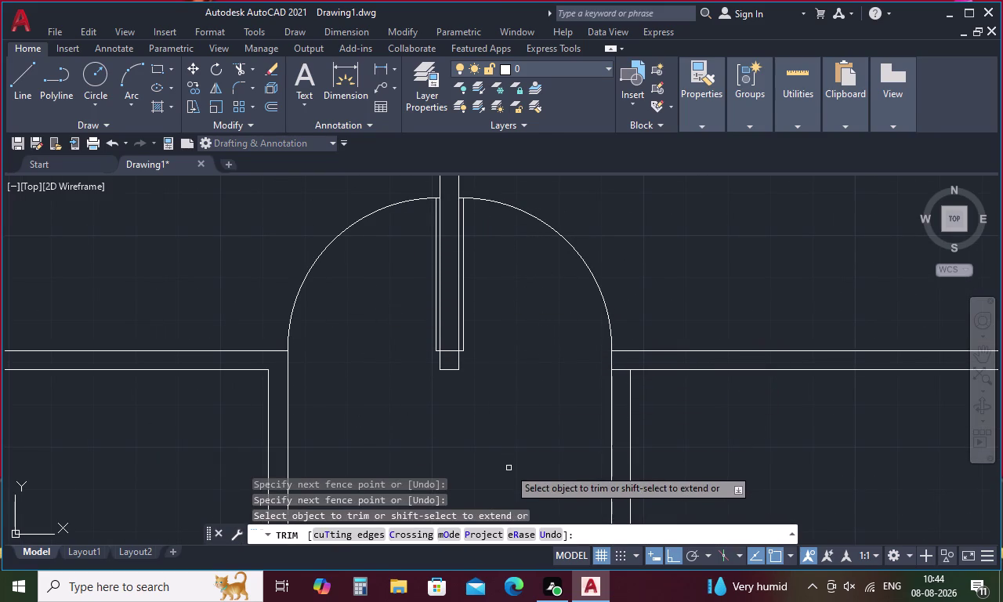
scroll(down, 3)
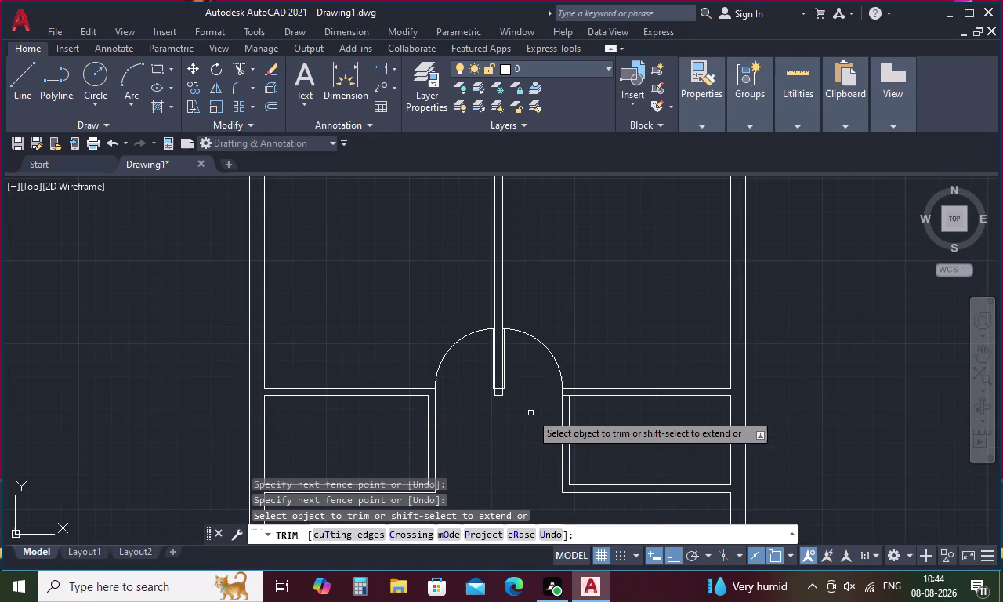
scroll(down, 3)
middle_drag(510, 434, 511, 305)
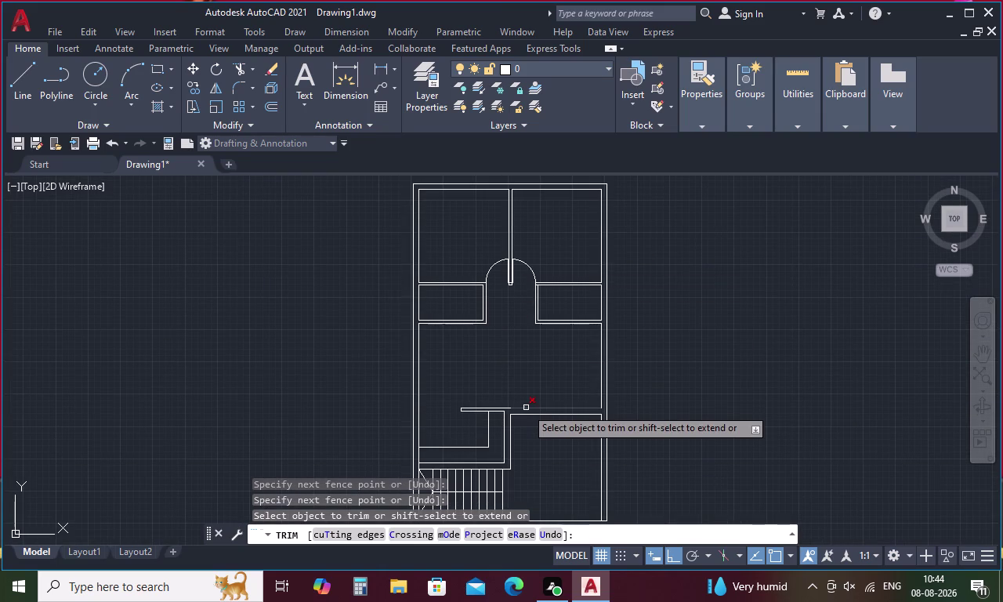
key(Escape)
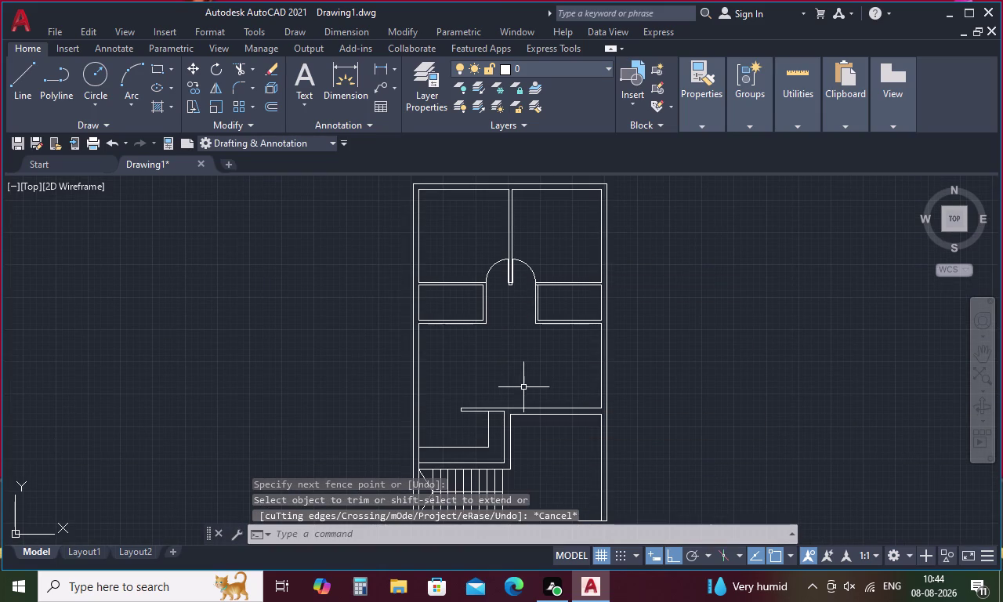
Draw a jamb line starting 4 units from the ledge corner, tracked with TK.
text(l)
key(space)
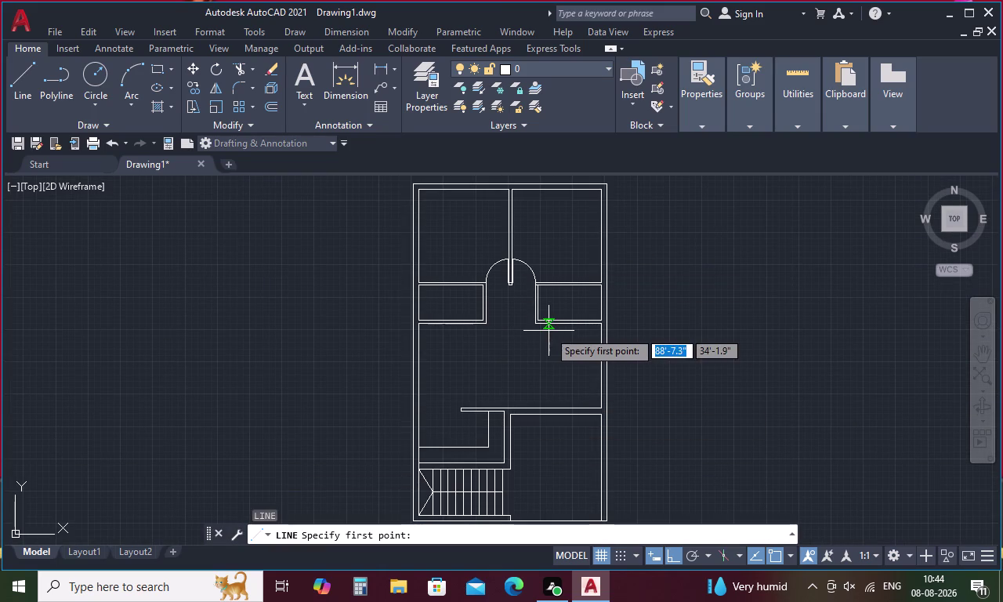
text(tk)
key(space)
scroll(up, 3)
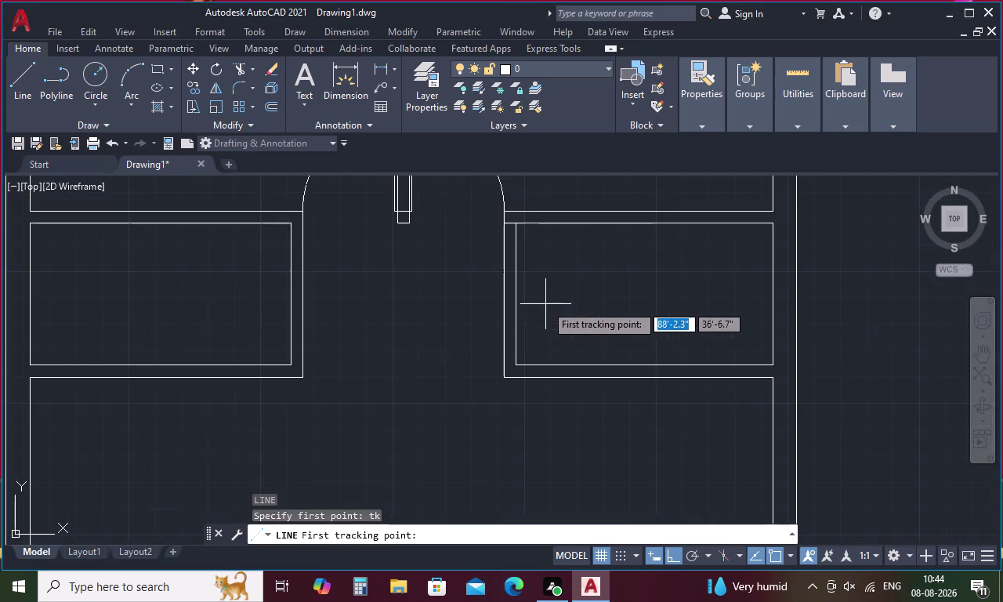
click(519, 364)
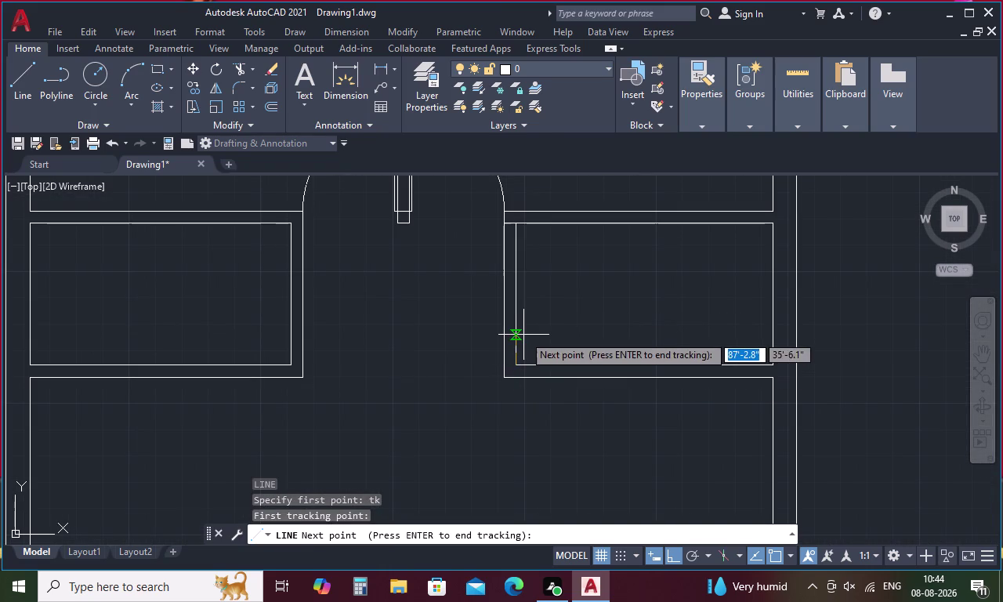
text(4)
key(space)
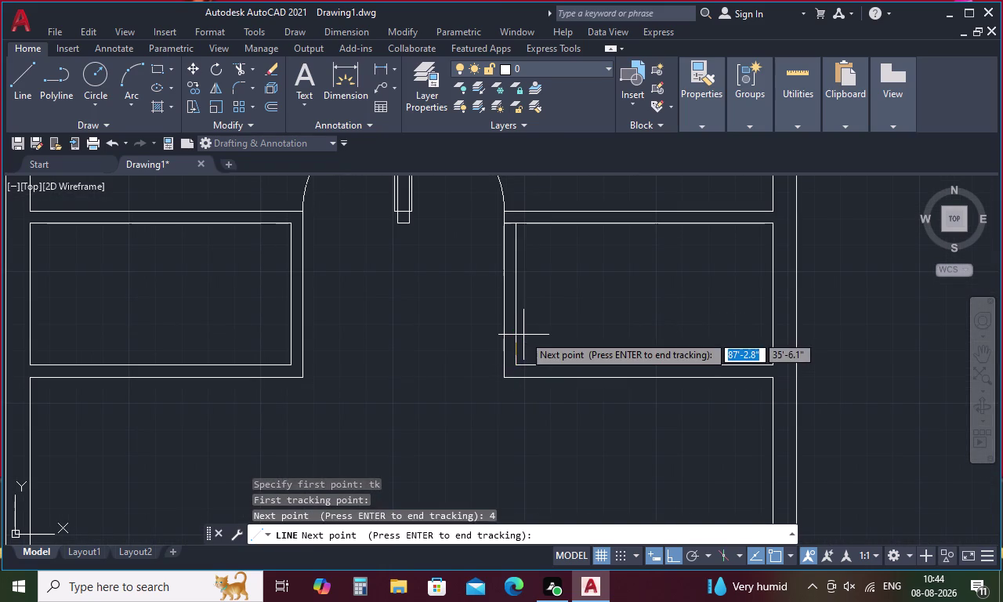
key(space)
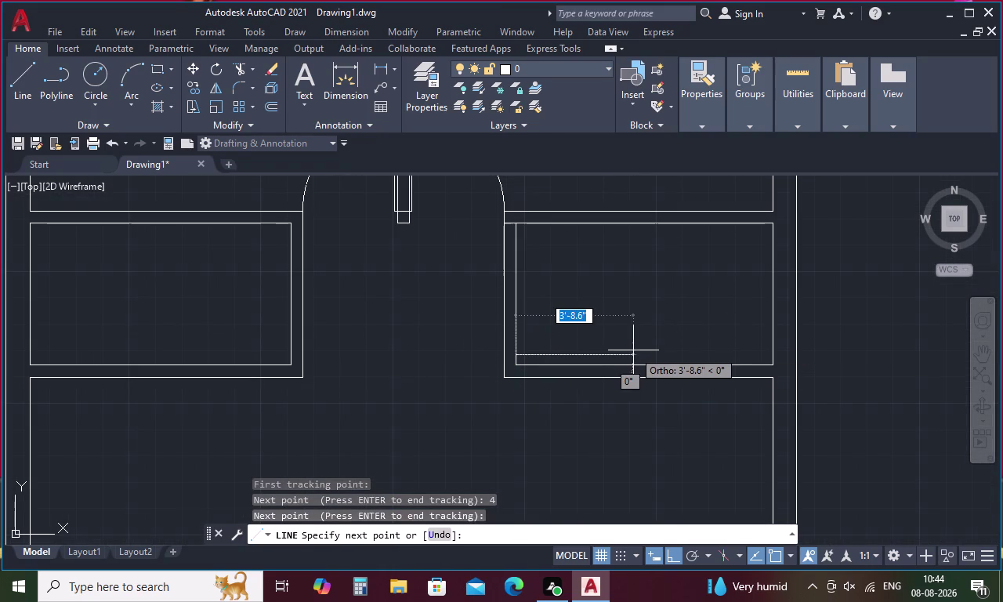
scroll(up, 3)
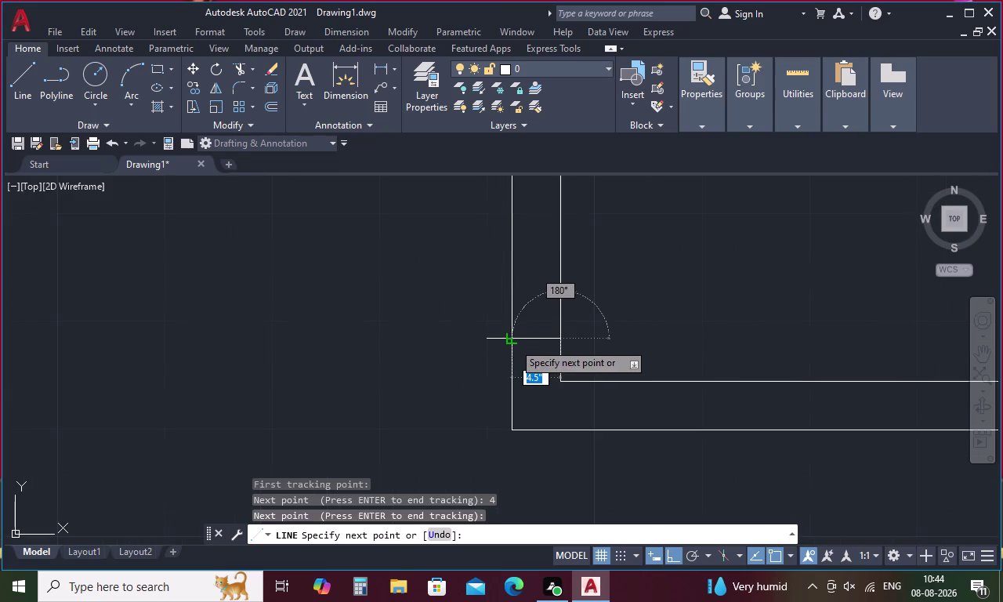
click(514, 342)
key(Escape)
Offset the wall line 2'6" upward to mark the door opening.
text(o)
key(space)
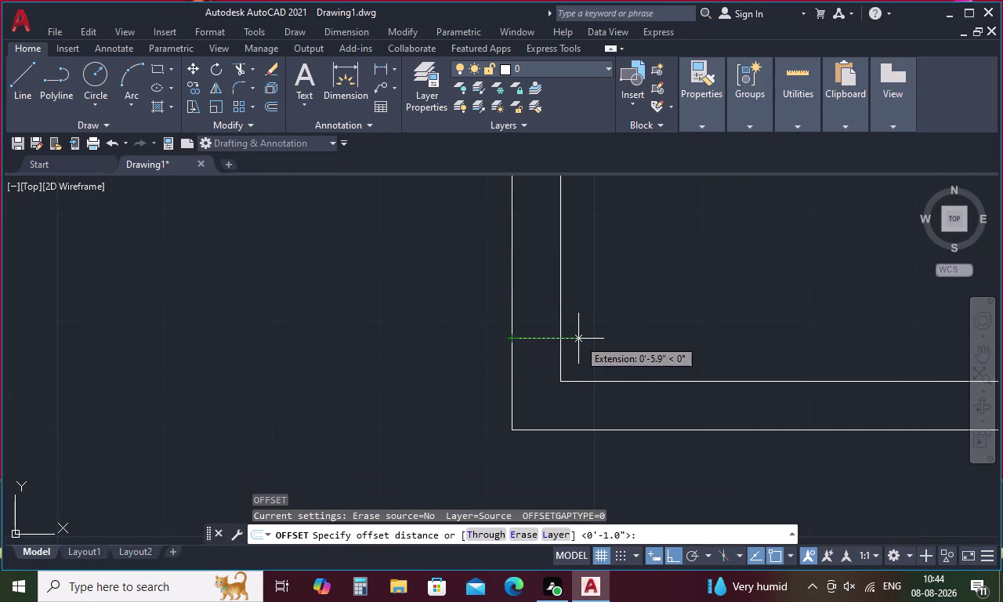
key(Escape)
text(o)
key(space)
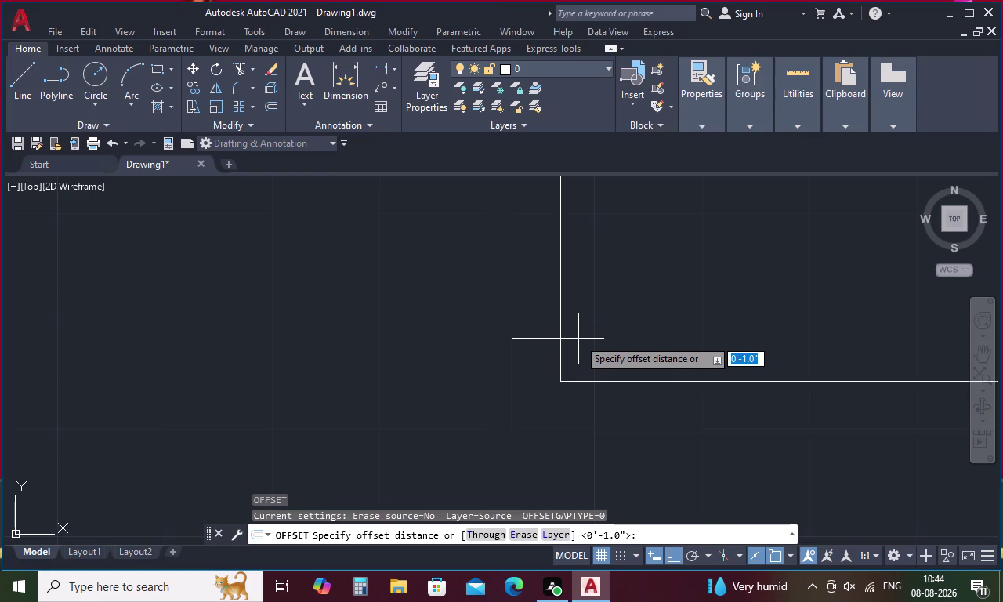
key(2)
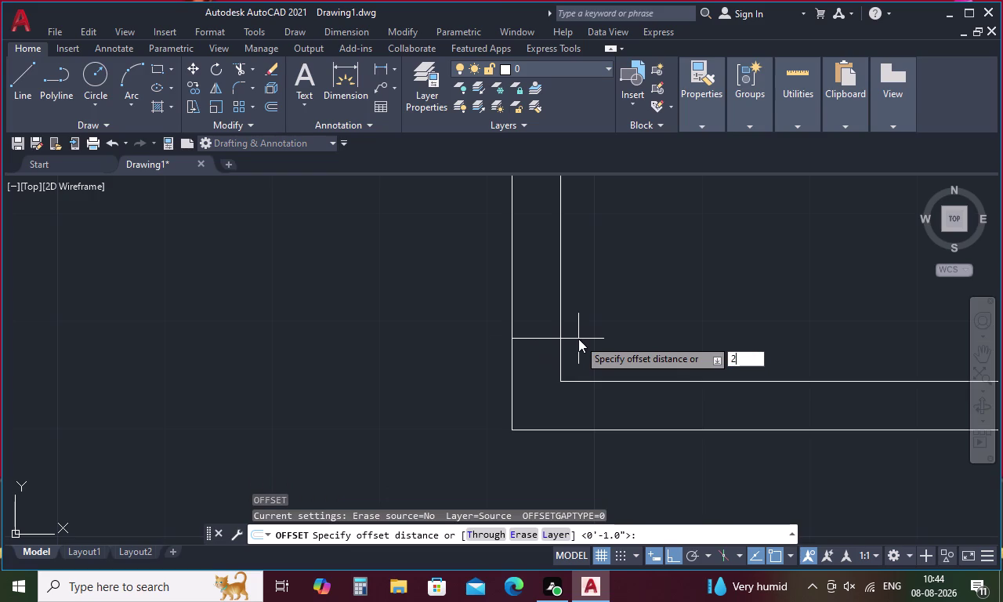
key(apostrophe)
text(6)
text(")
key(space)
click(545, 339)
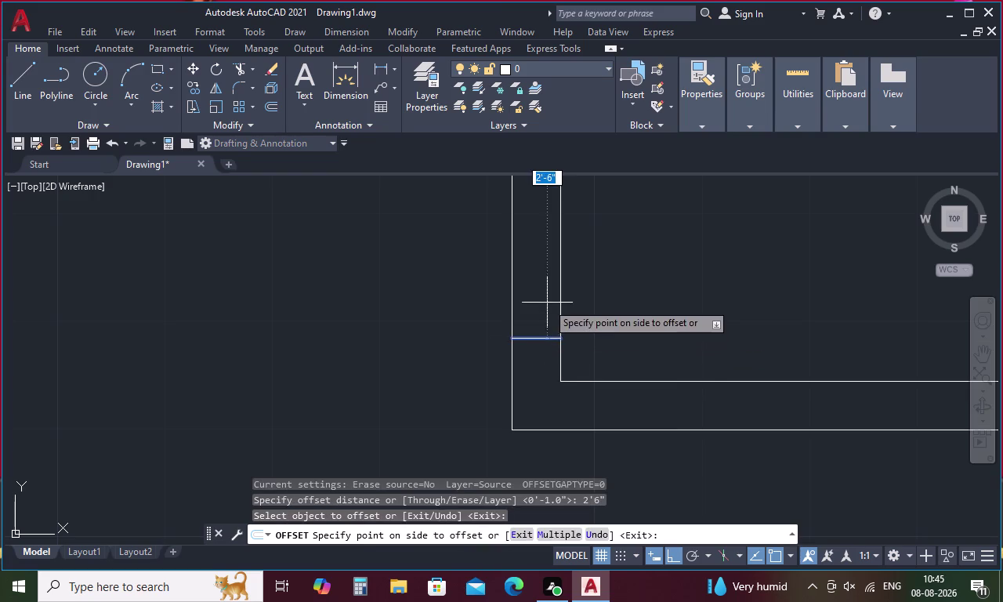
click(547, 295)
scroll(down, 3)
middle_drag(559, 284, 525, 368)
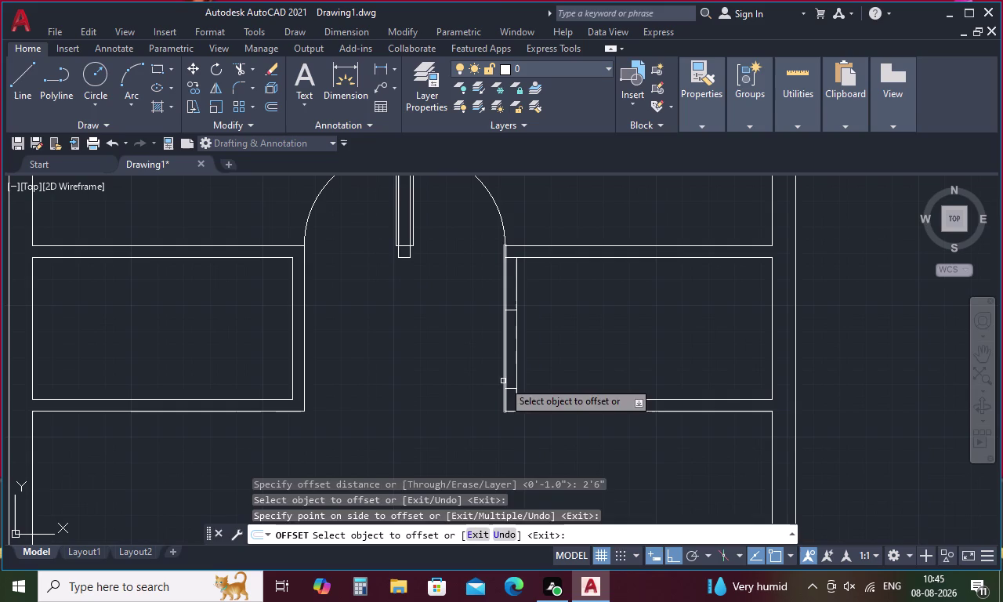
key(Escape)
Draw a 2'6" door leaf line from the doorway's lower corner.
key(l)
key(space)
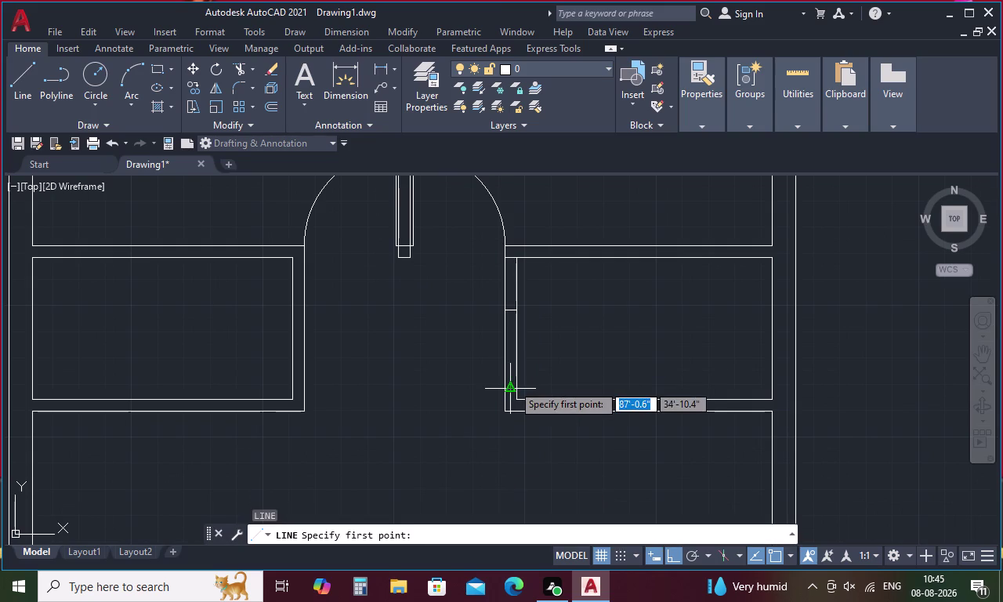
click(523, 390)
key(2)
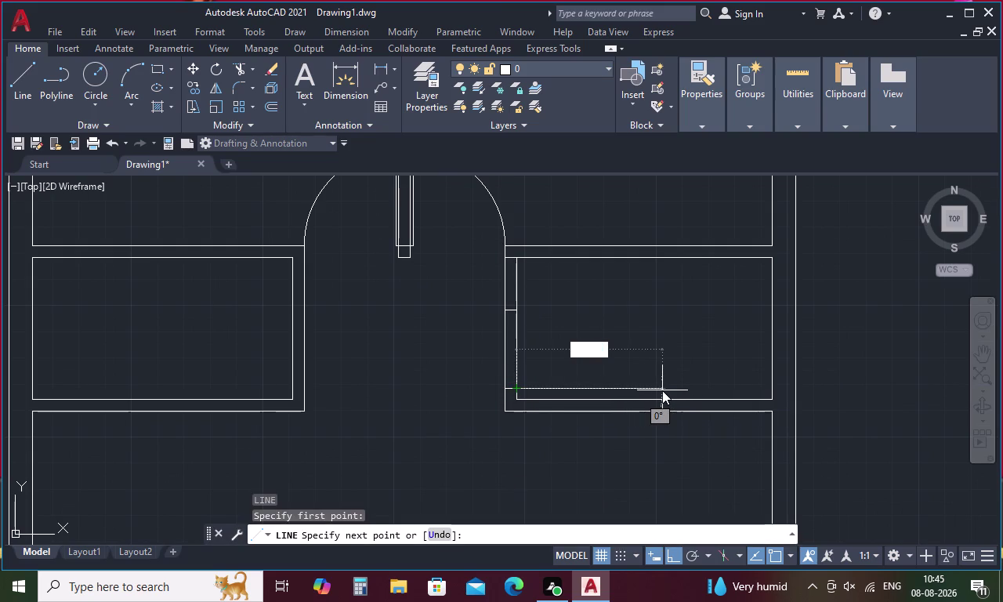
text('6)
key(shift+quotedbl)
key(space)
key(Escape)
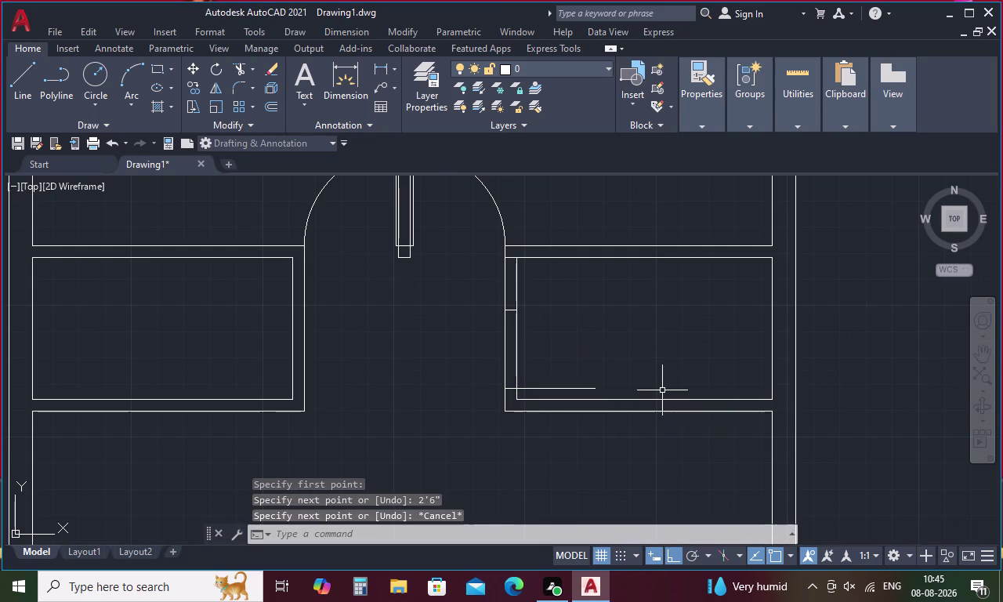
Offset the door leaf line by 1 to double it.
text(o)
key(space)
key(1)
key(space)
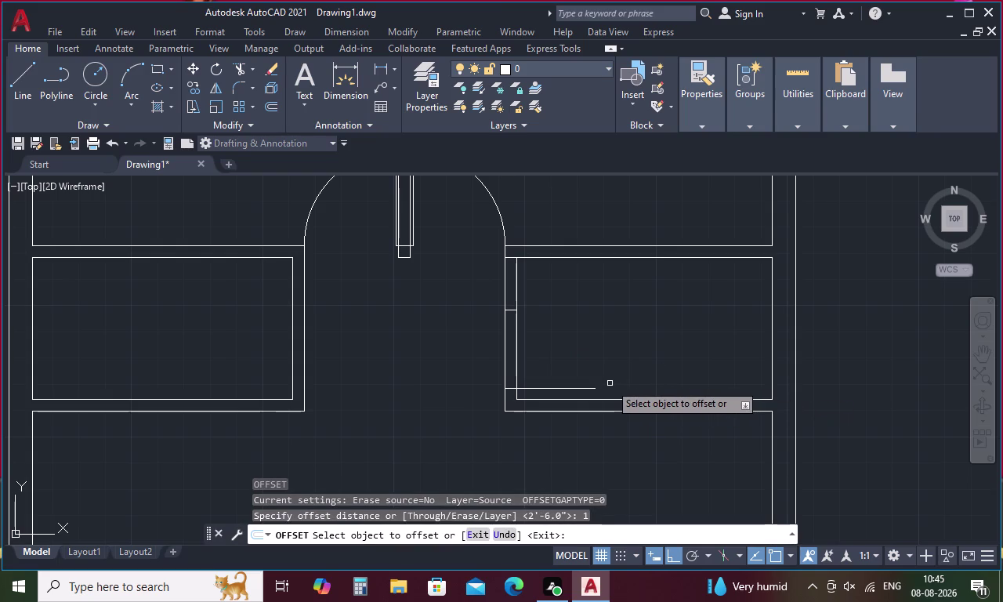
click(584, 388)
click(585, 356)
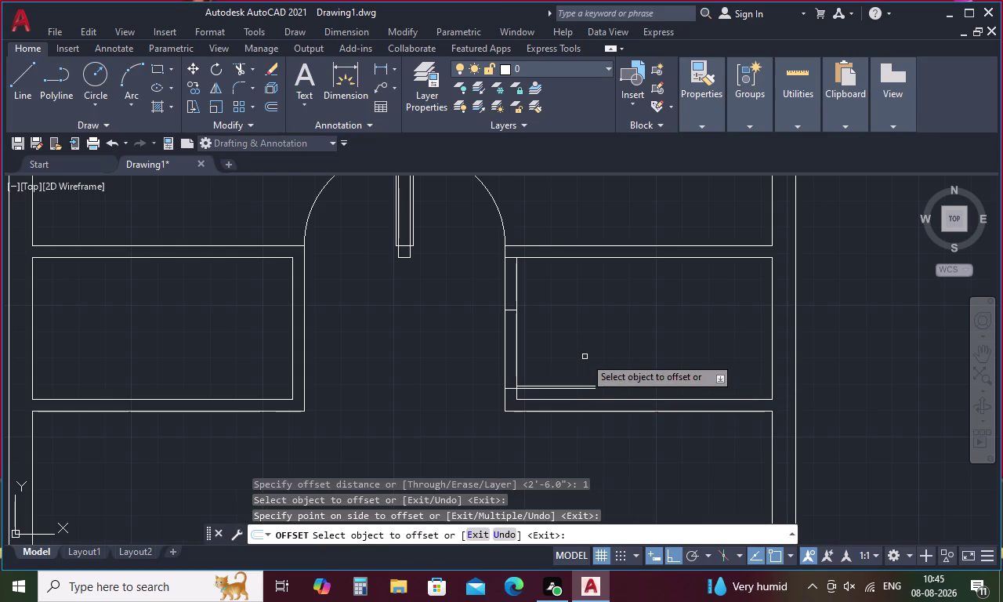
key(Escape)
Draw the swing arc from the opening mark to the 2'6" door leaf tip.
text(a)
key(space)
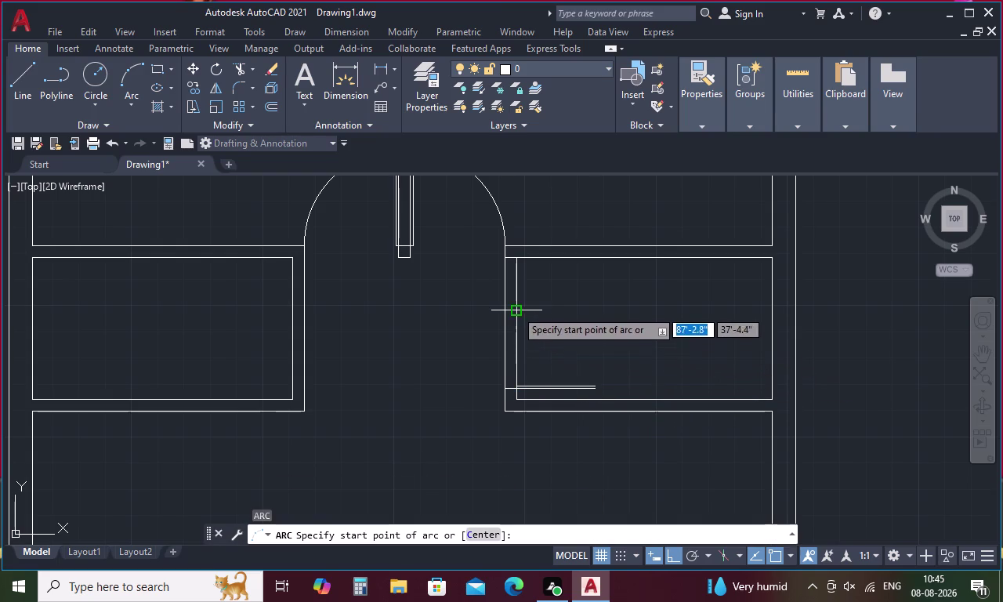
click(514, 308)
scroll(up, 3)
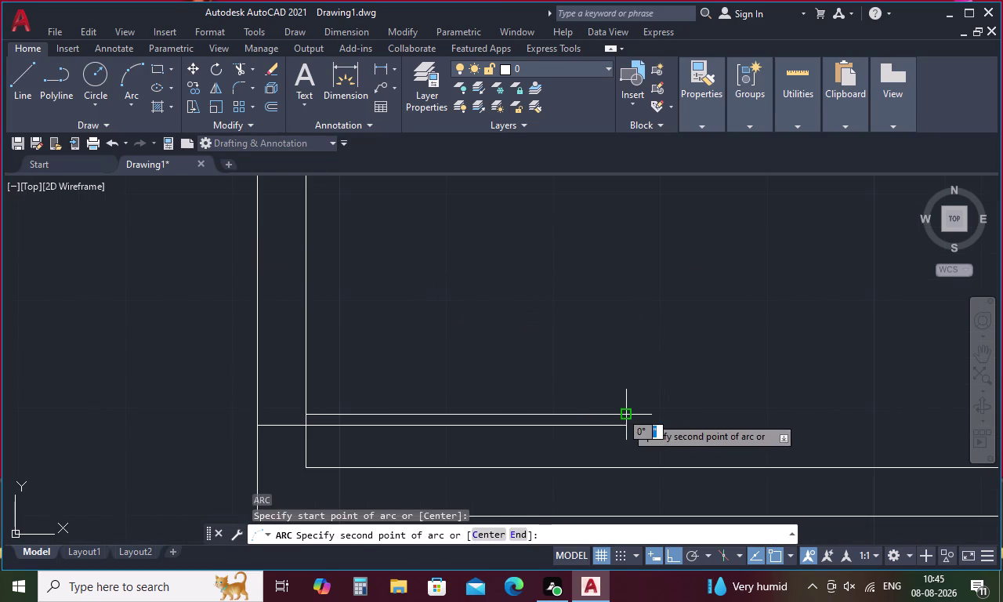
click(625, 416)
click(629, 427)
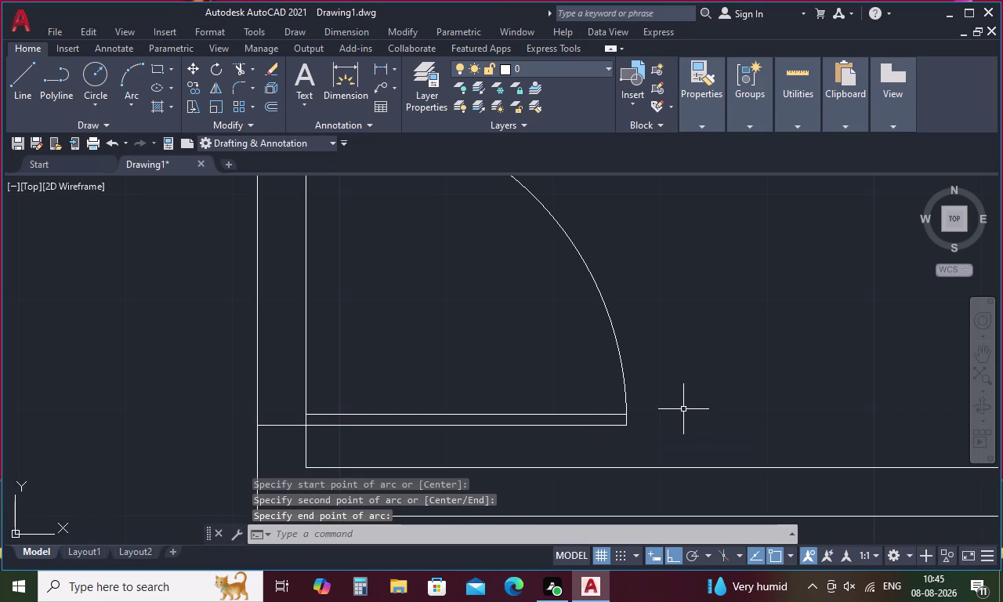
key(Escape)
scroll(down, 3)
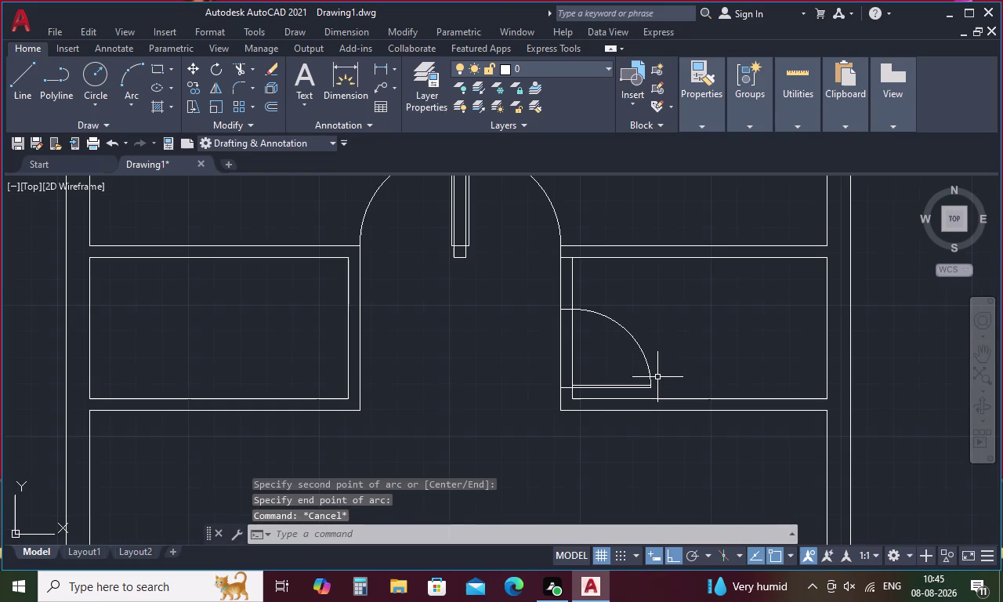
drag(651, 316, 606, 392)
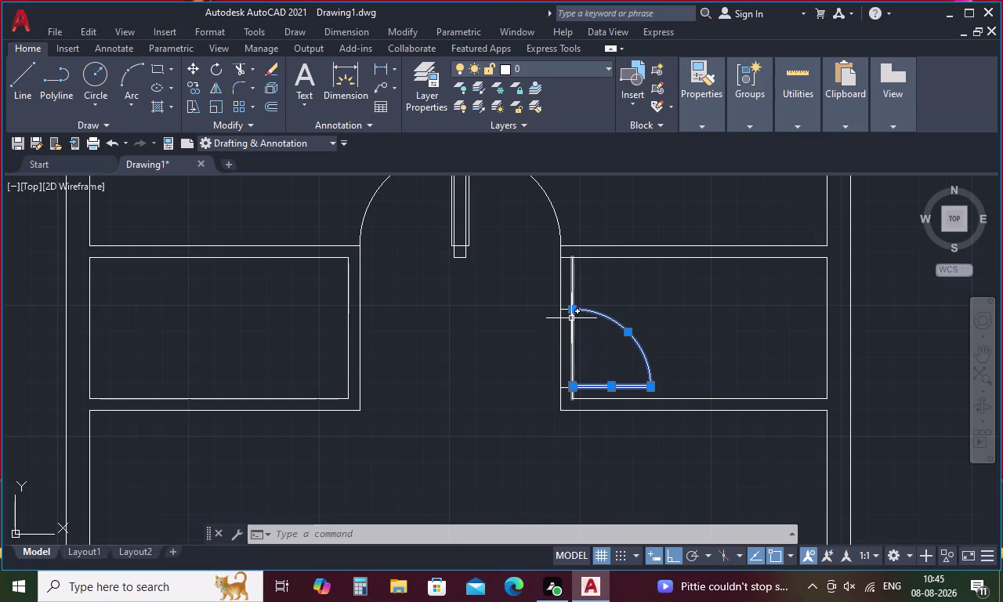
key(Escape)
text(l)
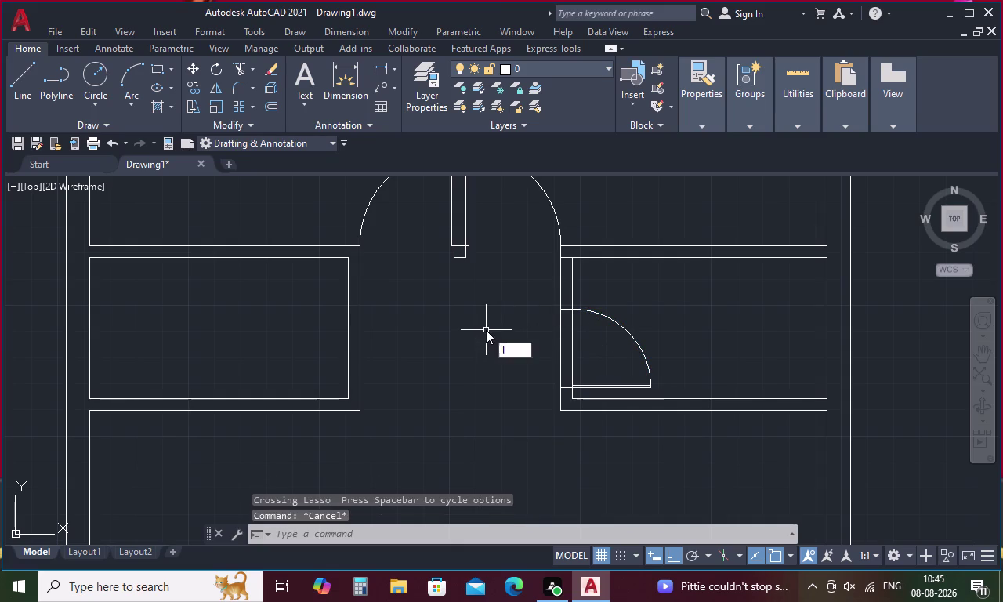
key(space)
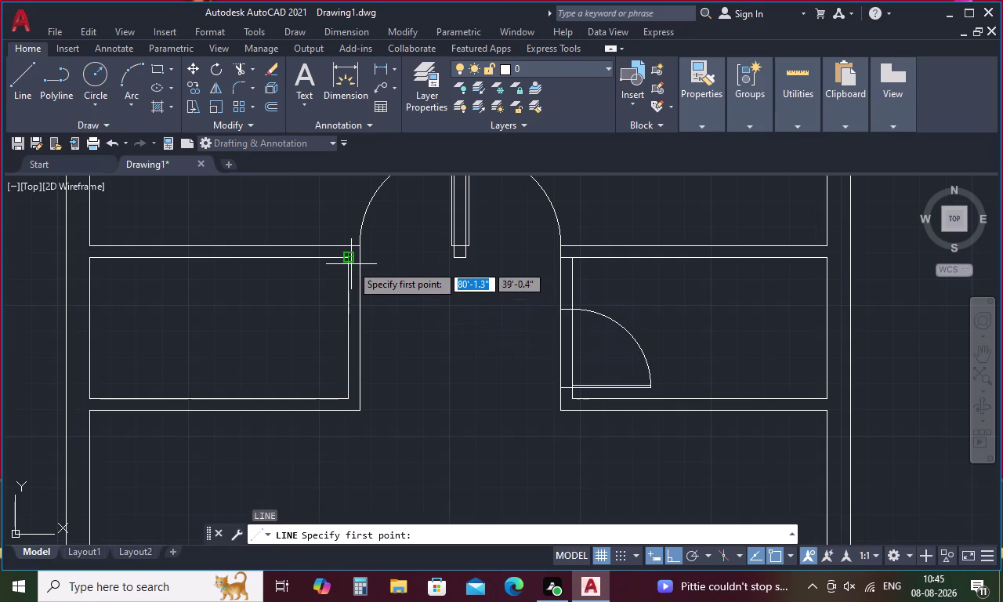
Draw a jamb line across the wall, tracked 4 units left of the corner.
text(tk)
key(space)
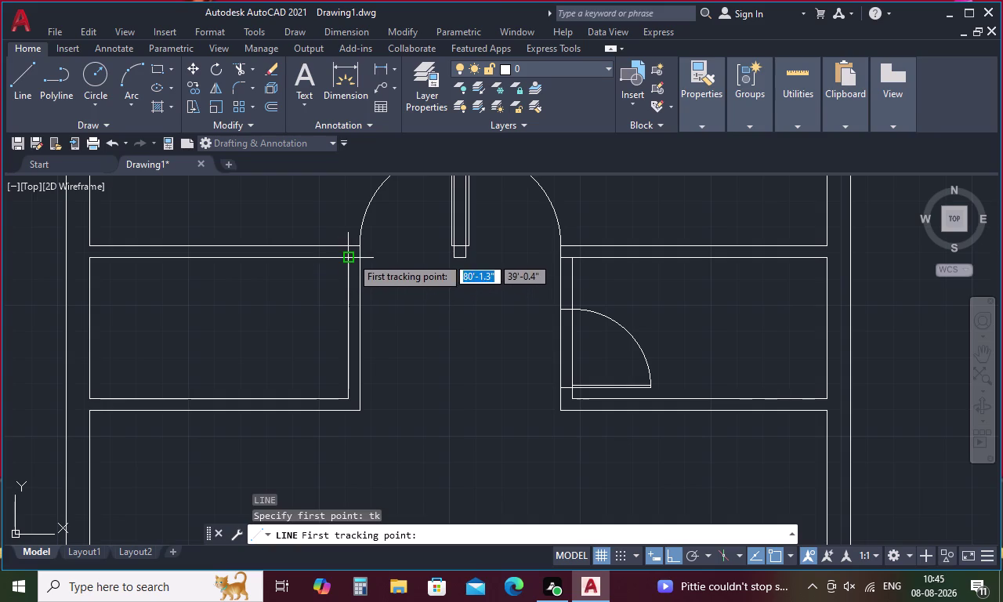
click(352, 256)
text(4)
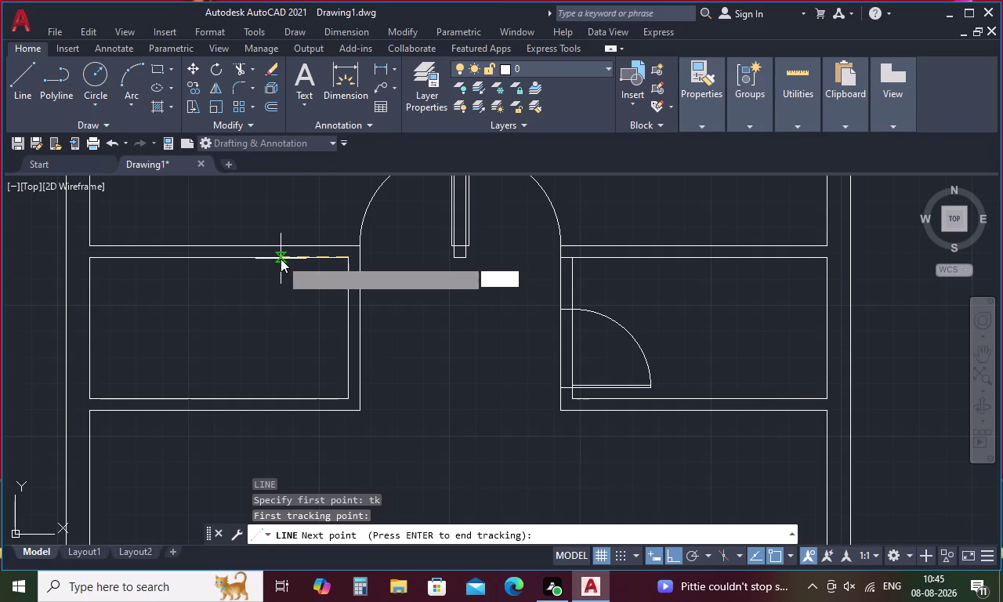
key(space)
key(space)
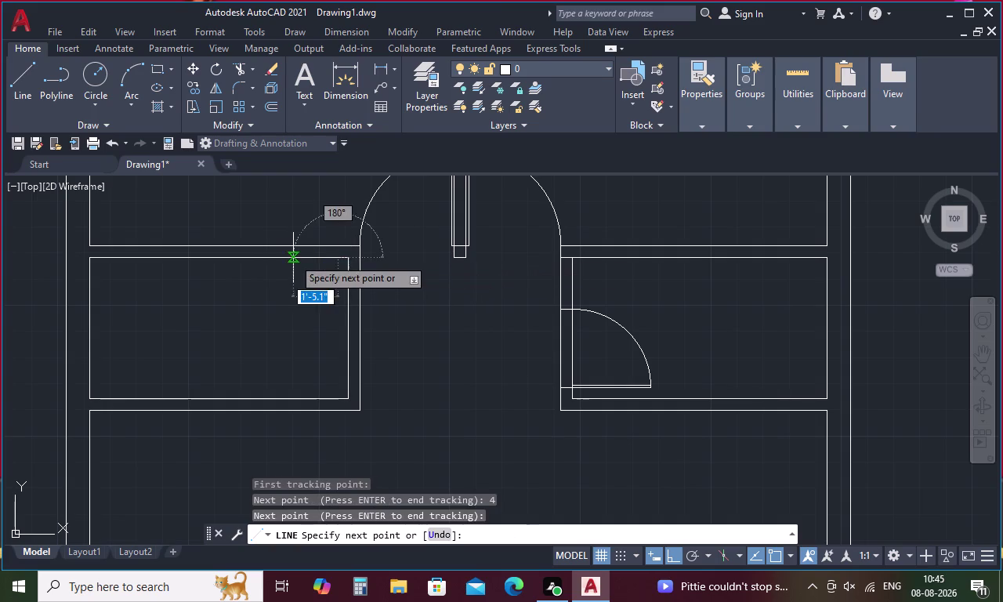
click(340, 249)
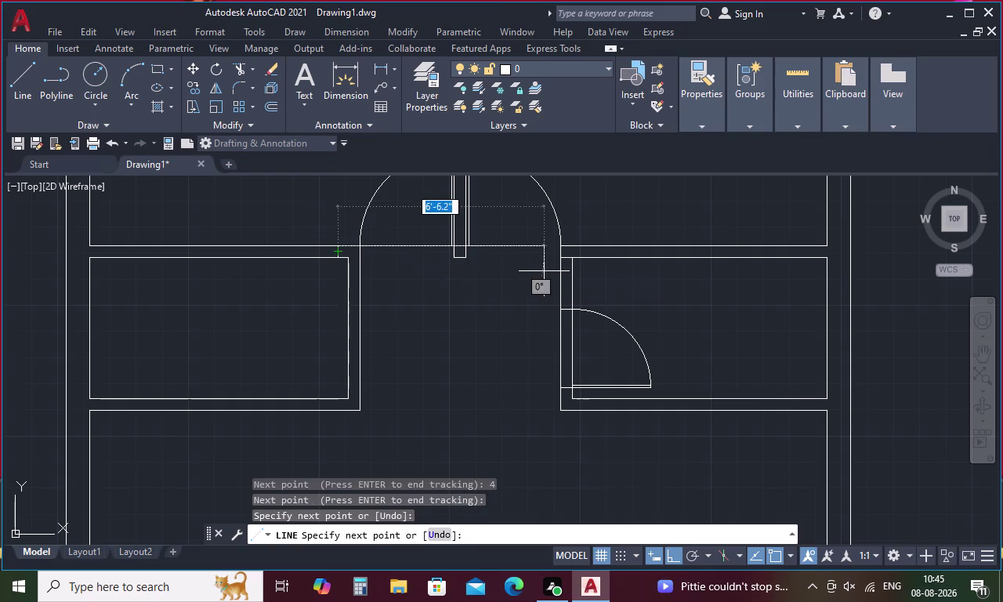
key(Escape)
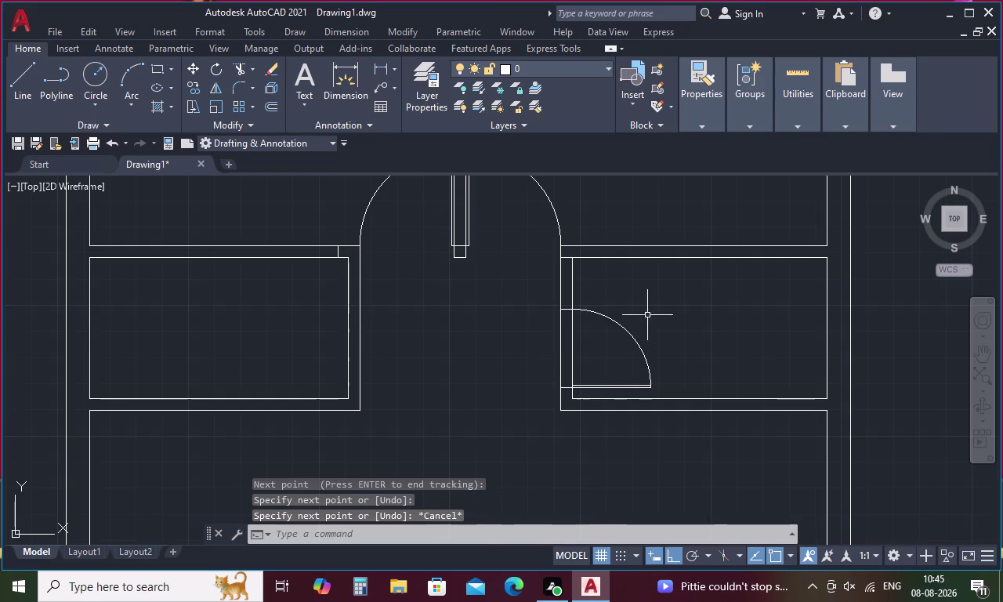
drag(647, 315, 601, 393)
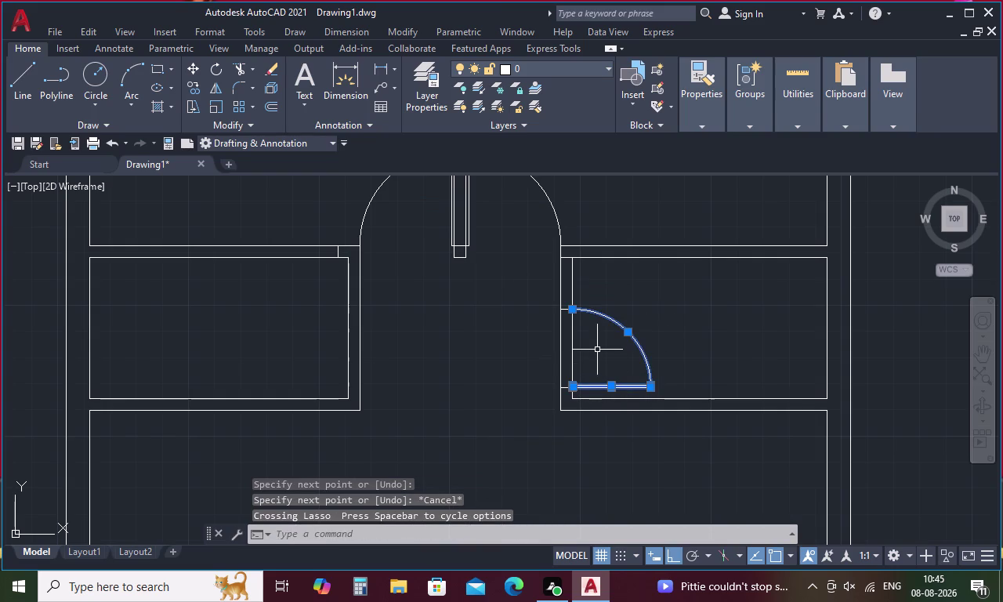
Copy the right room's door leaf and swing arc to the left room's doorway.
scroll(up, 3)
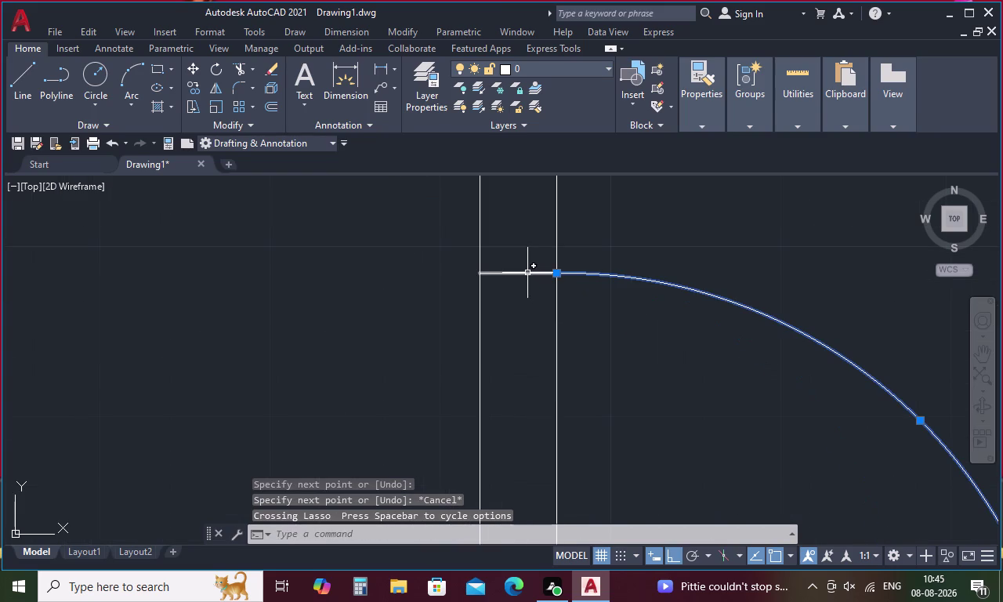
click(527, 271)
right_click(536, 310)
click(590, 340)
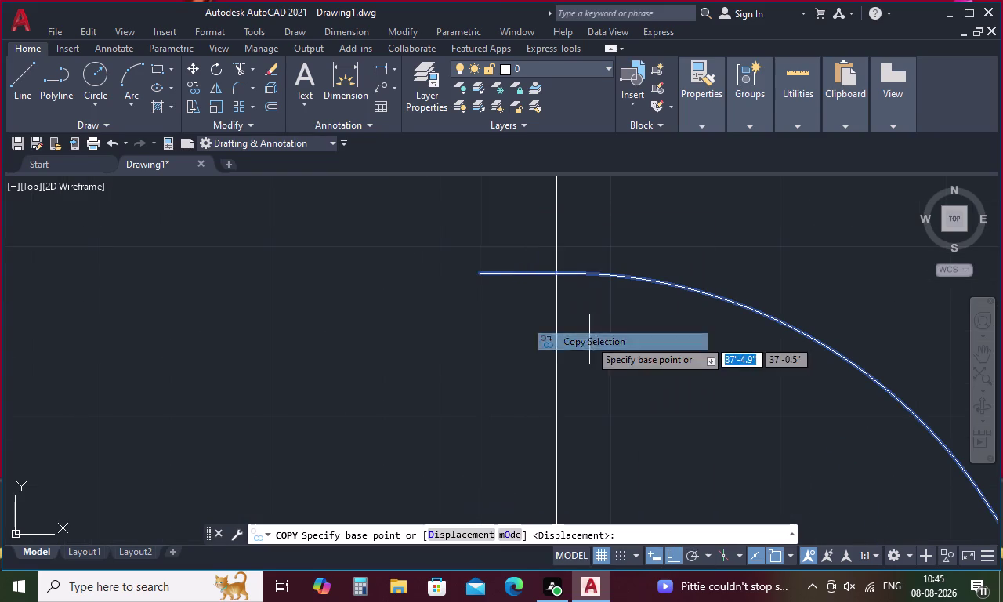
scroll(down, 3)
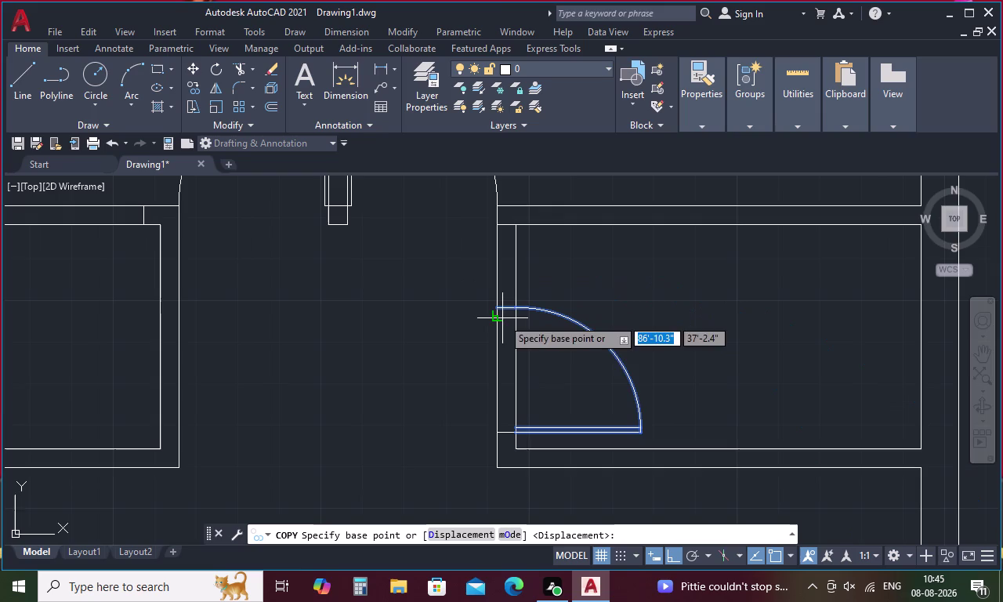
middle_drag(535, 392, 548, 321)
scroll(up, 3)
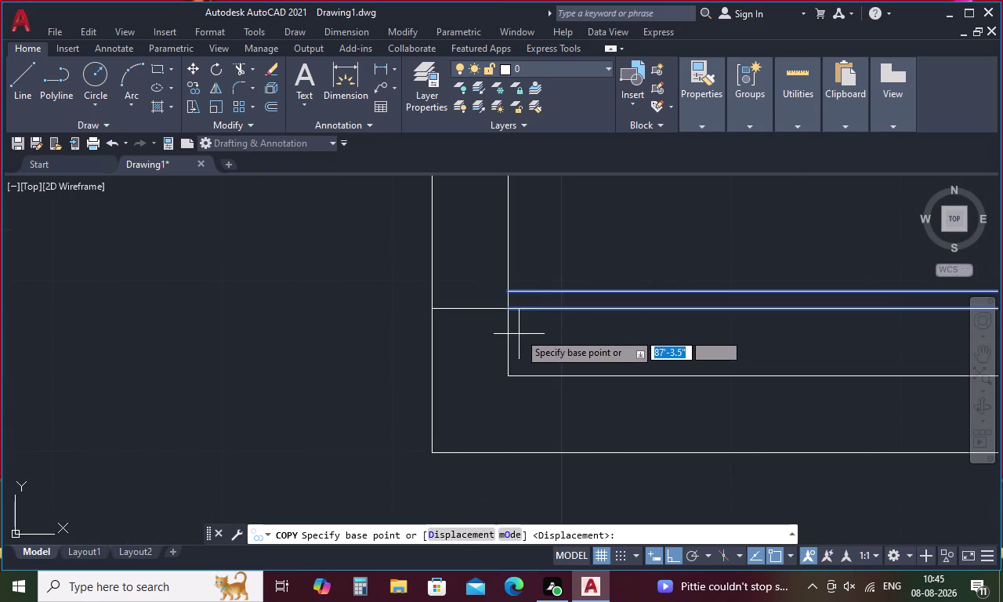
click(508, 308)
scroll(down, 3)
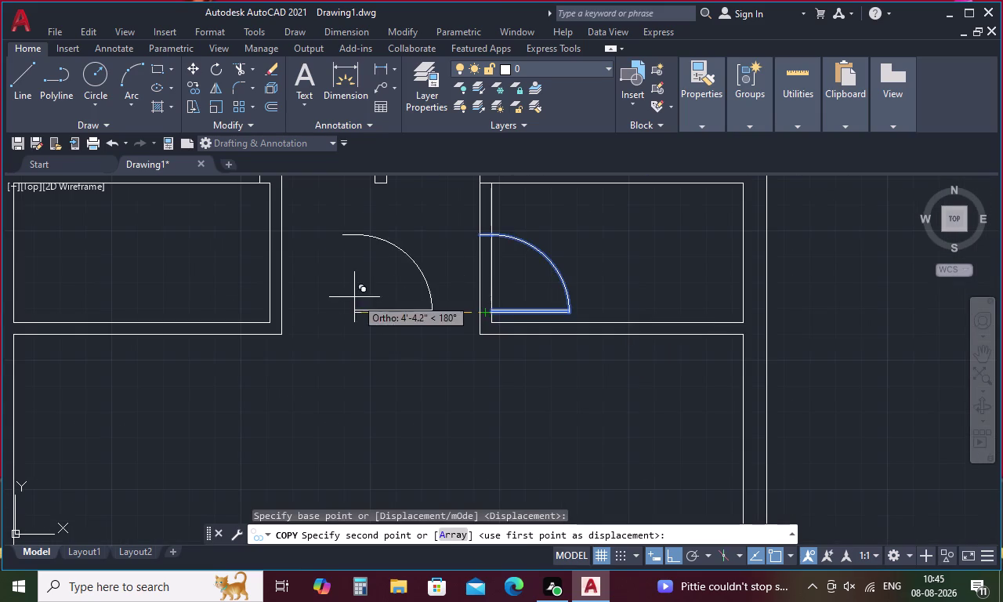
middle_drag(354, 297, 366, 454)
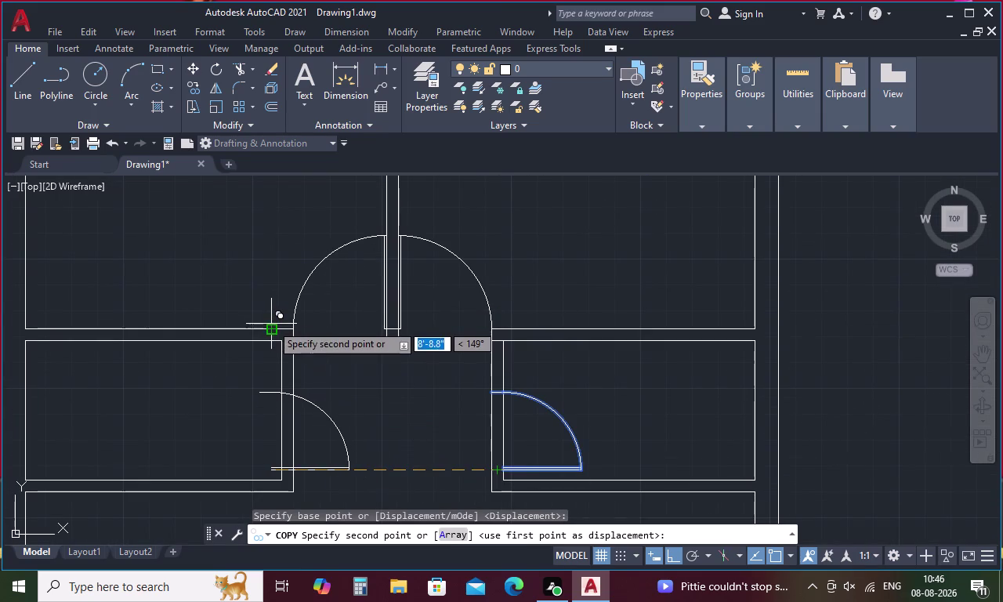
scroll(up, 3)
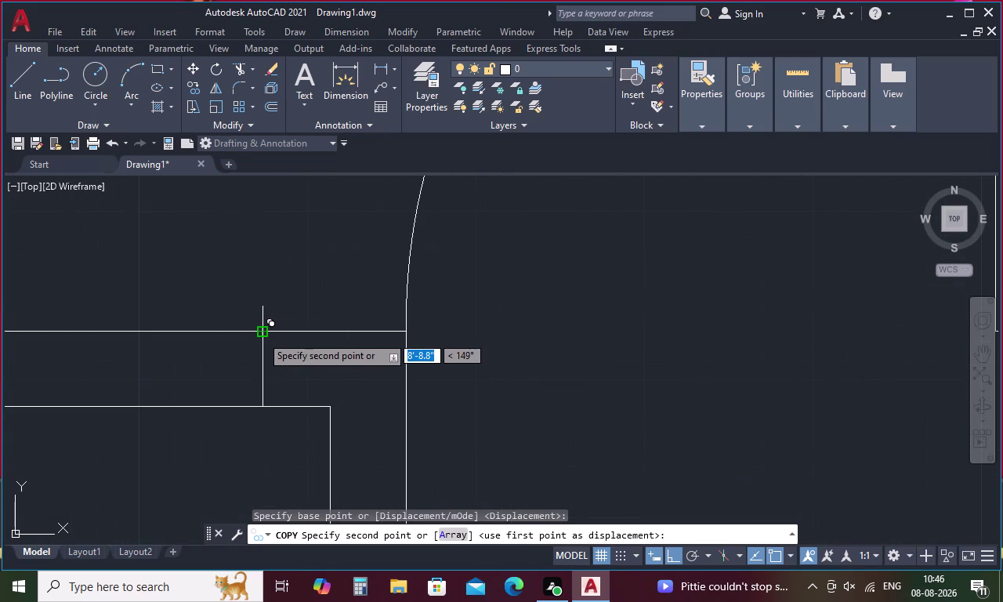
click(261, 335)
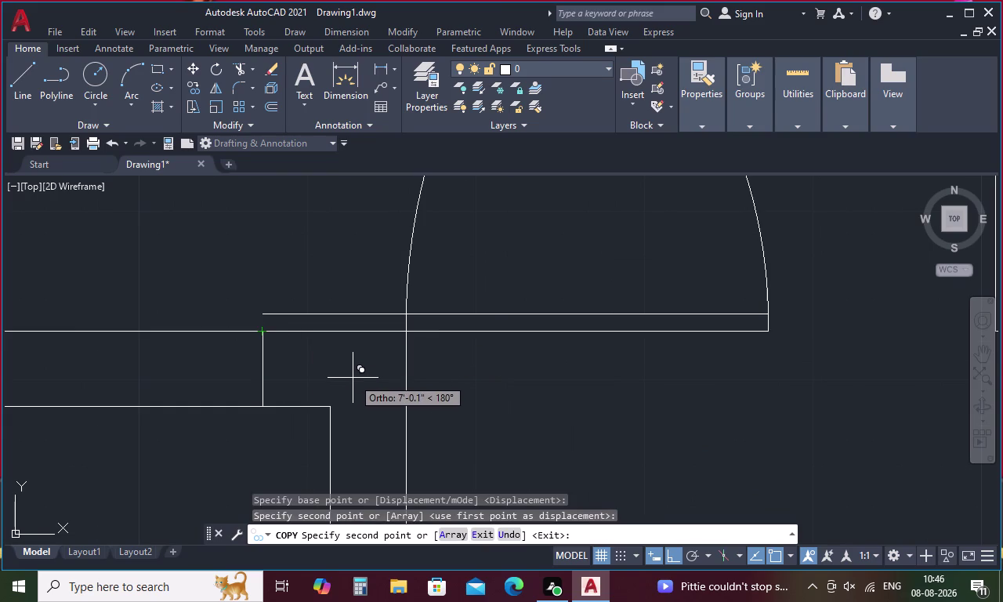
Undo the misplaced copy, re-place the door at the left wall corner, and select it.
key(ctrl+z)
scroll(down, 3)
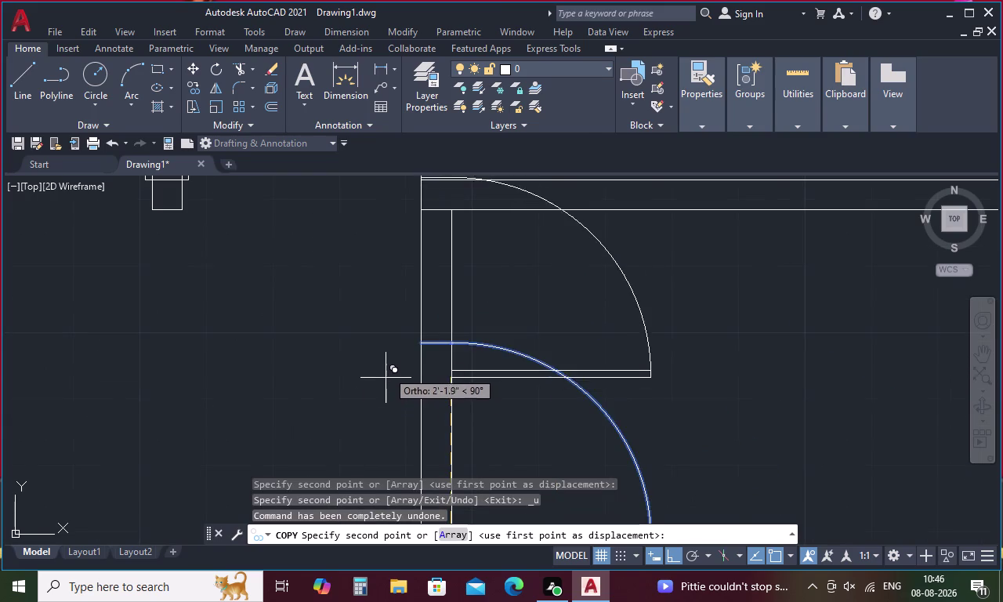
scroll(down, 3)
scroll(up, 3)
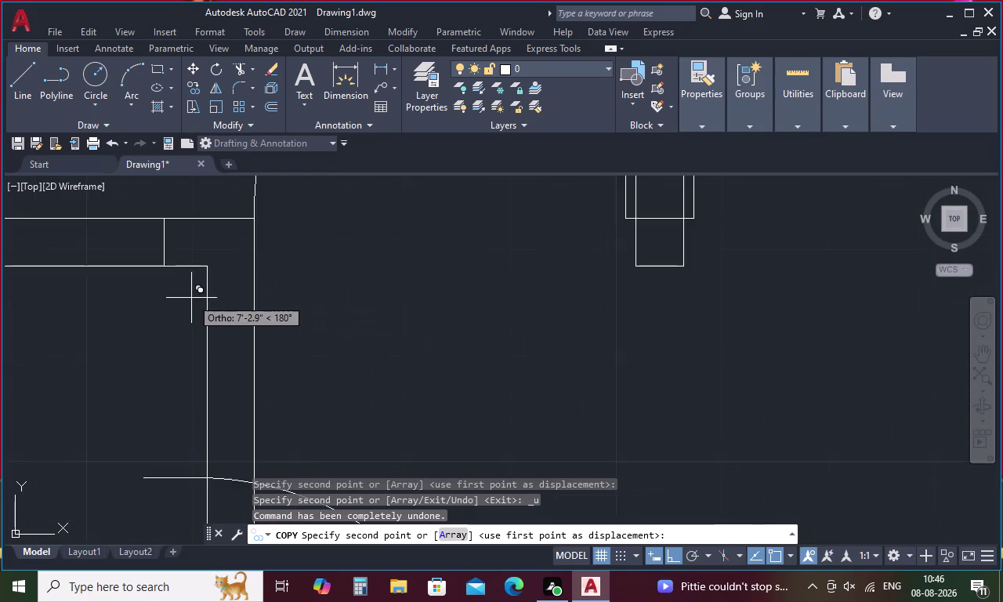
scroll(up, 3)
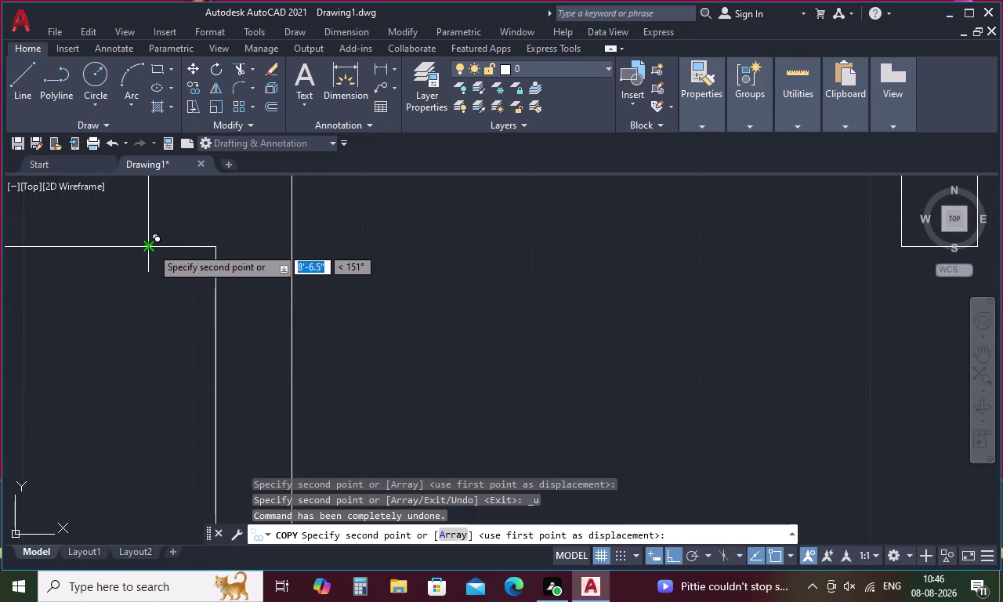
click(152, 247)
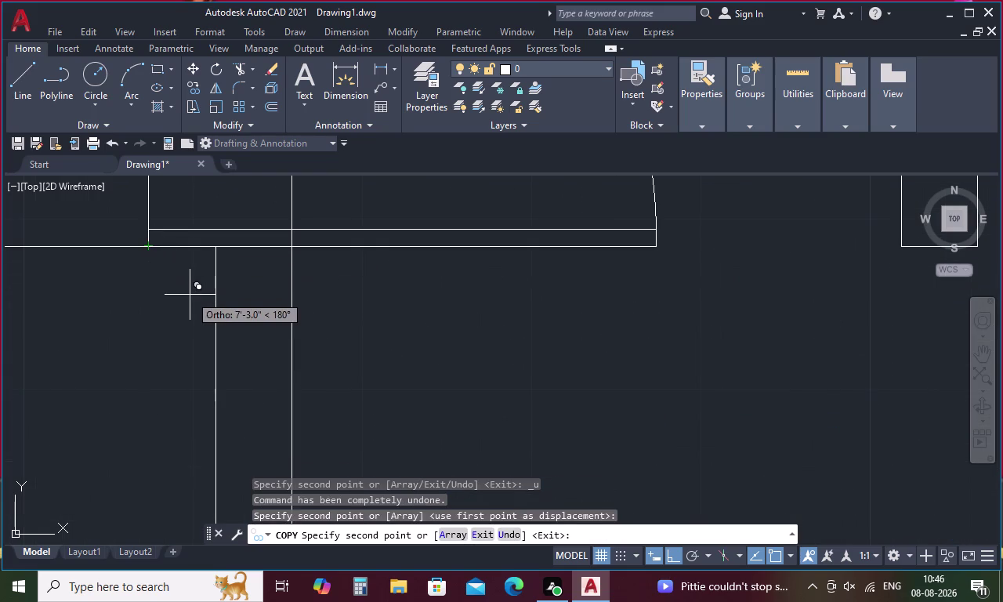
key(Escape)
scroll(down, 3)
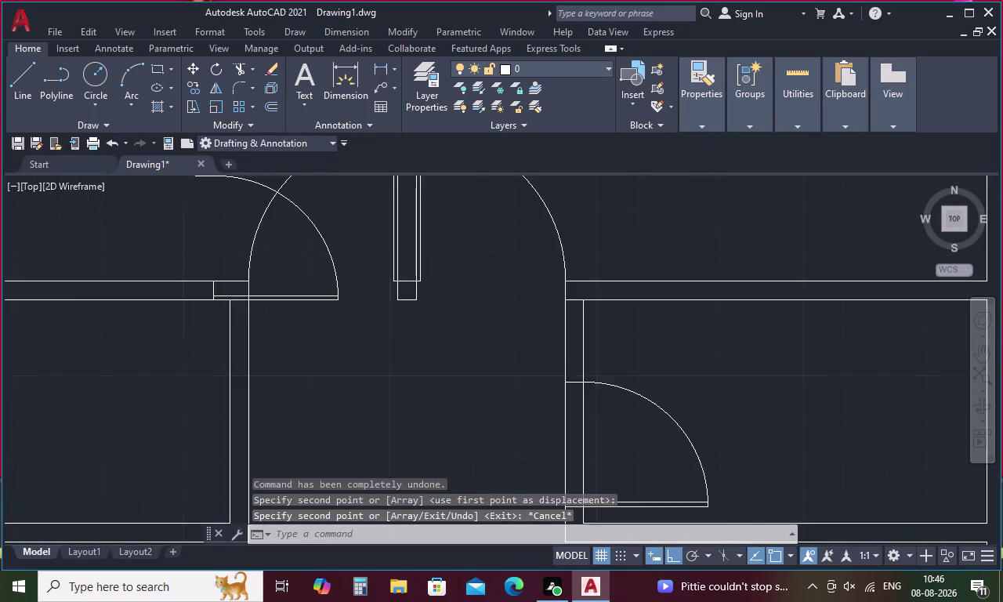
scroll(down, 3)
drag(304, 255, 262, 323)
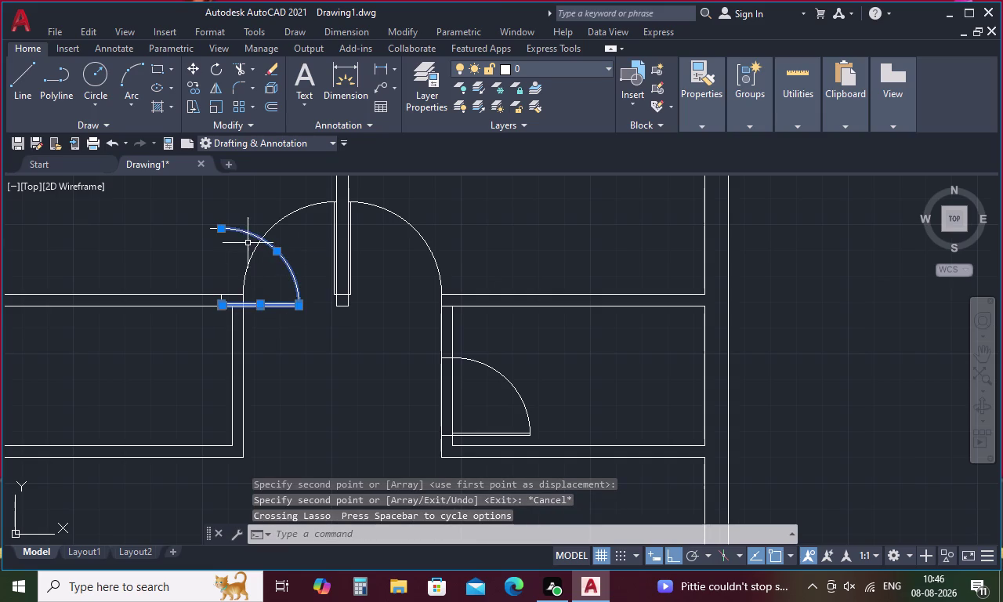
Rotate the copied door 270° about the leaf corner so the leaf points down.
click(211, 228)
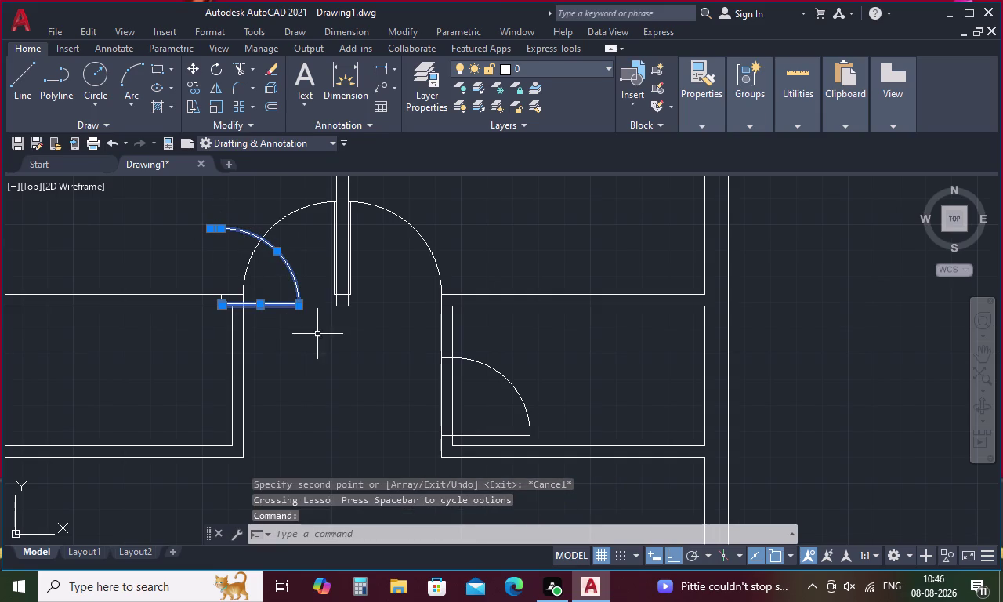
right_click(318, 334)
click(375, 380)
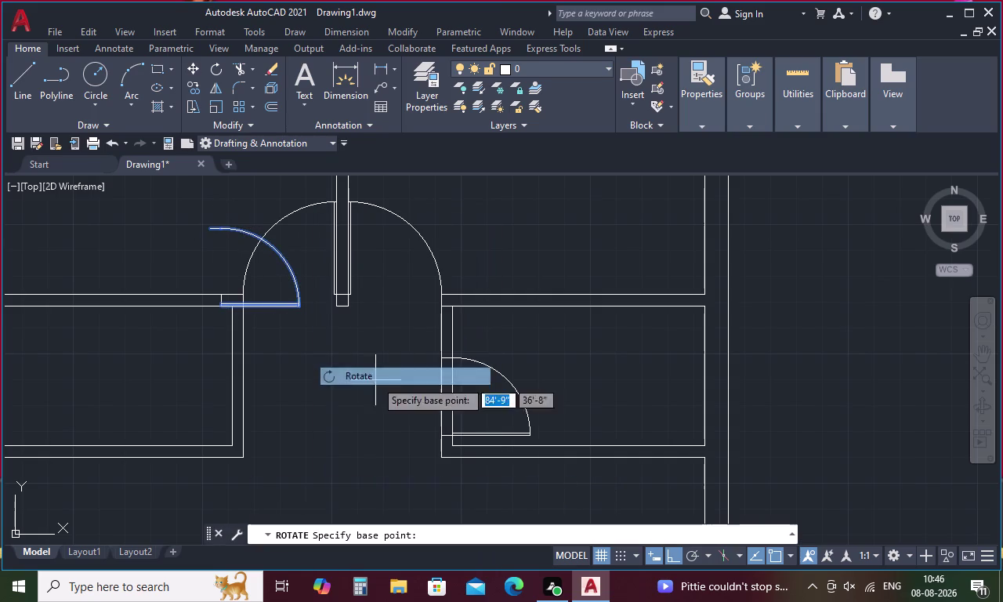
scroll(up, 3)
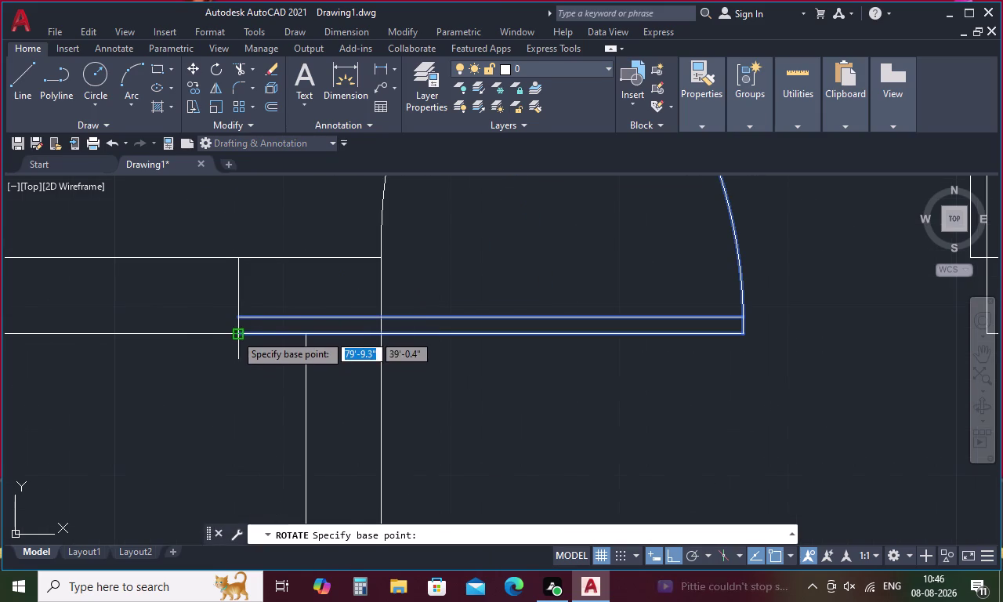
click(235, 334)
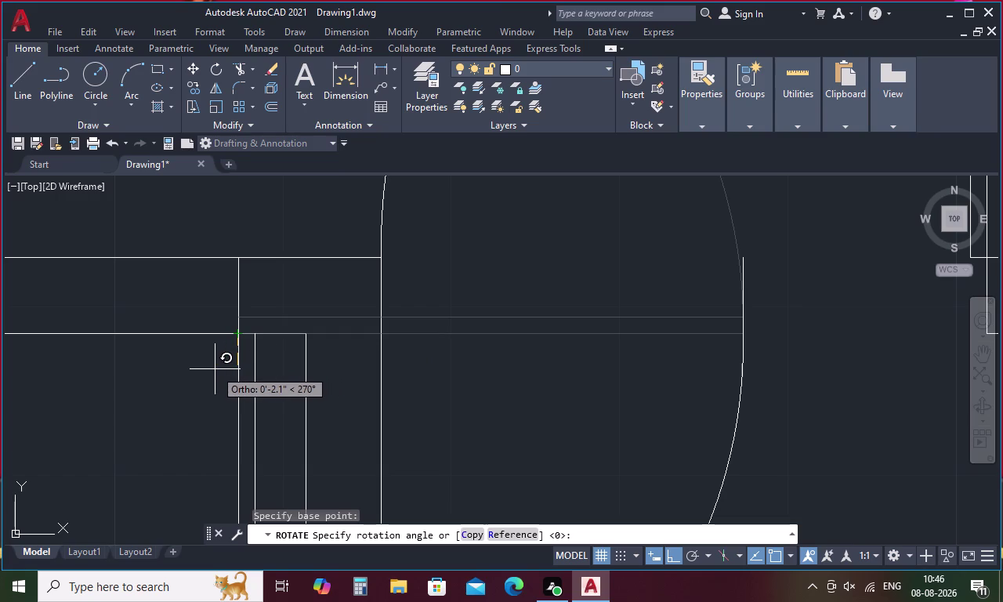
click(215, 369)
scroll(down, 3)
middle_drag(222, 367, 357, 316)
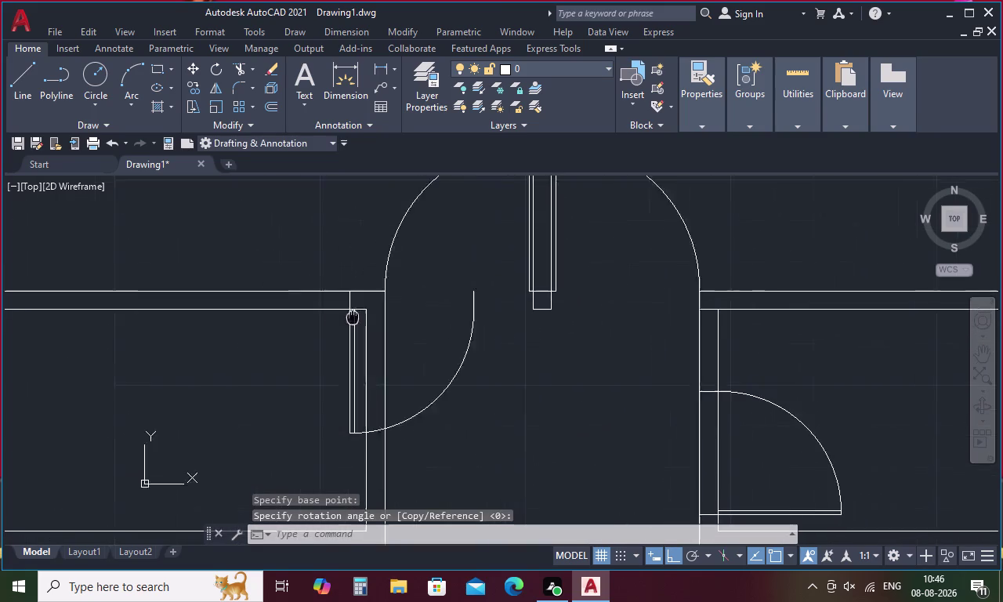
middle_drag(357, 317, 368, 315)
Select the rotated leaf and arc, and begin a mirror line at the leaf top.
drag(376, 332, 332, 371)
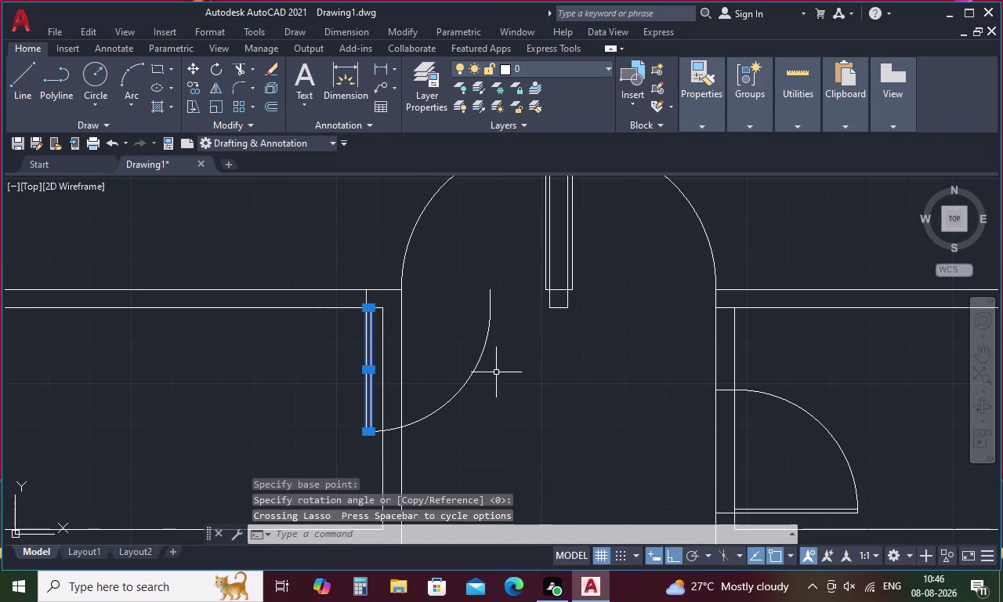
drag(524, 369, 449, 373)
right_click(465, 341)
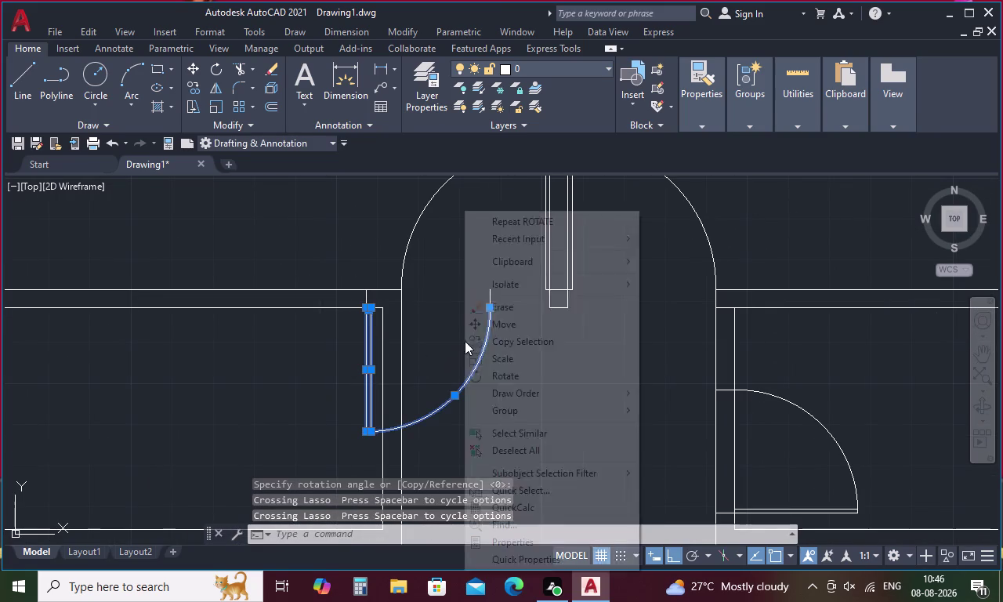
key(Escape)
text(mi)
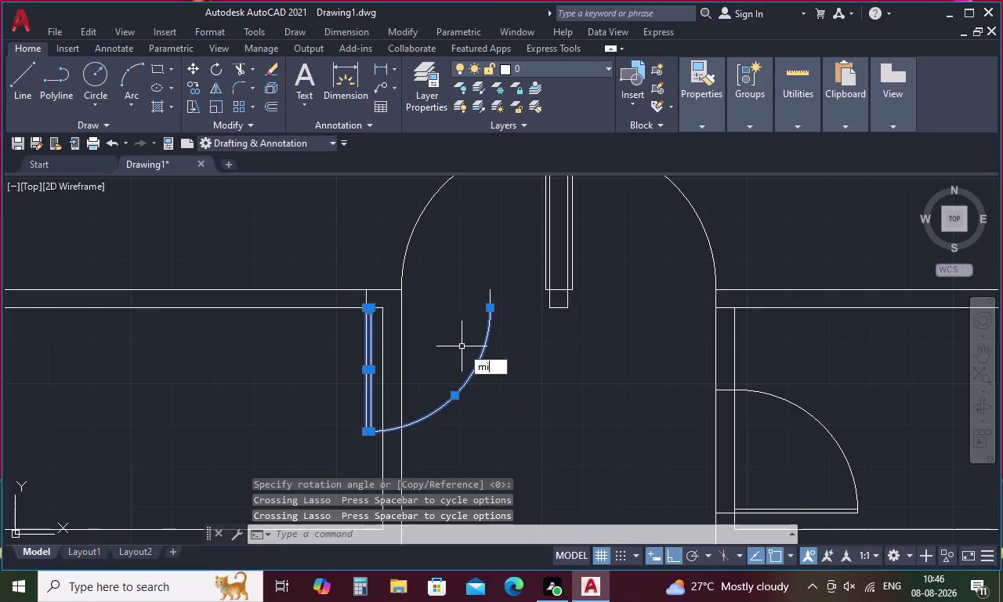
key(space)
click(366, 309)
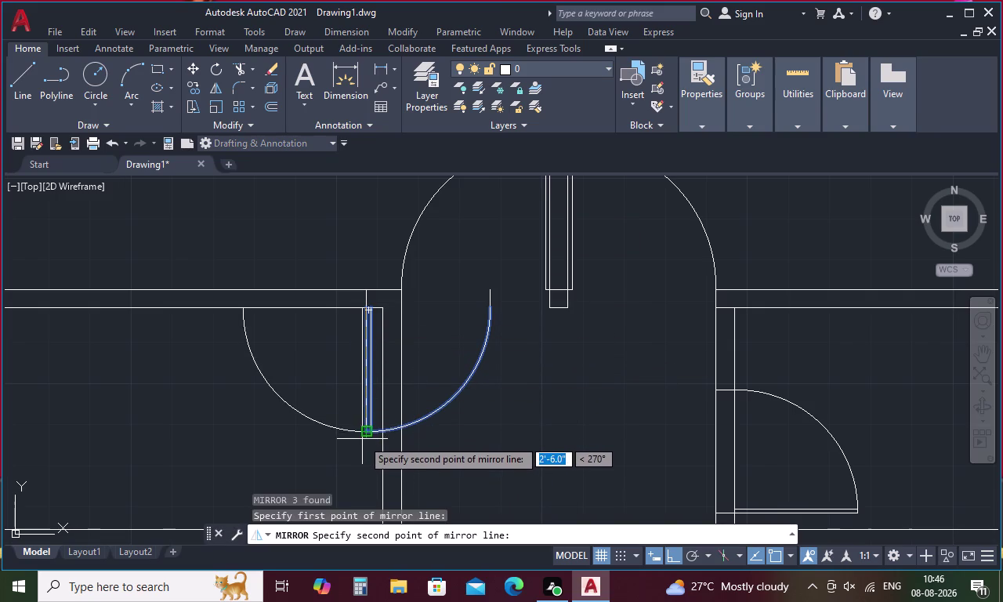
Mirror the door about a vertical line through the leaf, erasing the original.
scroll(up, 3)
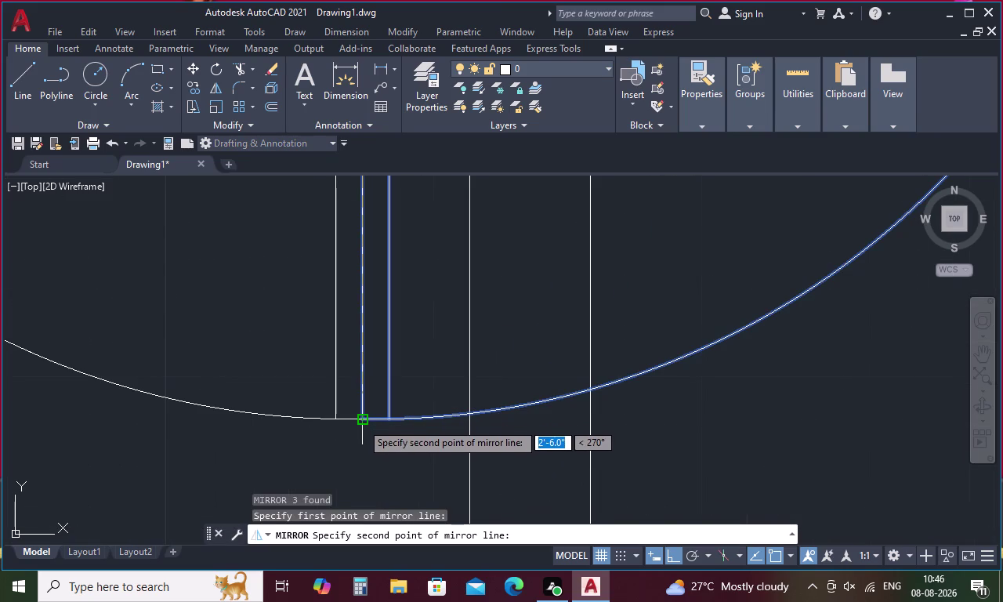
click(362, 425)
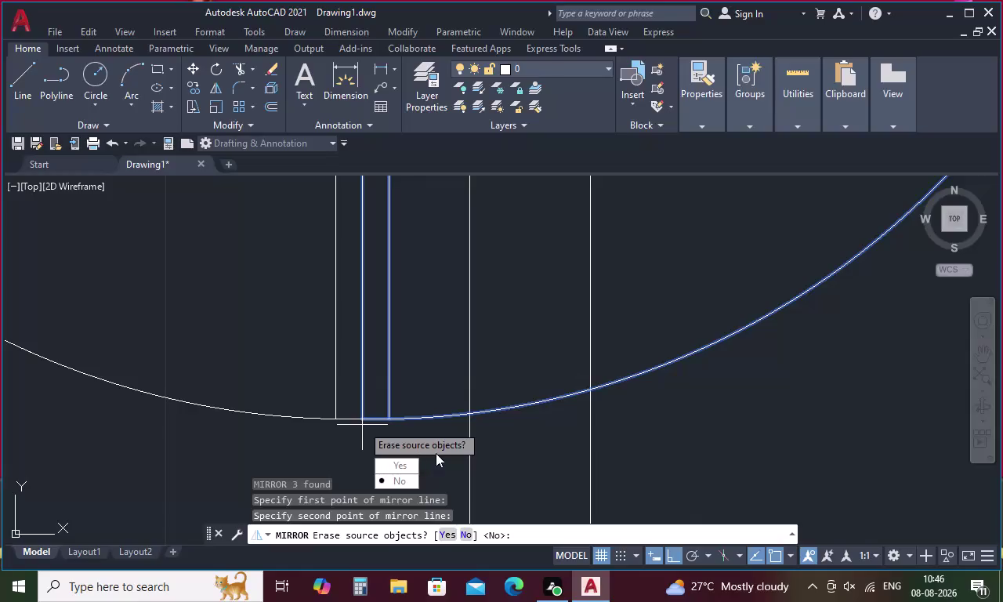
drag(407, 462, 362, 425)
scroll(down, 3)
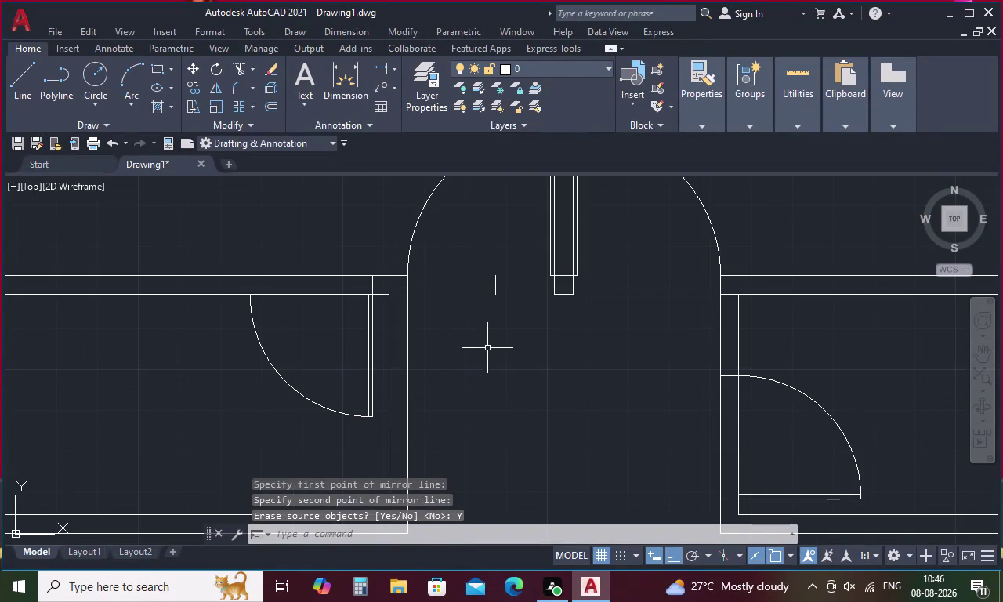
Move the flipped door so it sits in line with the wall.
click(496, 284)
right_click(492, 294)
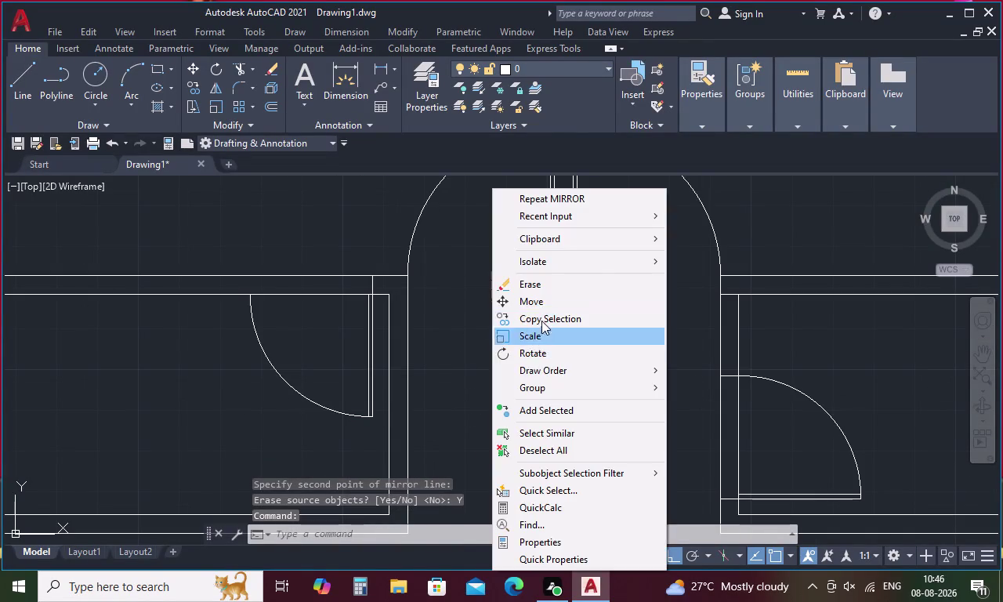
click(543, 297)
click(496, 296)
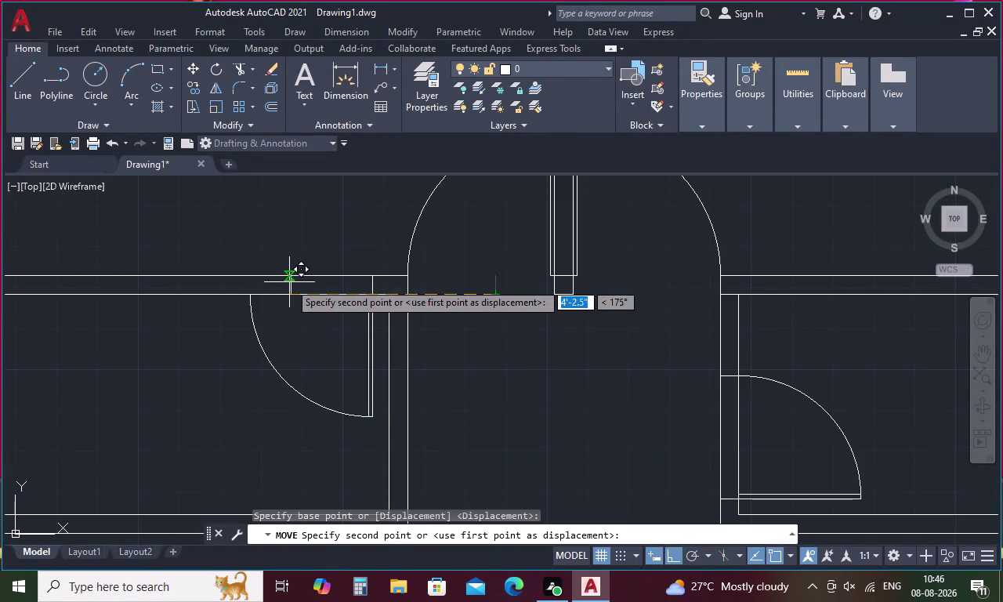
click(251, 296)
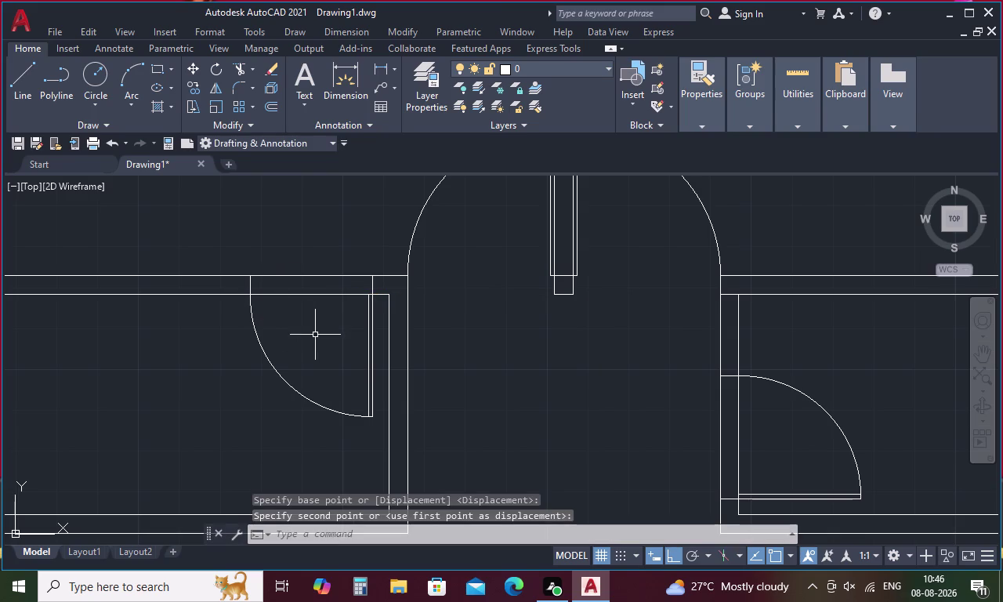
key(Escape)
Trim the wall lines crossing the left and right door openings with fence selections.
text(tr)
key(space)
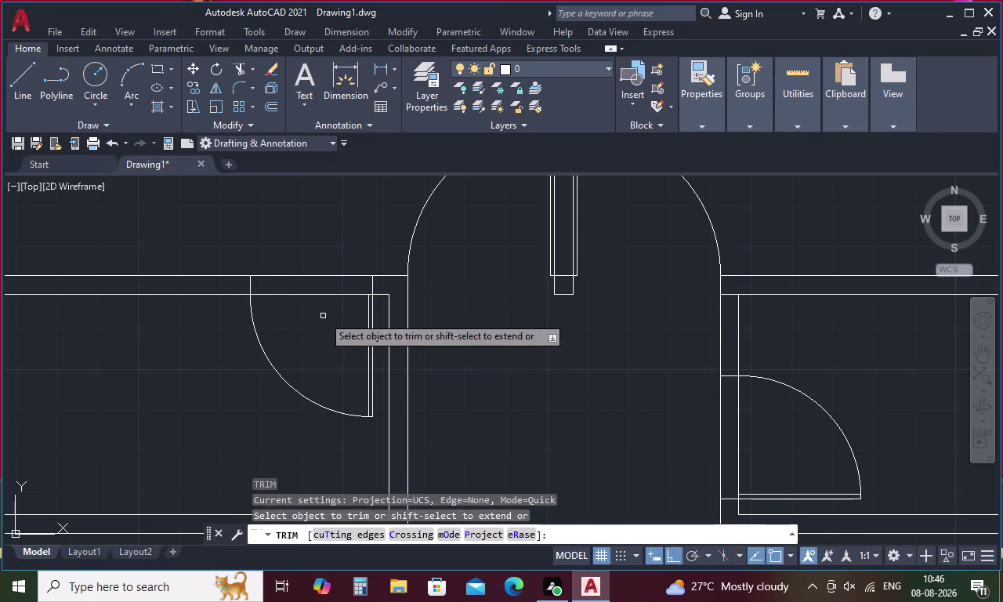
drag(325, 257, 311, 328)
scroll(down, 3)
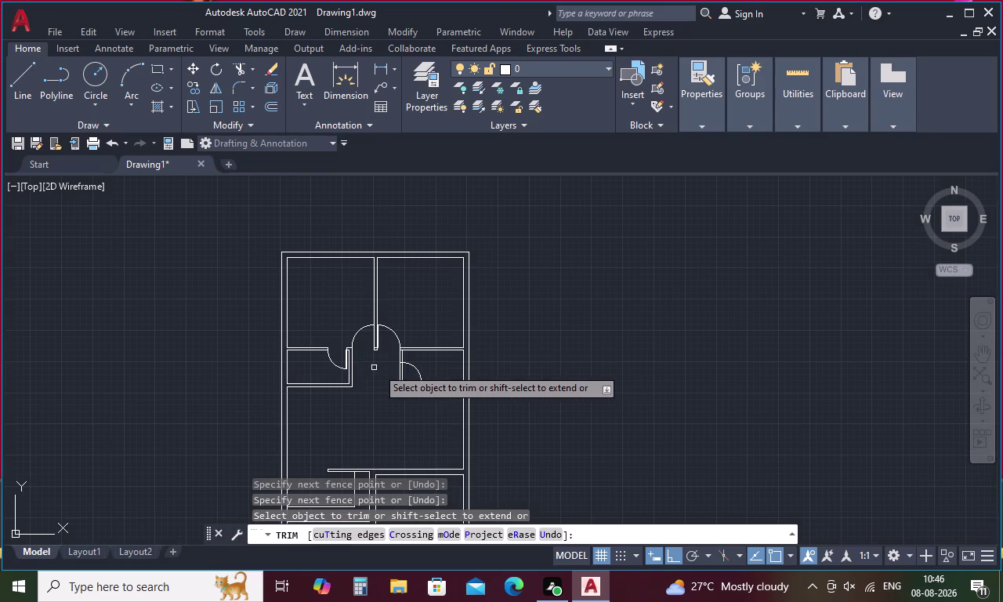
scroll(up, 3)
drag(412, 363, 325, 369)
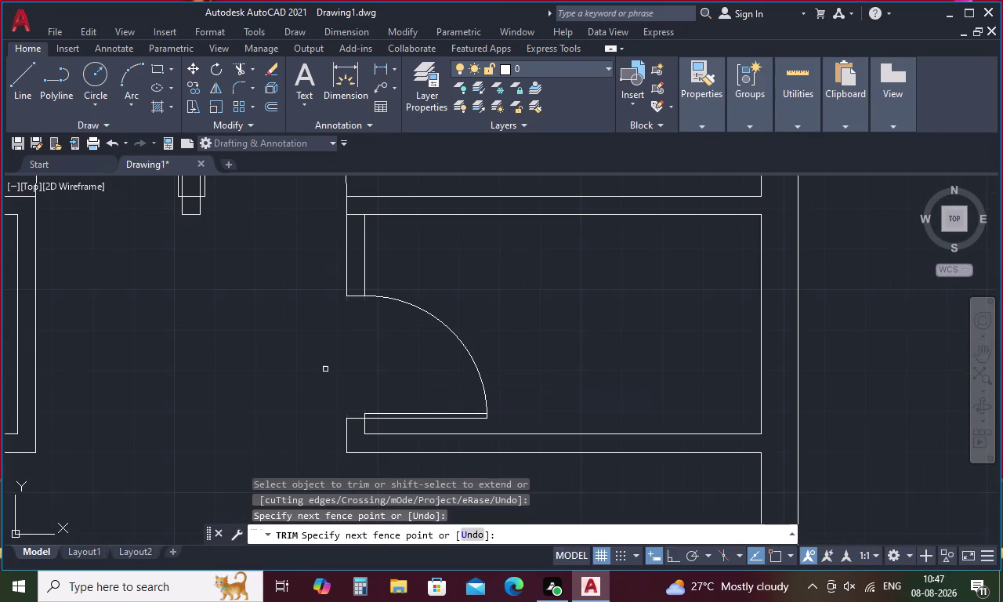
scroll(down, 3)
middle_drag(435, 355, 448, 325)
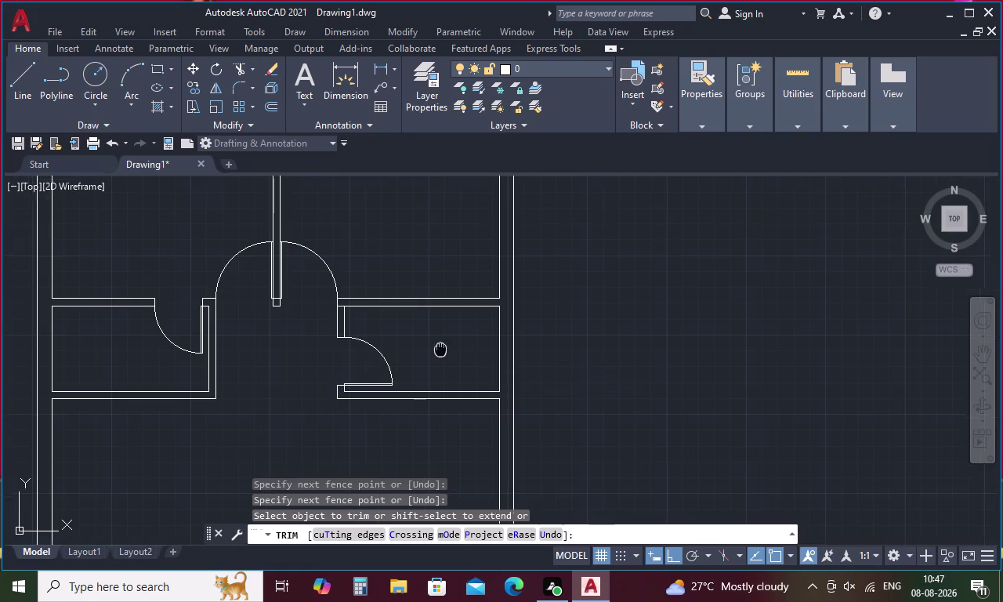
middle_drag(448, 325, 463, 278)
scroll(down, 3)
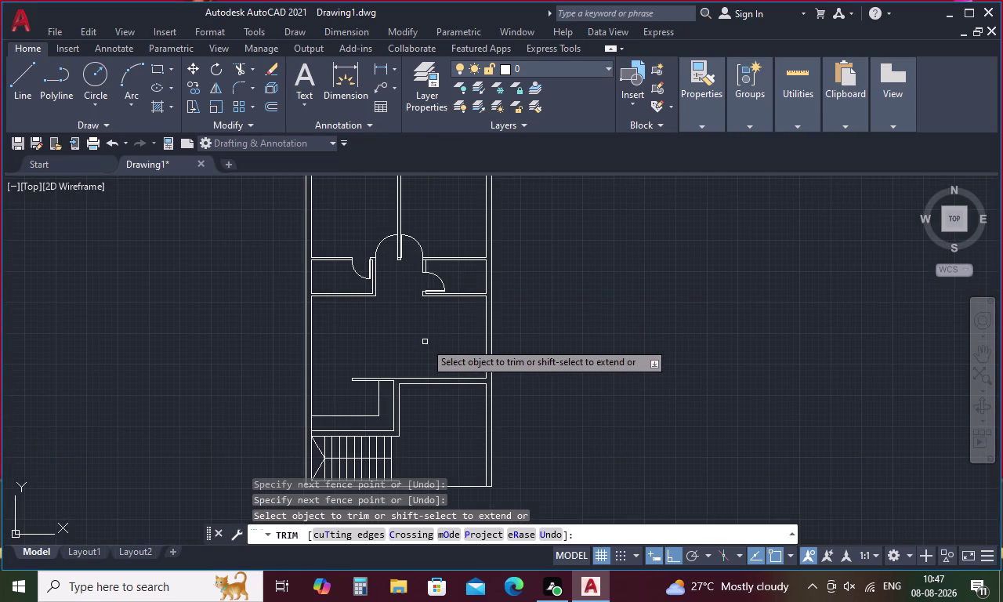
key(Escape)
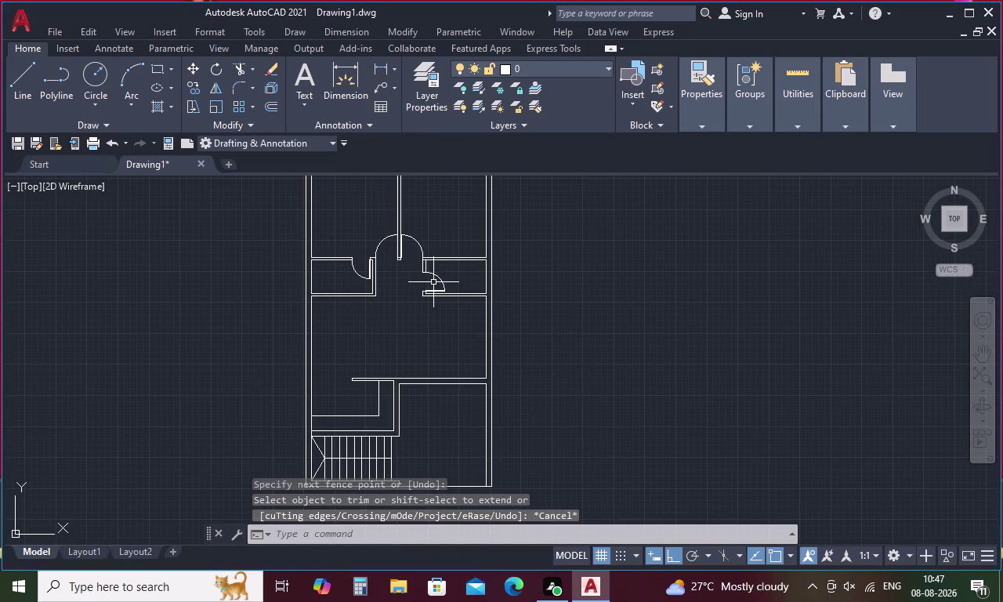
Bring the staircase area into view and begin a new line there.
middle_drag(422, 426, 423, 363)
scroll(up, 3)
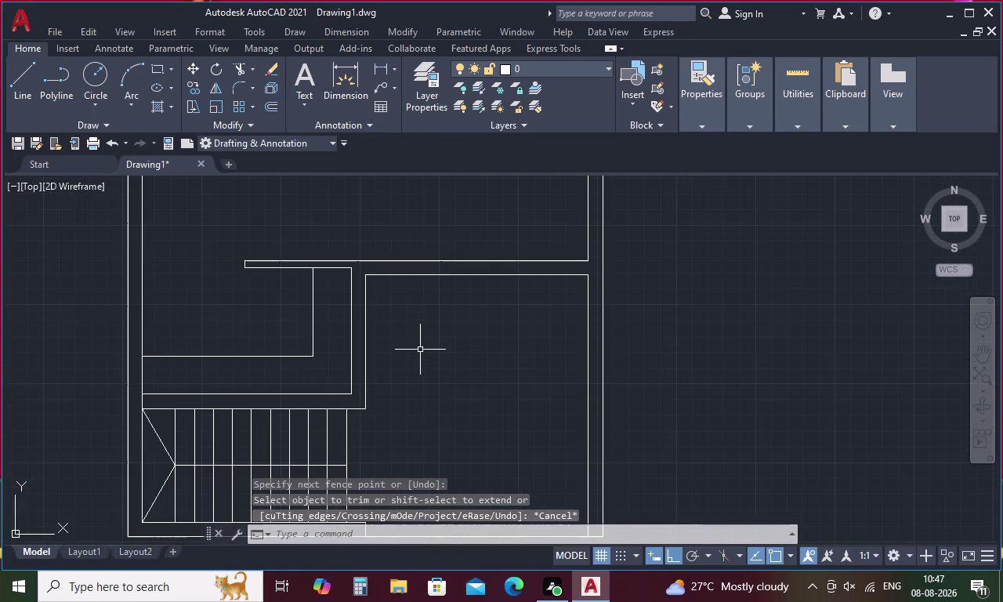
key(Escape)
key(l)
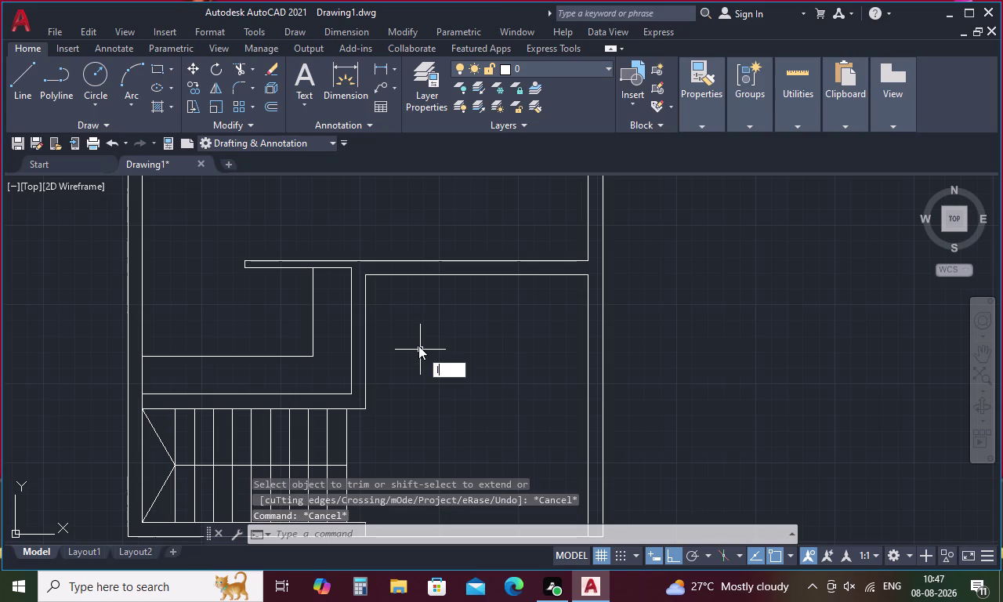
key(space)
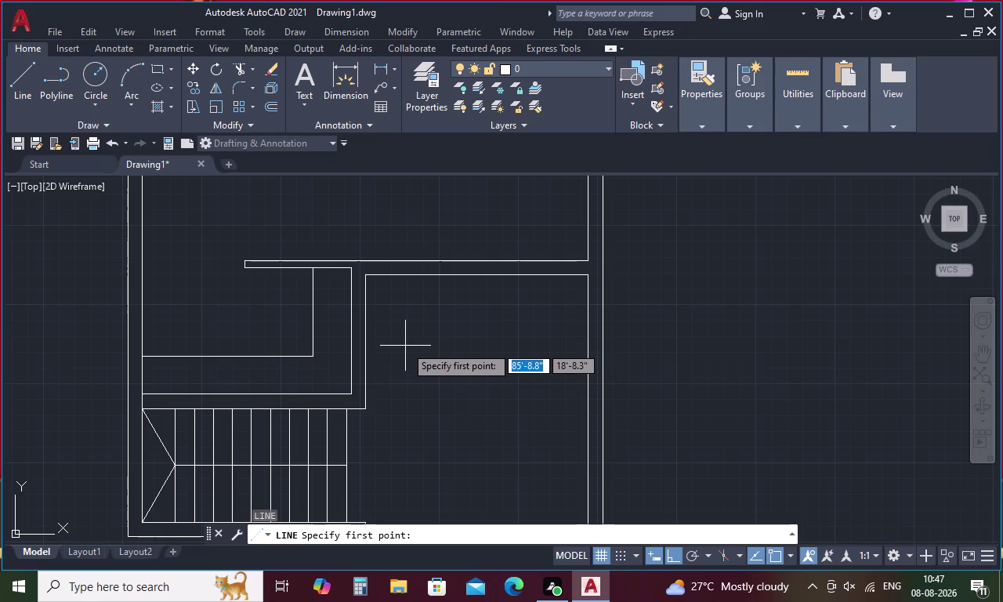
Draw a vertical line from a point tracked 4 from the wall corner to the upper wall.
text(tk)
key(space)
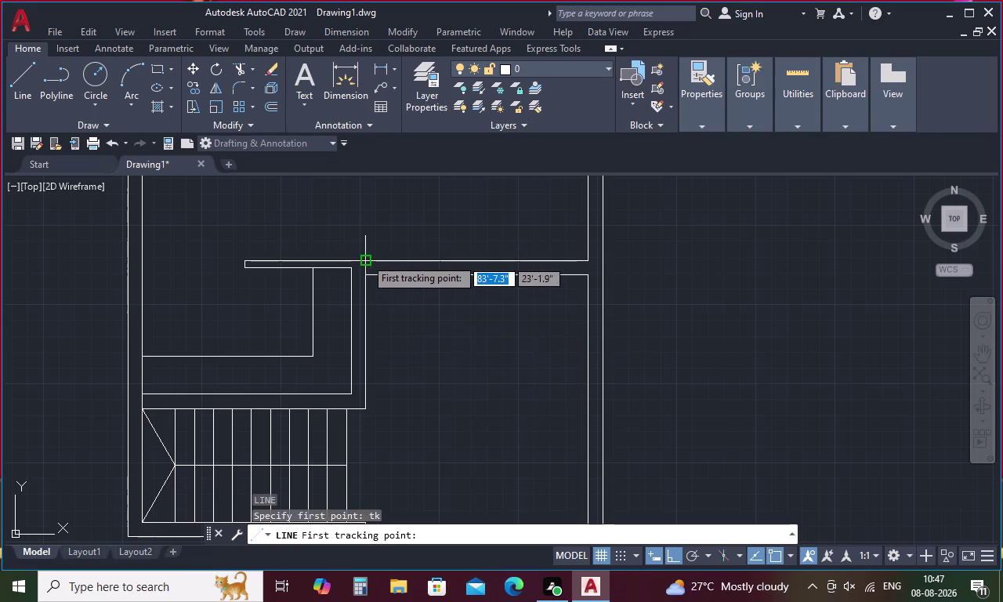
scroll(up, 3)
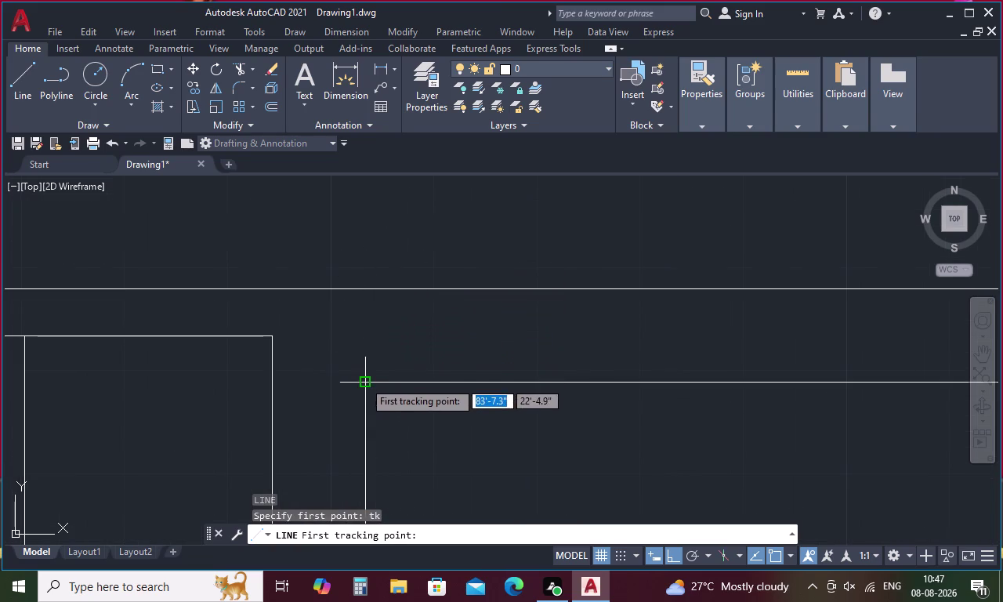
click(364, 383)
key(4)
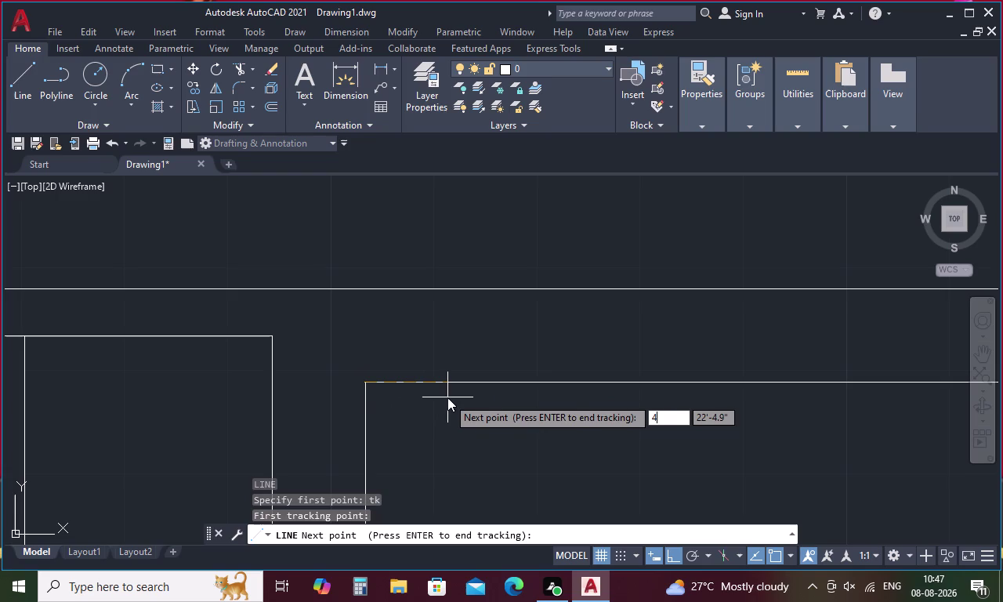
key(space)
key(space)
click(405, 294)
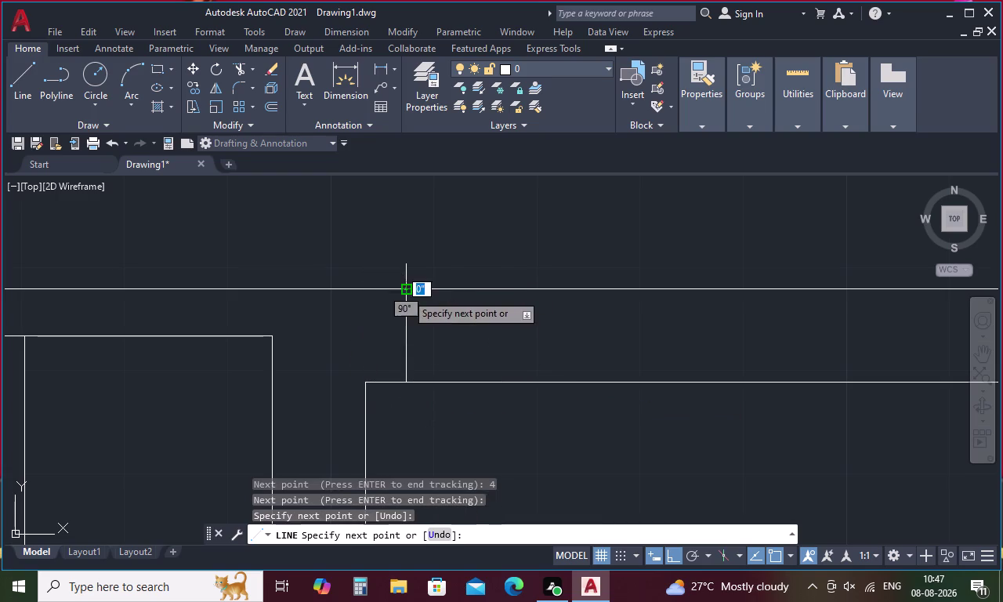
key(Escape)
text(o)
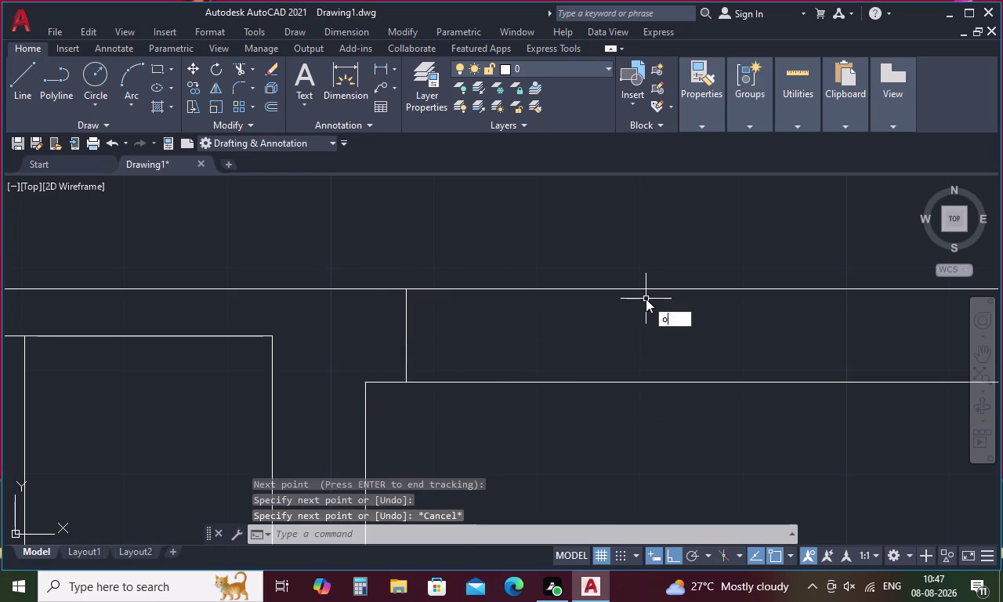
key(space)
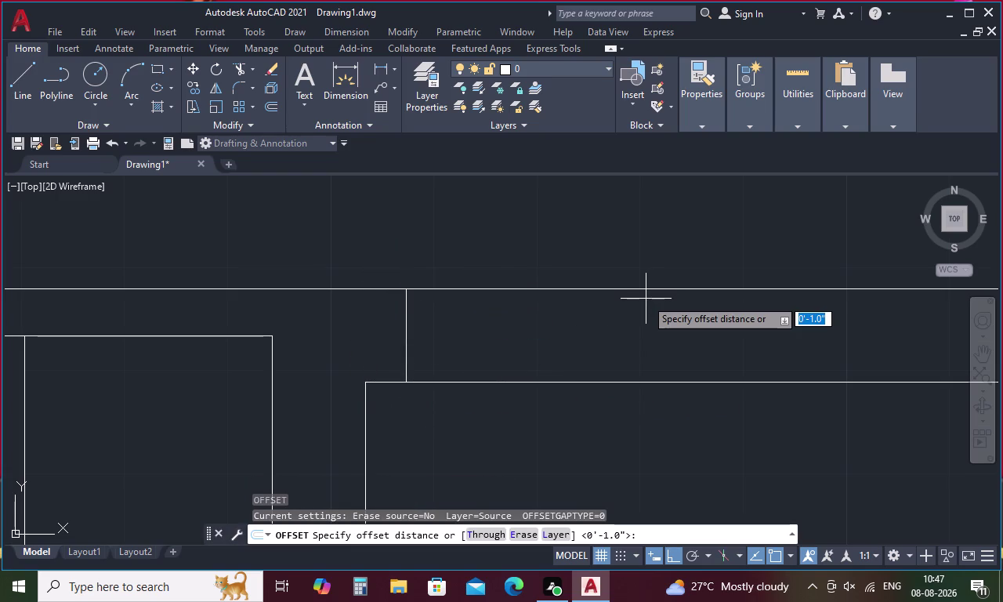
Offset the vertical line 3'3" to the right.
key(3)
text('3)
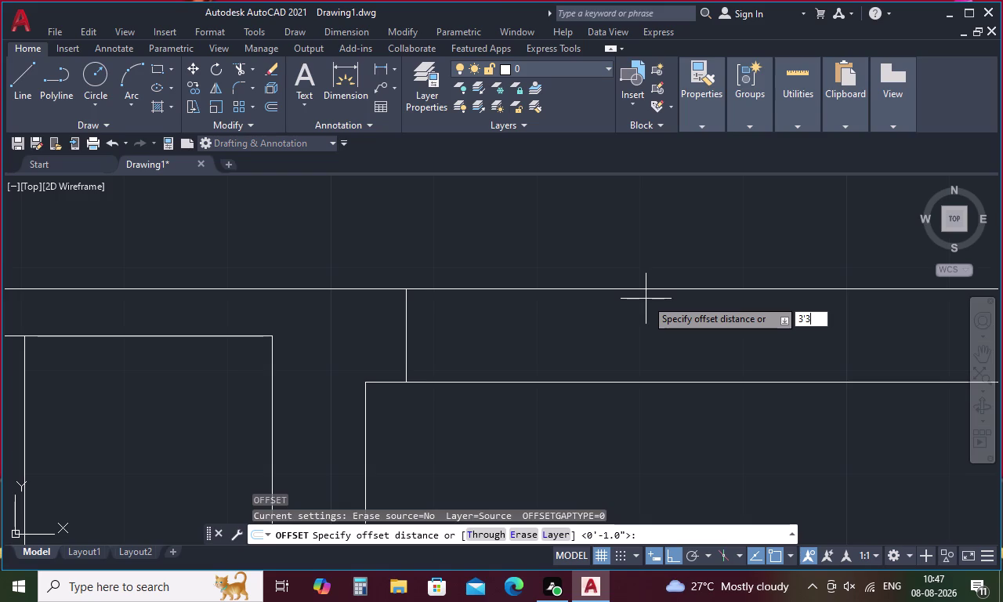
text(")
key(space)
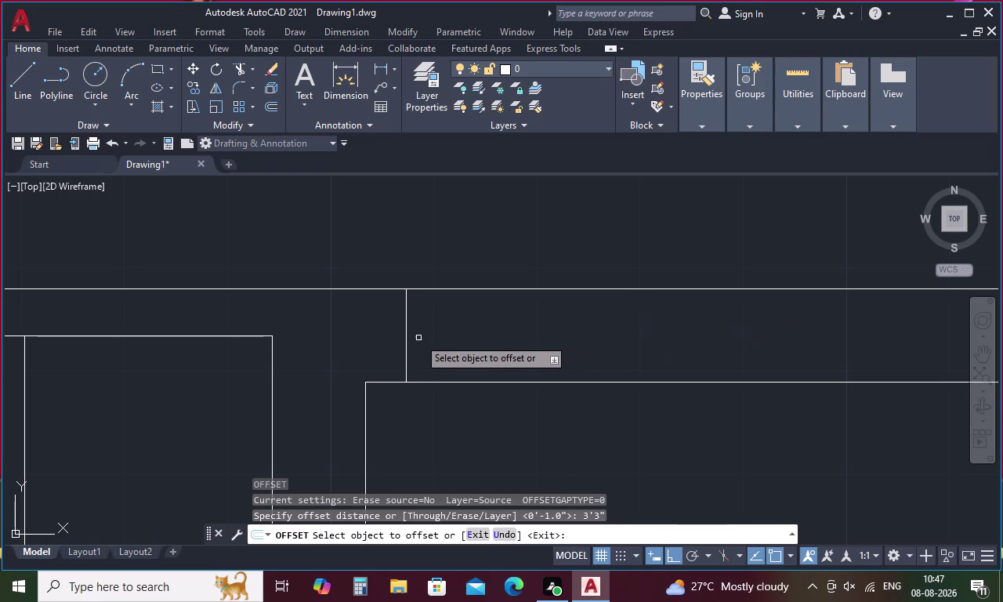
click(407, 321)
click(565, 334)
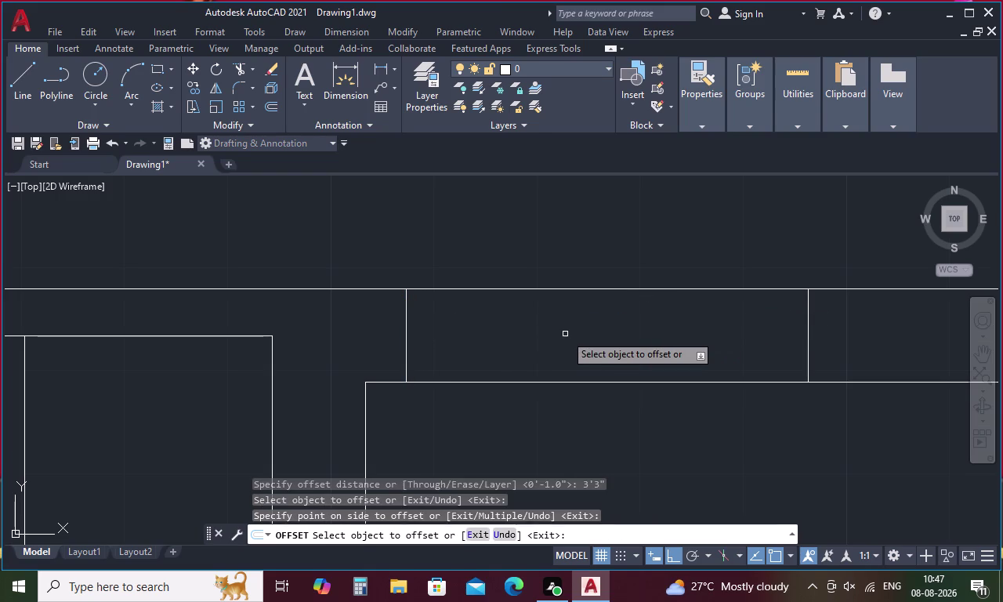
key(Escape)
scroll(down, 3)
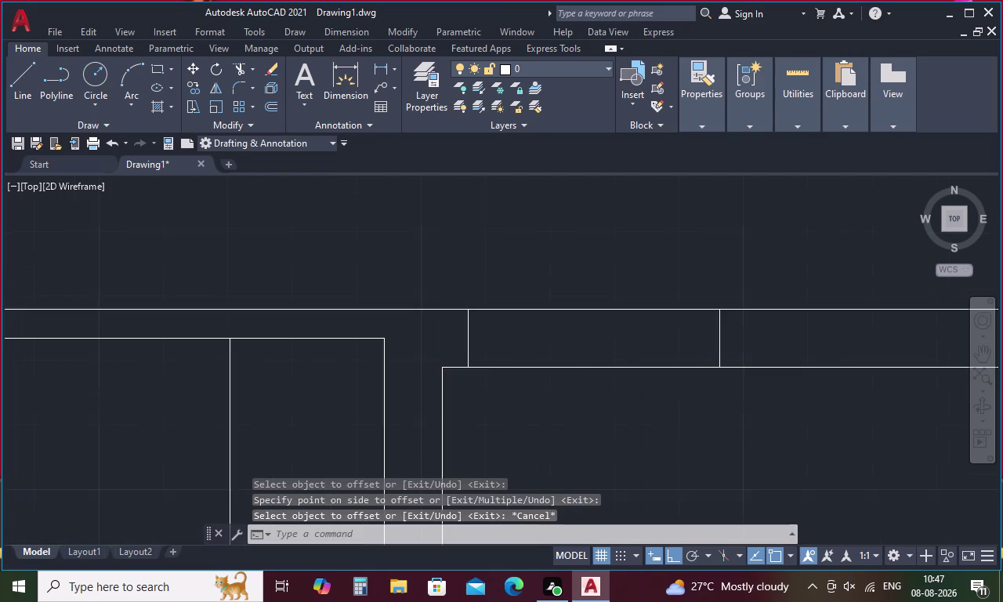
scroll(down, 3)
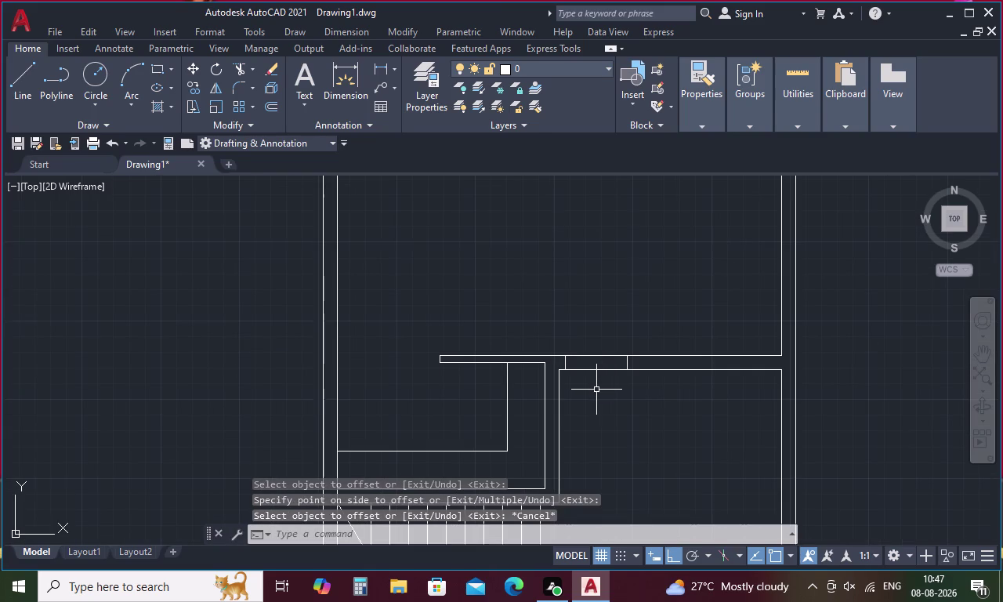
Draw a 3'3" door leaf line rising from the wall edge.
key(l)
key(space)
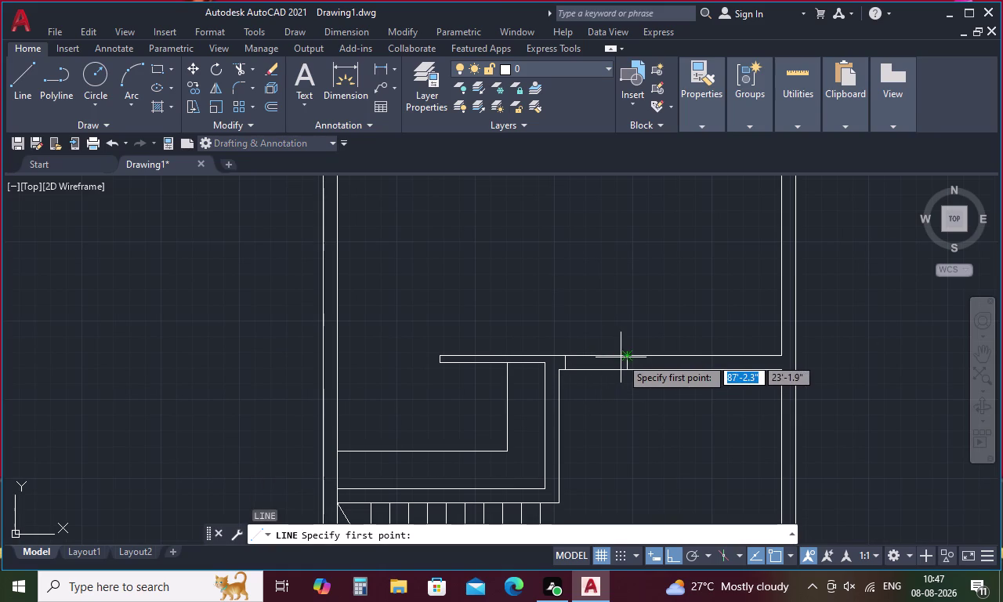
click(626, 357)
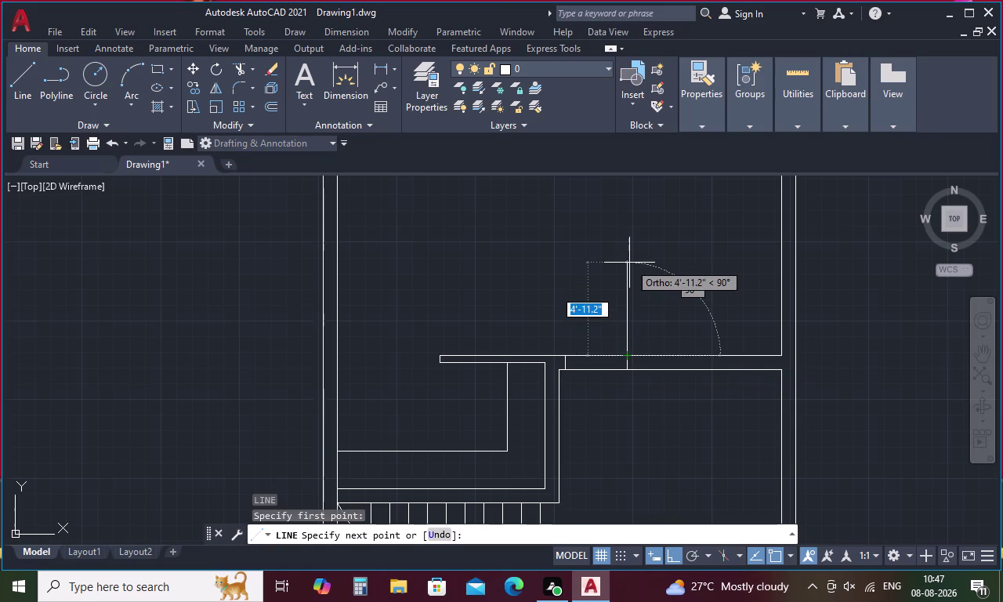
text(3'3")
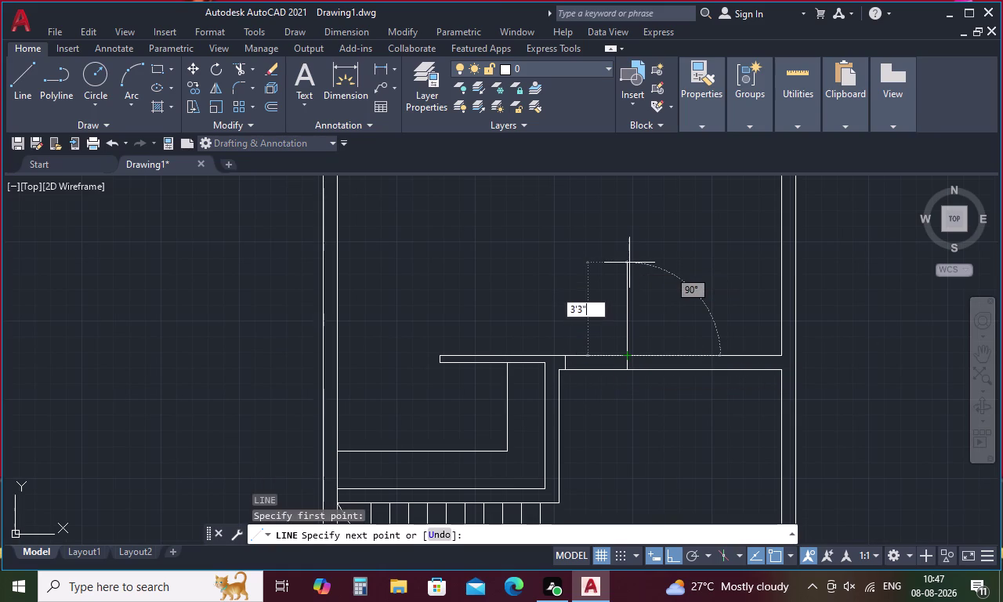
key(space)
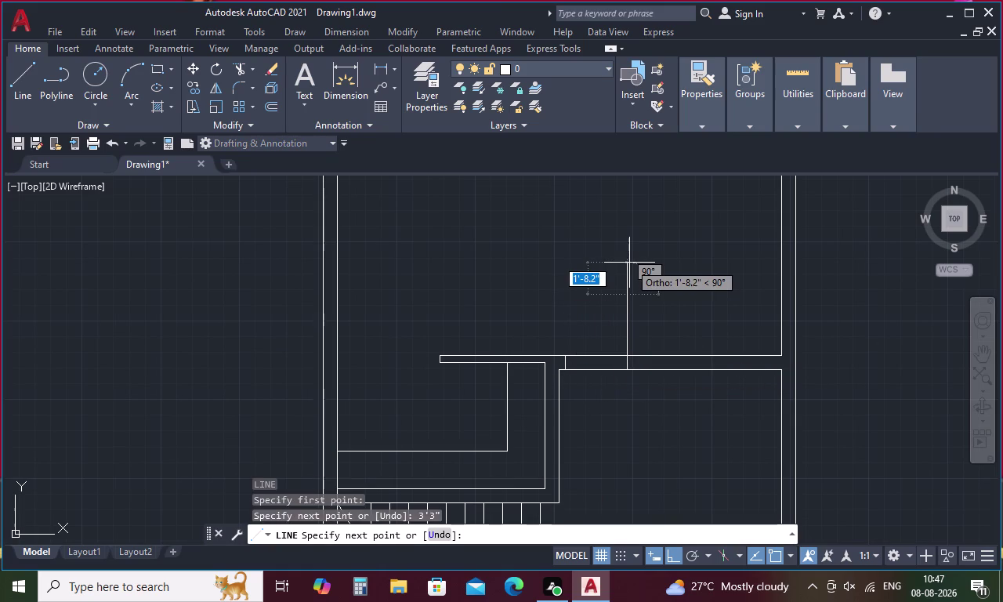
key(Escape)
Offset the door leaf line by 1" to give it thickness.
text(o)
key(space)
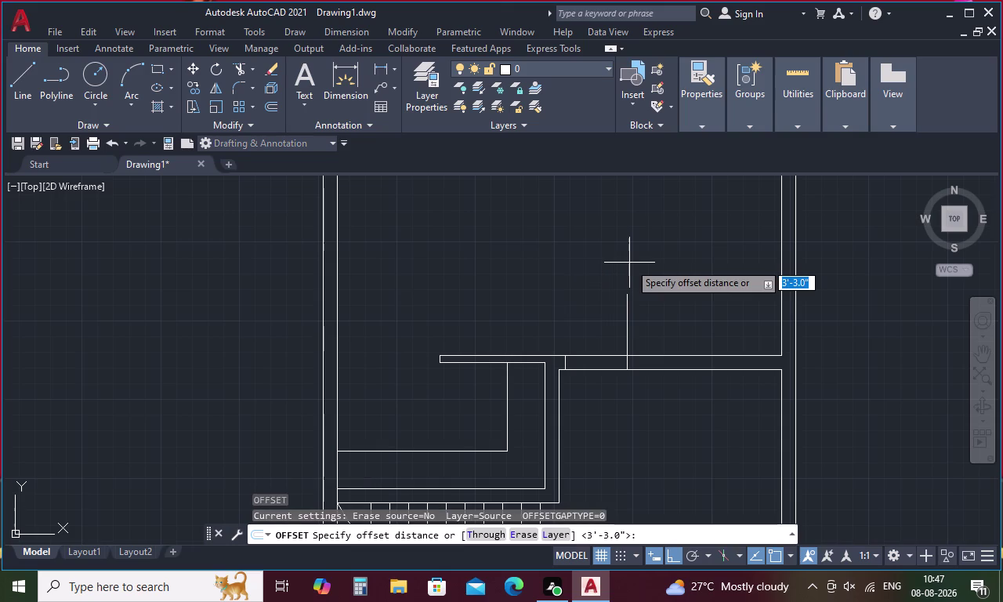
text(1)
key(space)
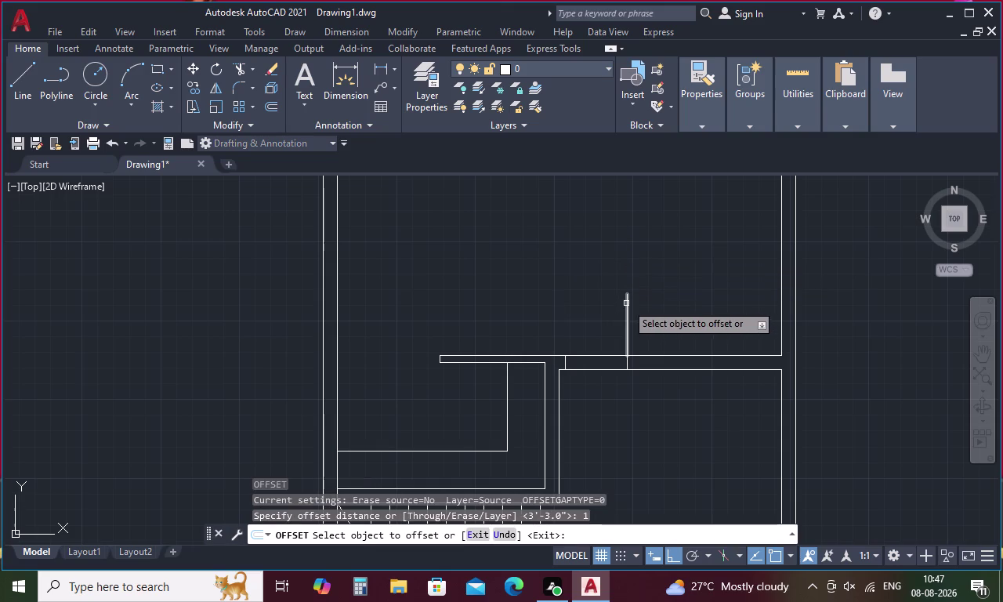
click(626, 303)
click(604, 304)
key(Escape)
Draw a three-point swing arc from the wall to the door leaf tip.
text(a)
key(space)
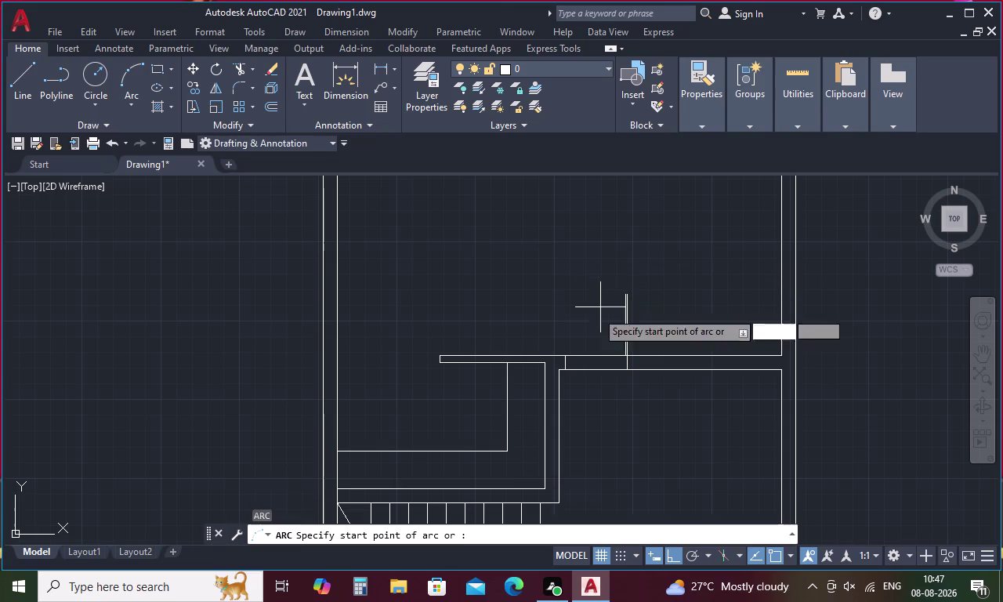
click(566, 352)
scroll(up, 3)
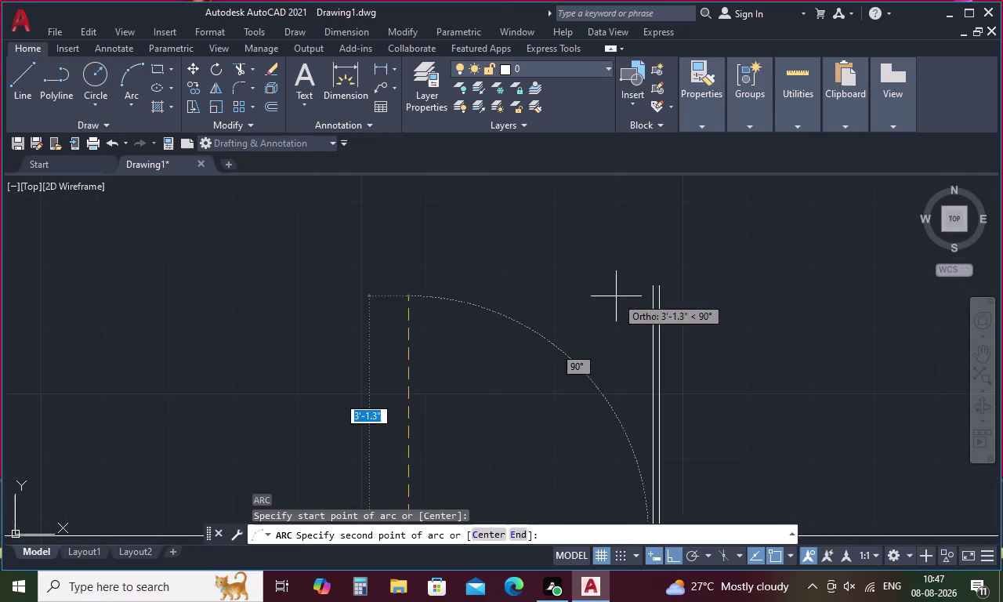
click(650, 286)
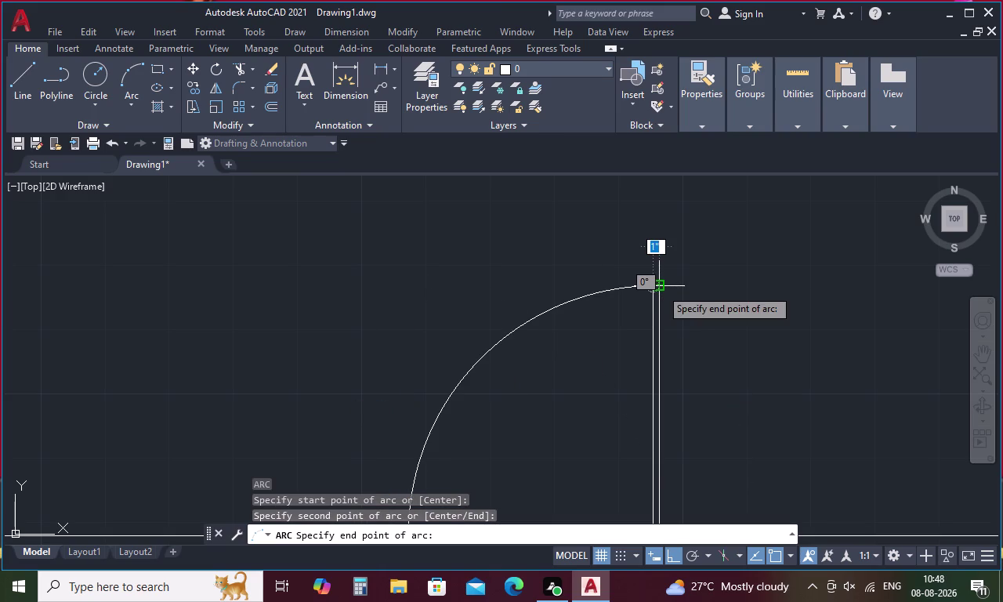
scroll(up, 3)
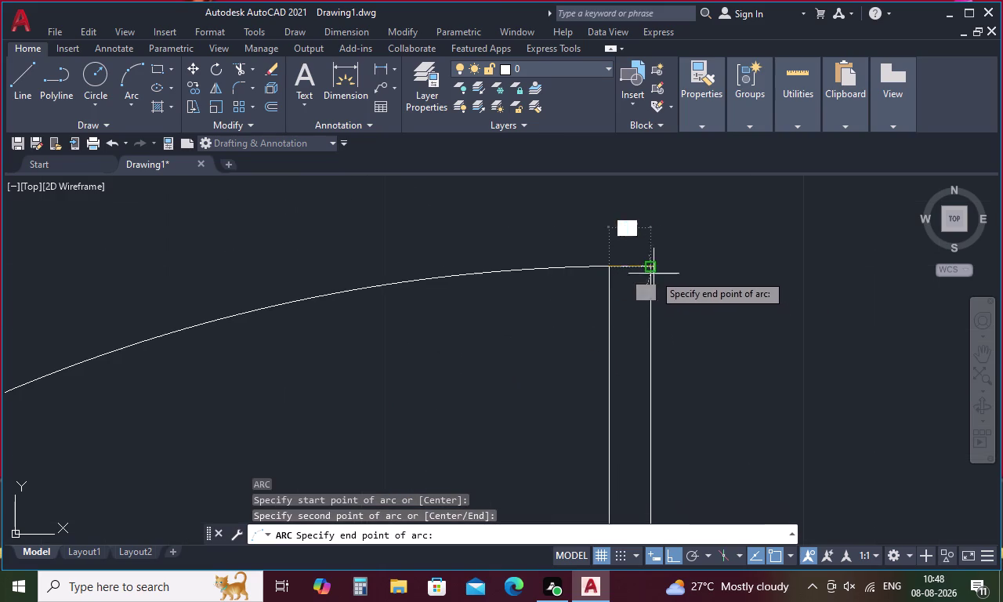
click(652, 268)
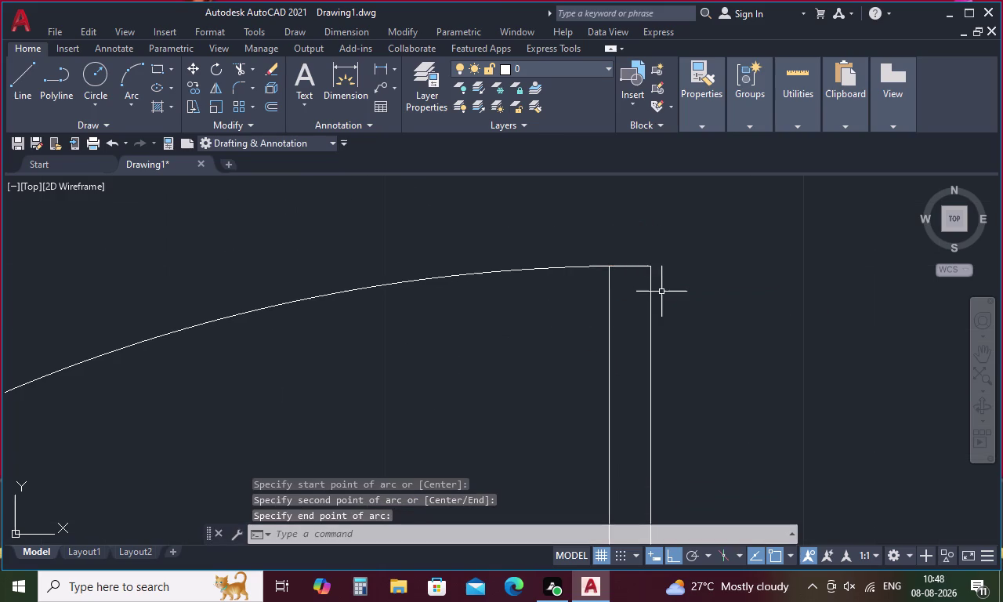
scroll(down, 3)
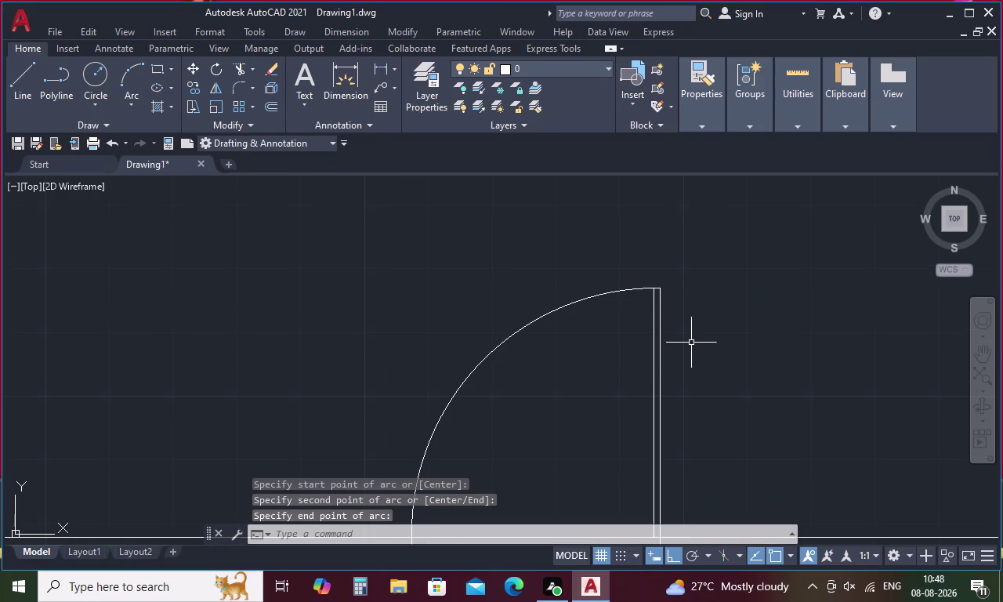
scroll(down, 3)
middle_drag(691, 342, 670, 295)
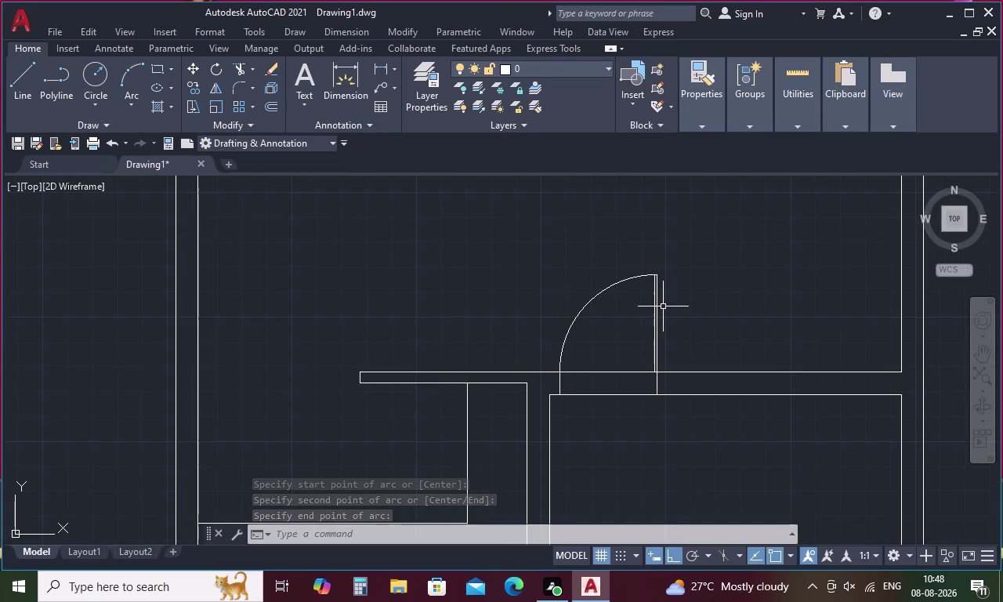
Trim the wall lines crossing the new doorway with a fence.
key(Escape)
text(t)
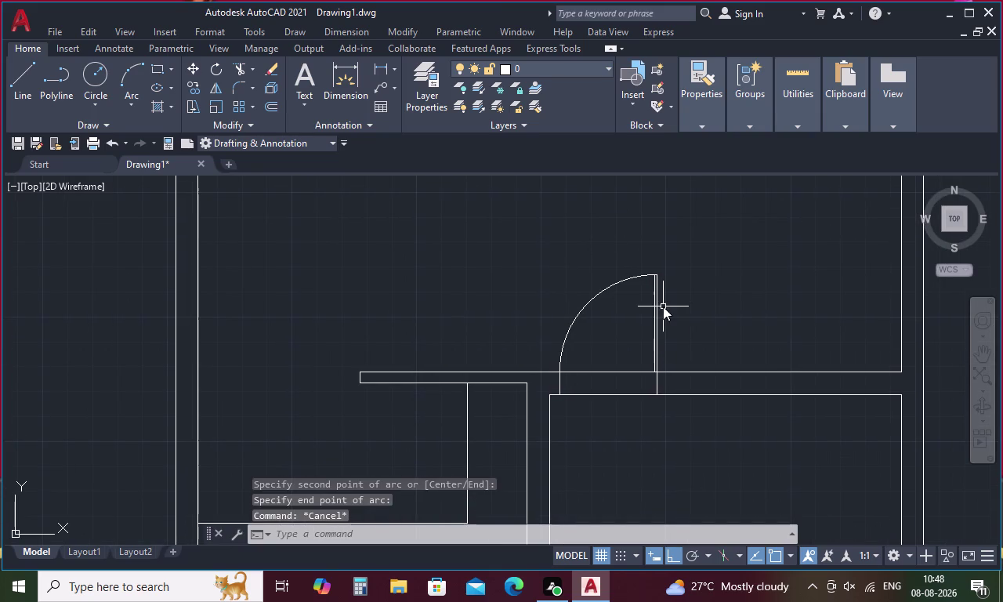
text(r)
key(space)
drag(625, 335, 613, 418)
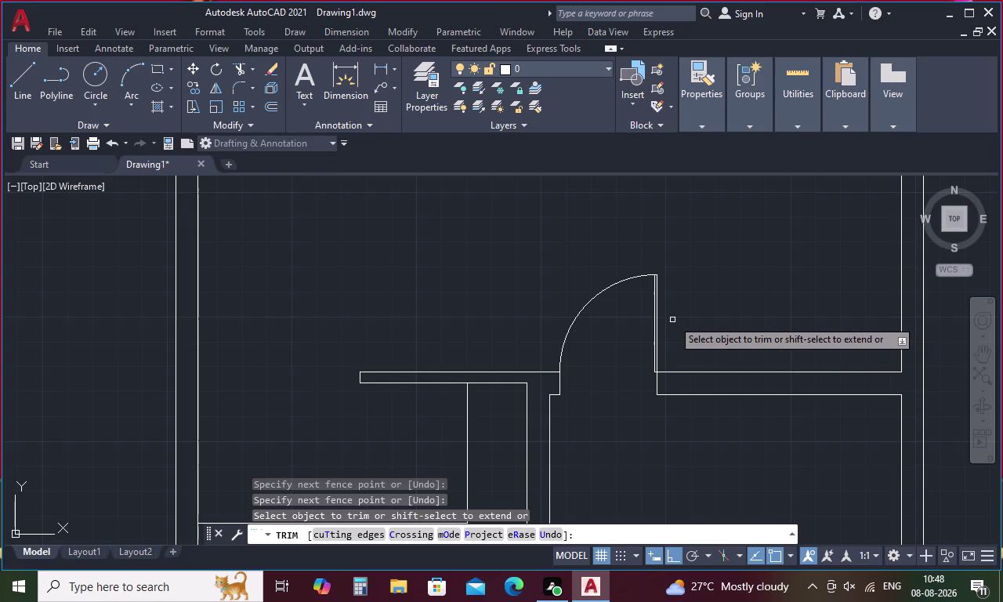
Finish trimming, pan to the next door area, and start a line at its wall.
scroll(down, 3)
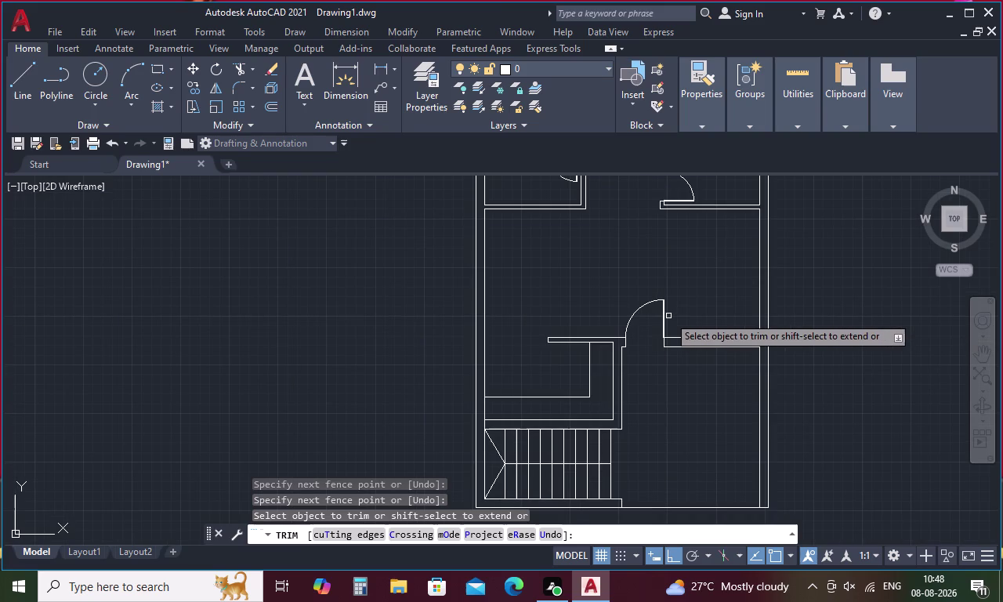
key(Escape)
middle_drag(579, 259, 579, 466)
scroll(up, 3)
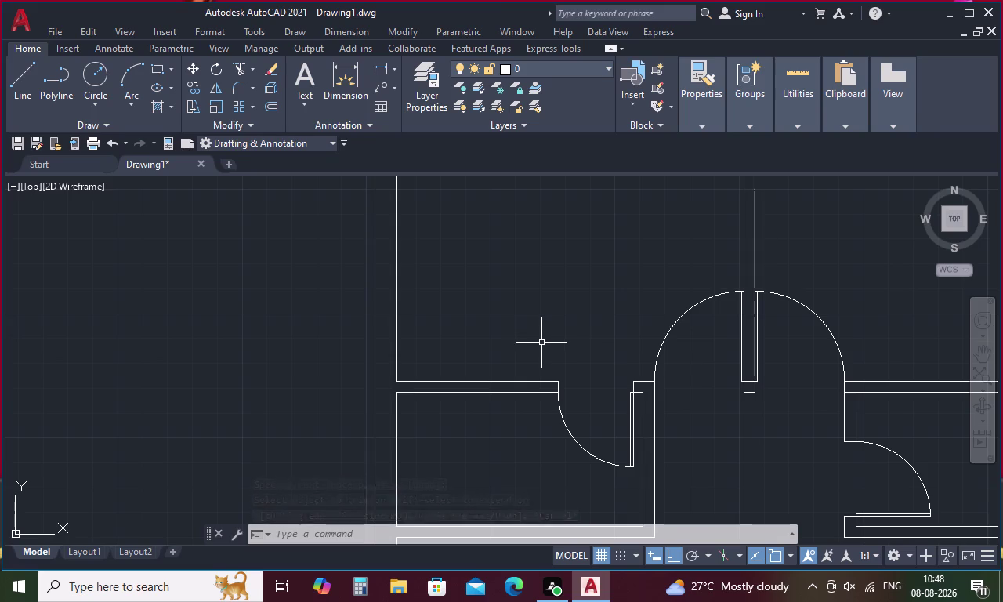
text(l)
key(space)
click(558, 380)
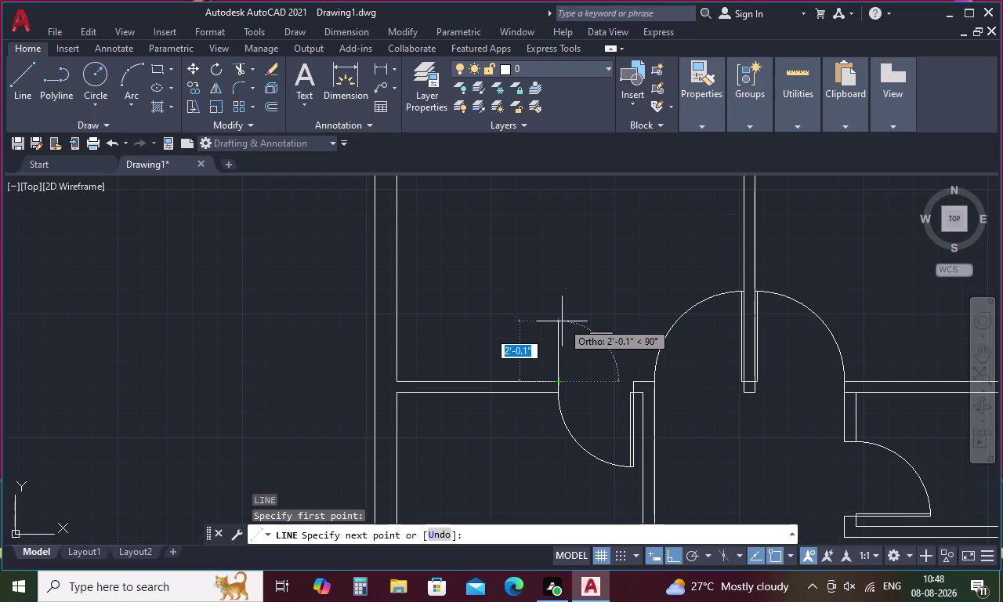
Draw a 1' line ending perpendicular to the left wall.
text(1')
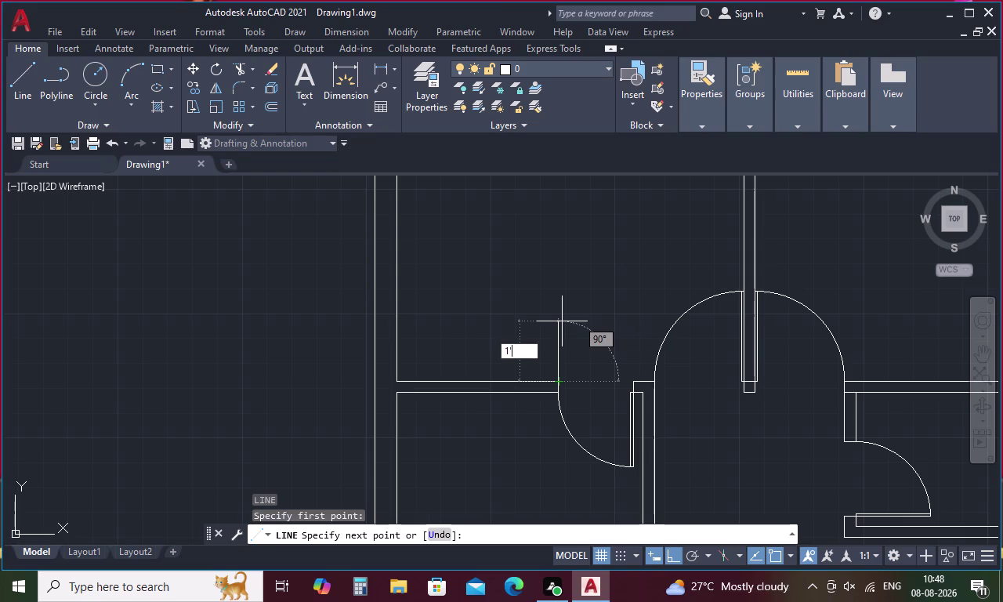
key(space)
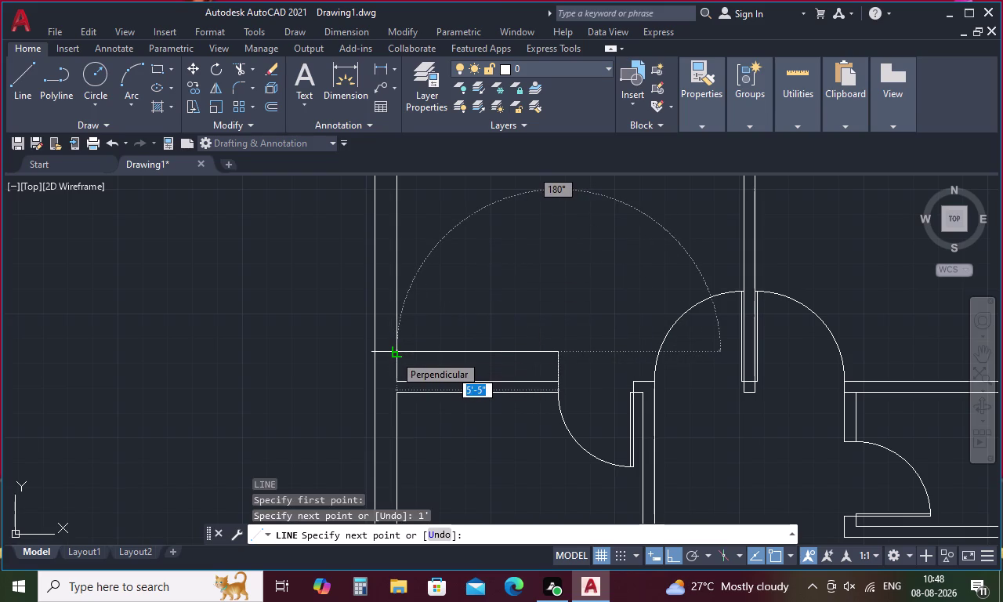
click(394, 355)
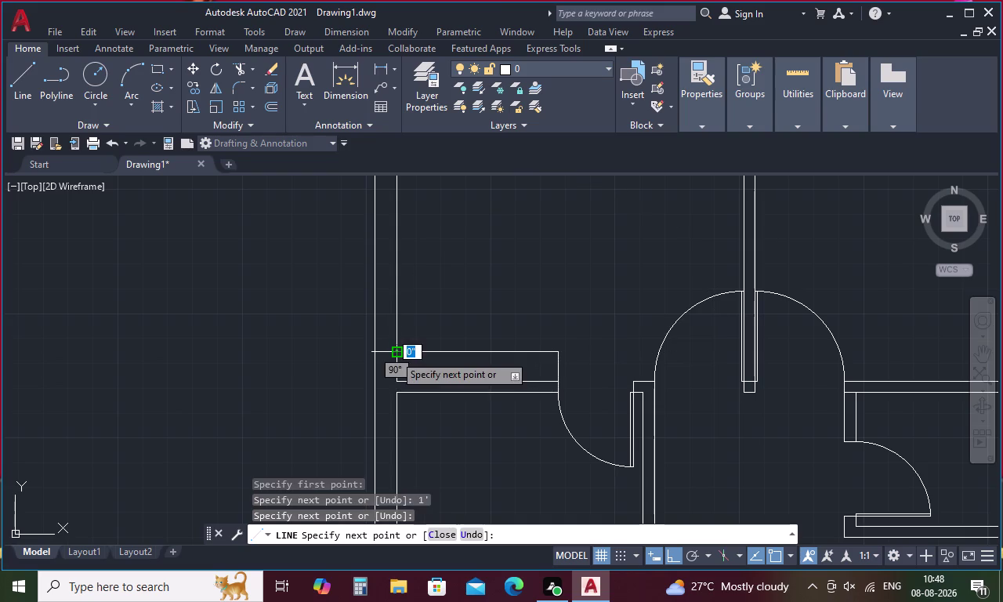
key(Escape)
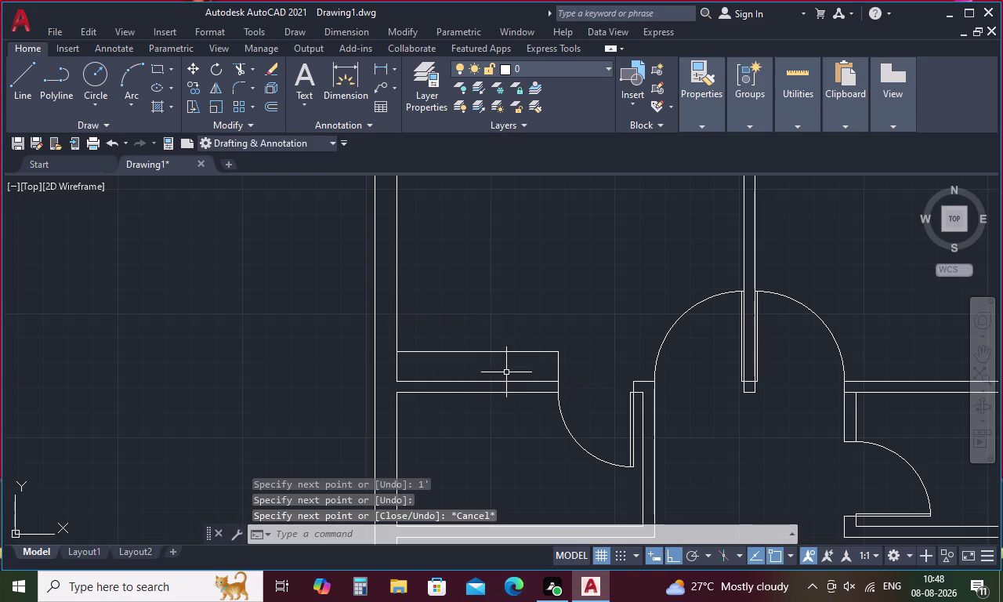
Draw the ledge's lower edge along the wall to the door side.
key(l)
key(space)
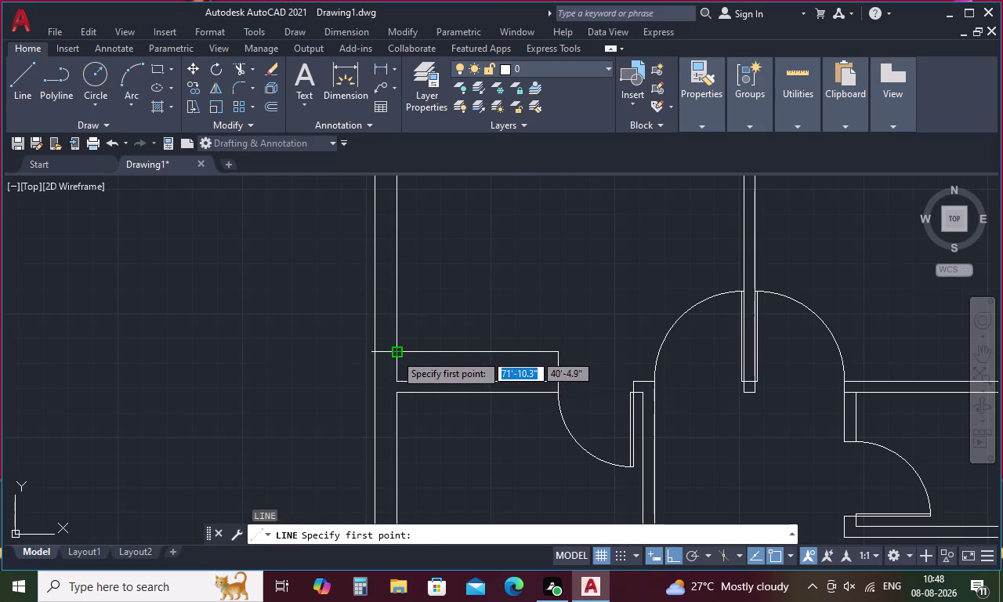
click(395, 353)
click(391, 379)
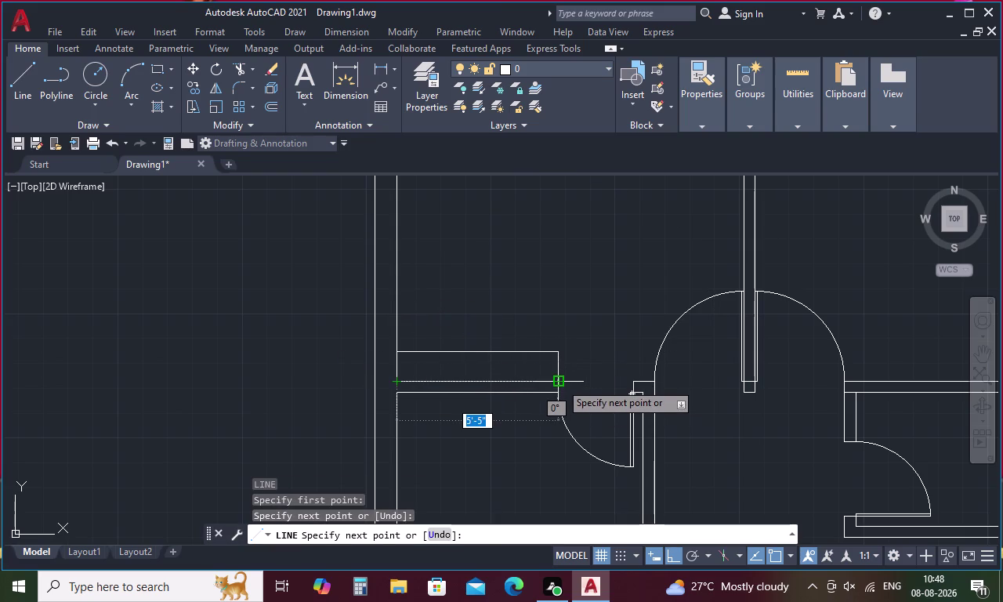
click(560, 383)
key(Escape)
Select all the ledge outline lines and bring up their actions menu.
click(542, 352)
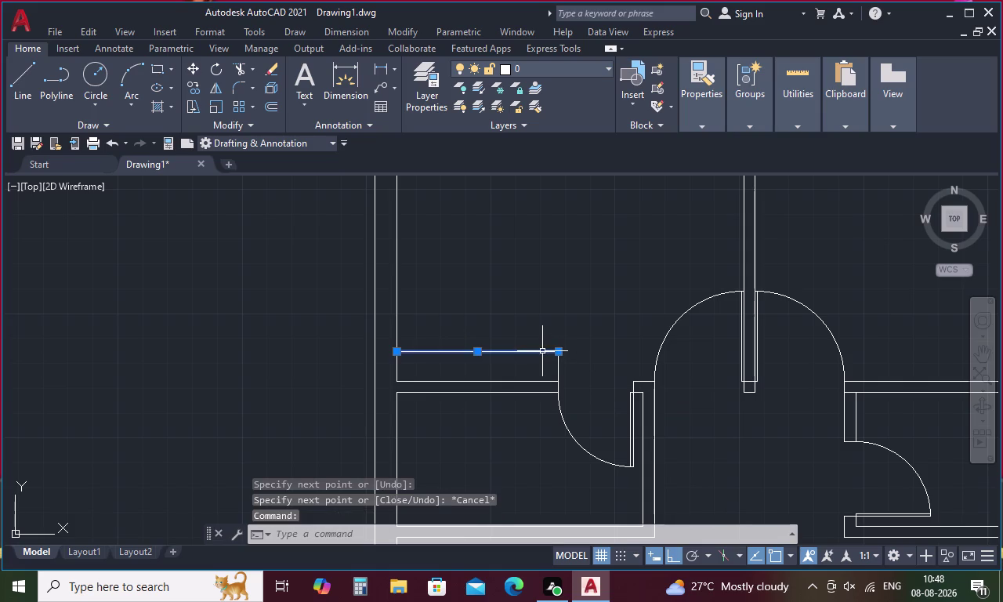
click(530, 381)
click(561, 368)
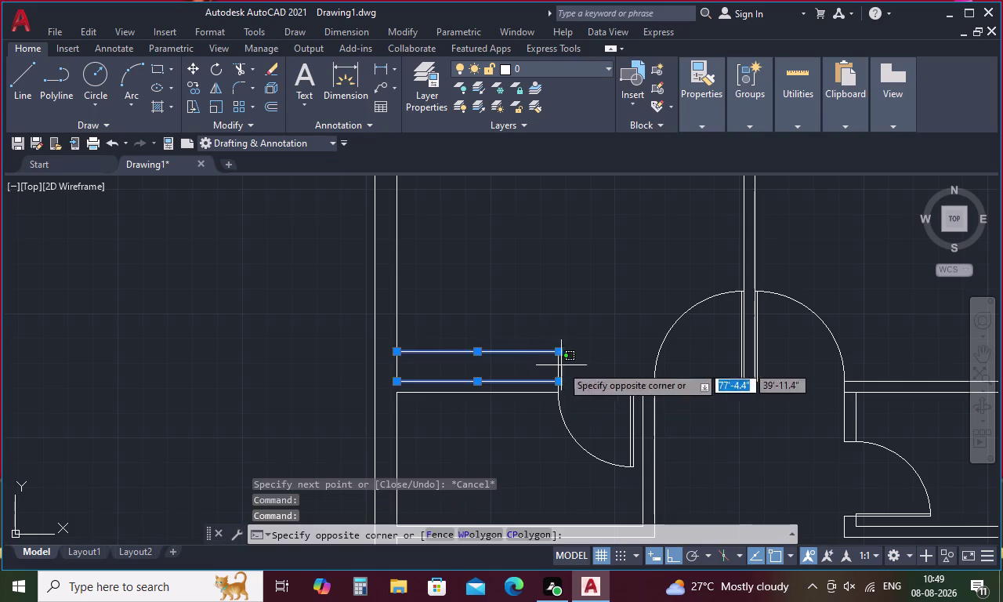
click(398, 370)
click(394, 364)
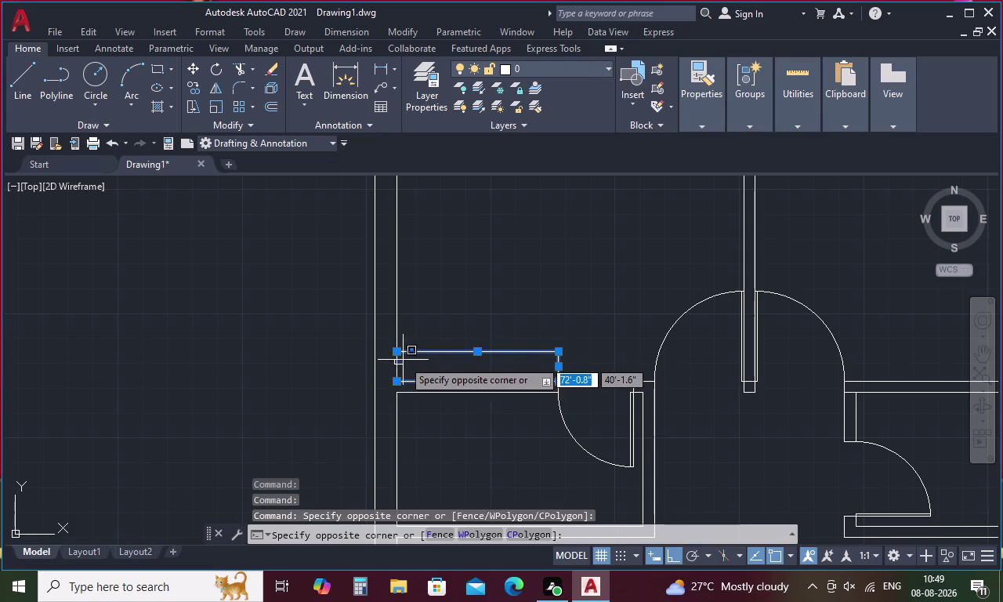
click(399, 353)
click(398, 365)
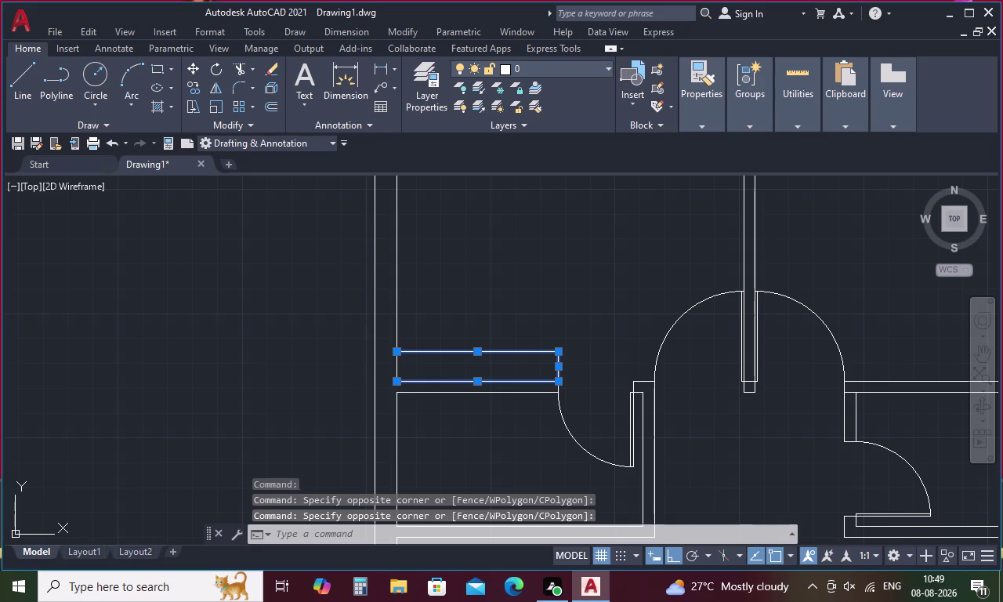
right_click(453, 315)
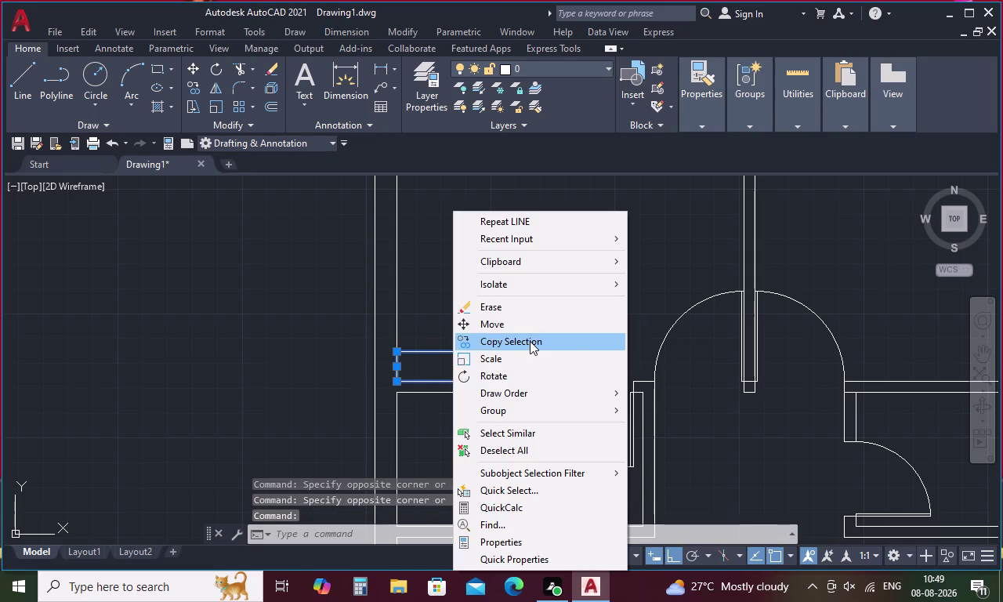
Copy the ledge outline to the matching spot against the right wall.
click(530, 341)
click(561, 382)
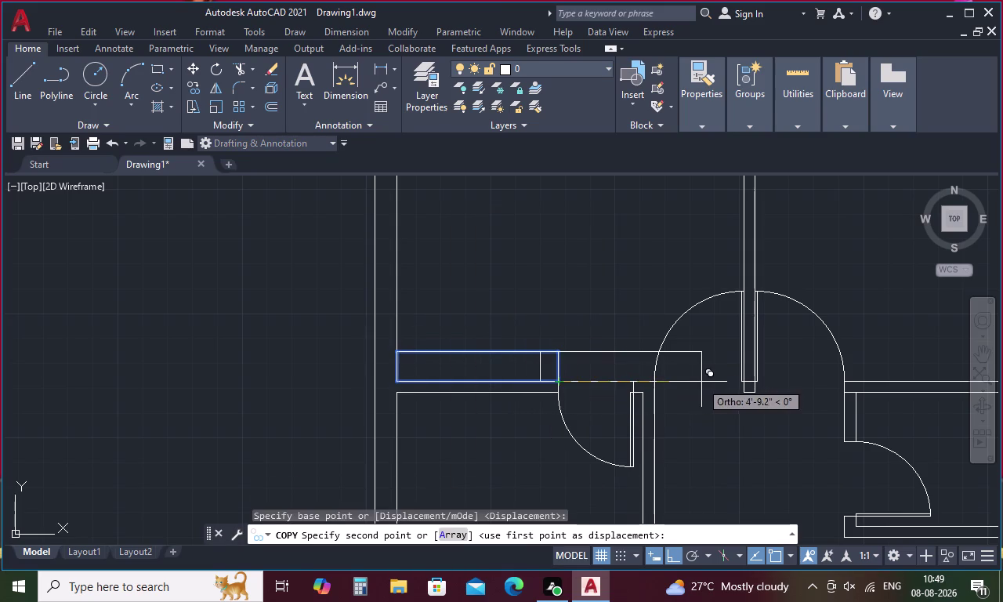
middle_drag(704, 381, 261, 393)
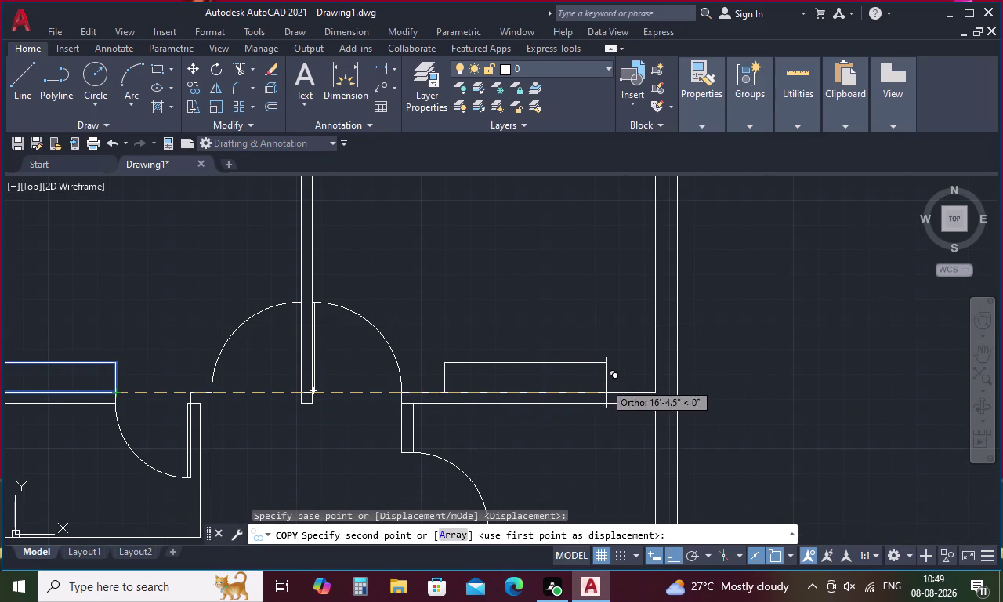
click(652, 390)
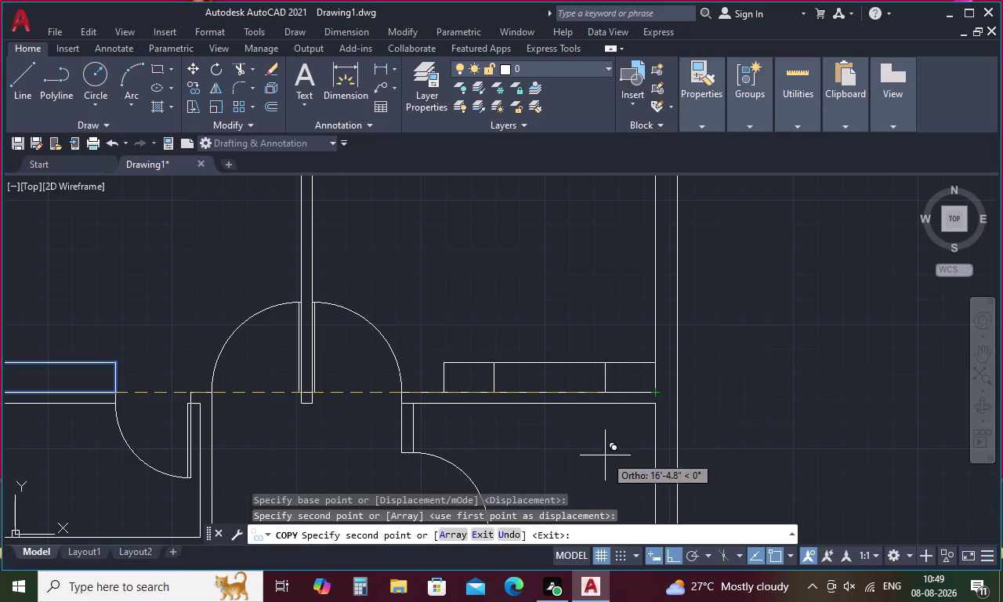
key(Escape)
scroll(down, 3)
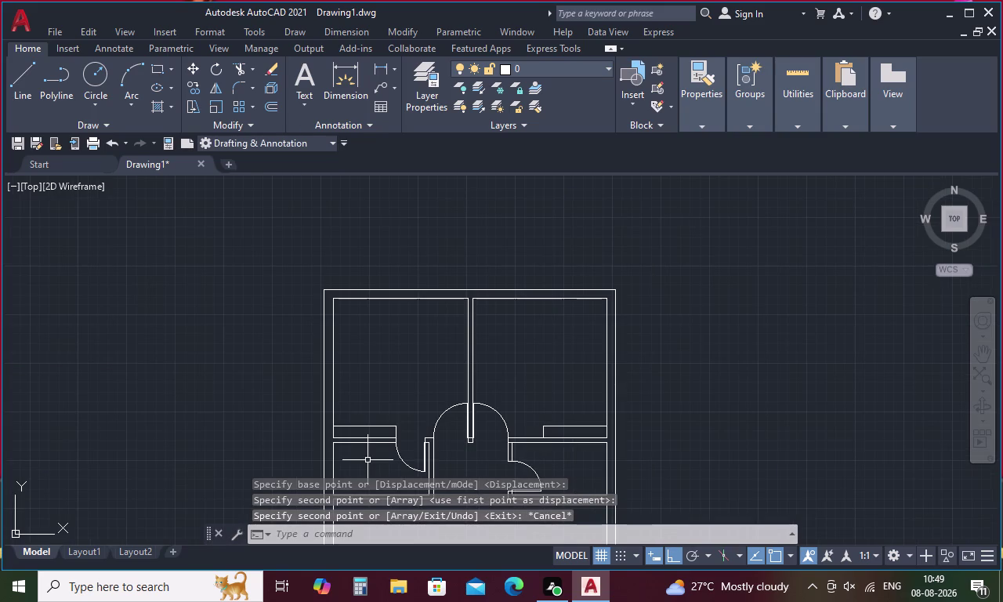
scroll(up, 3)
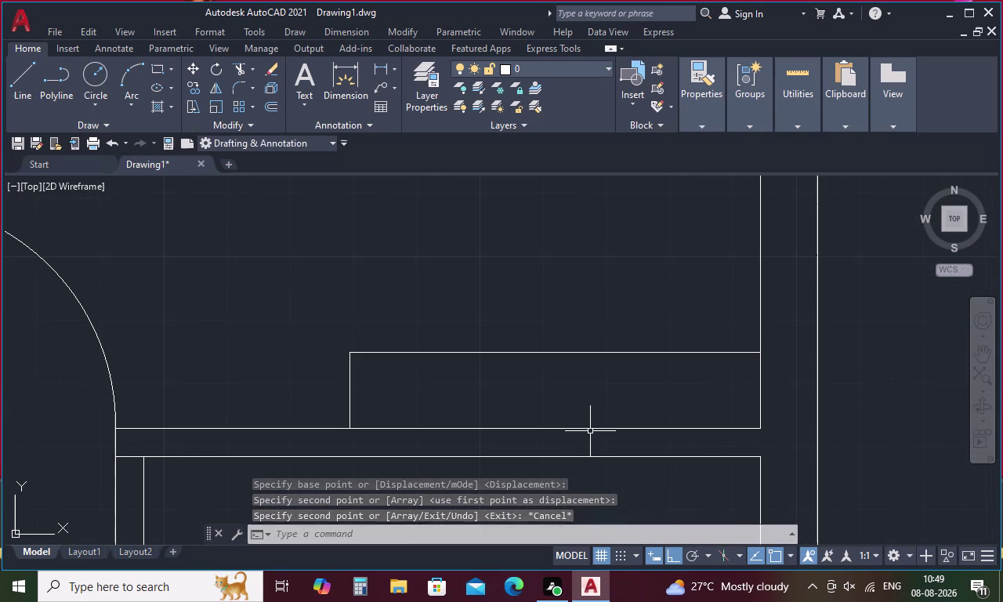
Erase the duplicate lines beneath the copied right-wall ledge.
click(596, 427)
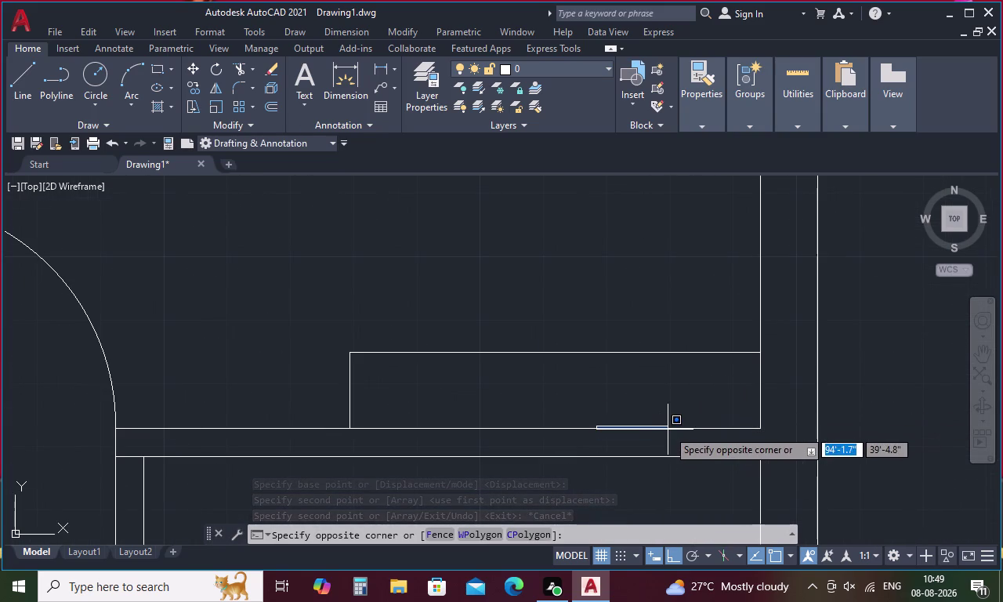
click(668, 429)
click(668, 430)
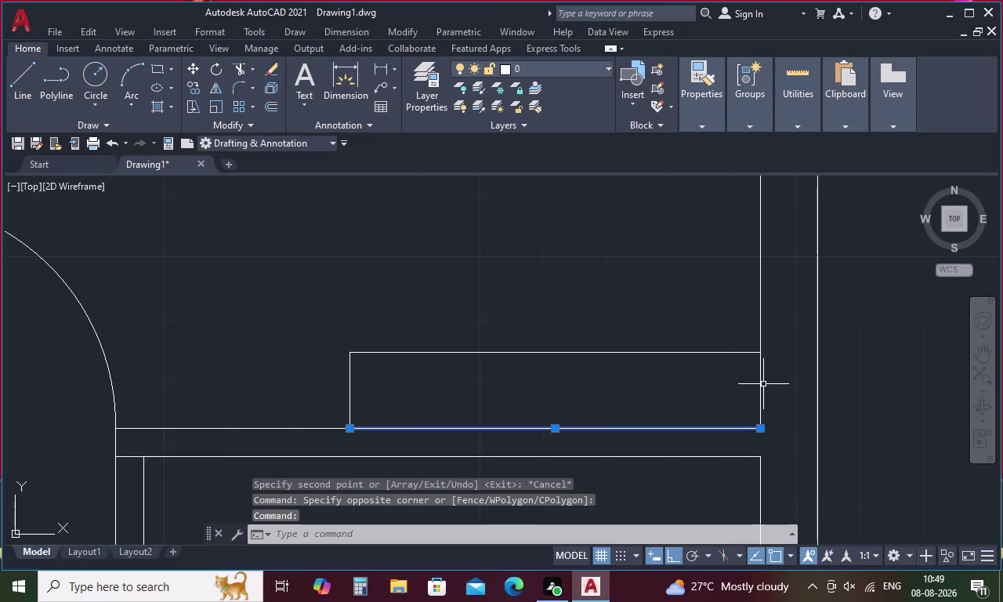
click(760, 390)
key(Delete)
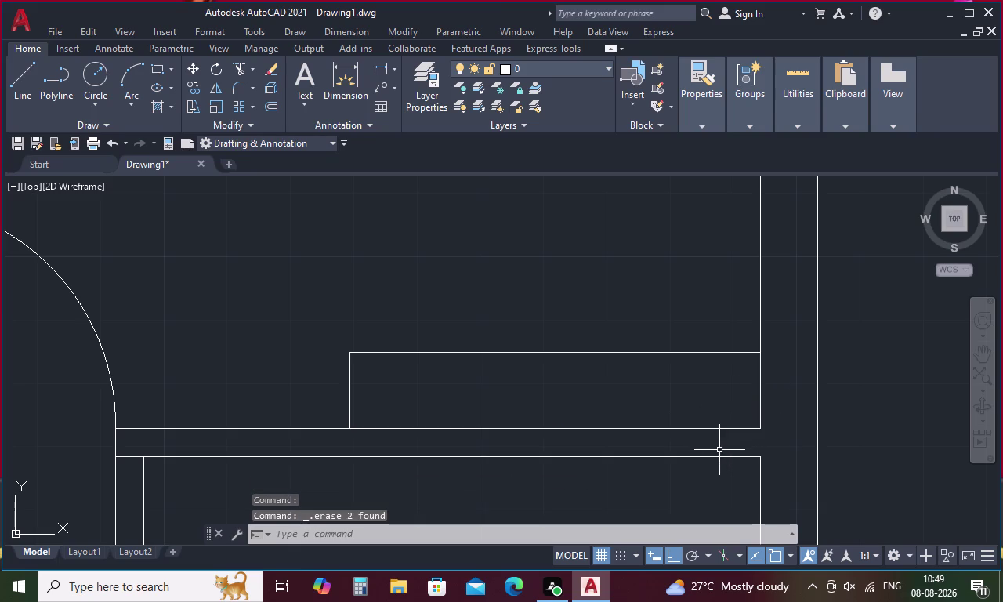
Erase the two duplicate lines beneath the left-wall ledge.
scroll(down, 3)
middle_drag(675, 445, 850, 363)
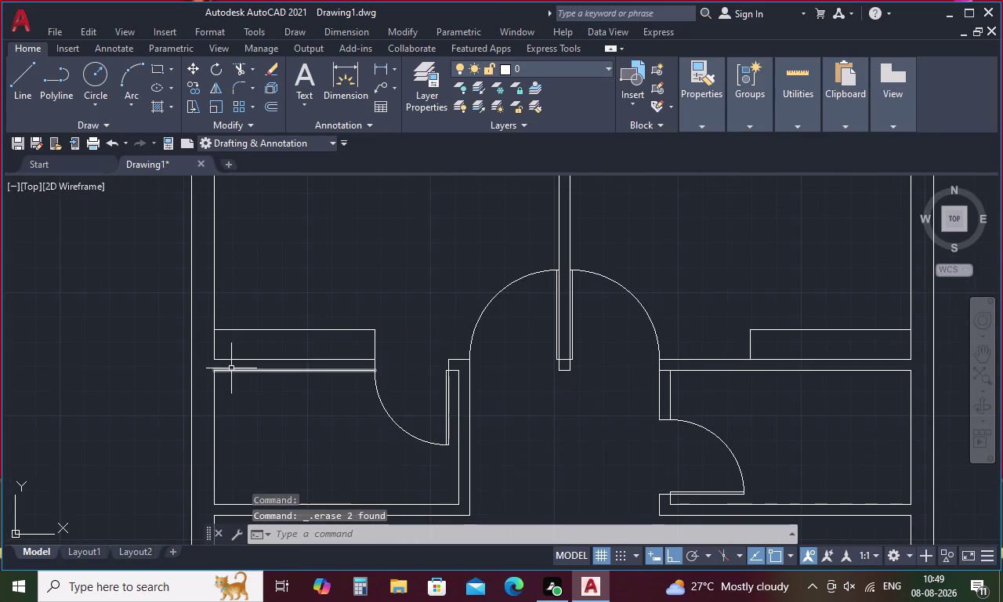
scroll(up, 3)
click(259, 348)
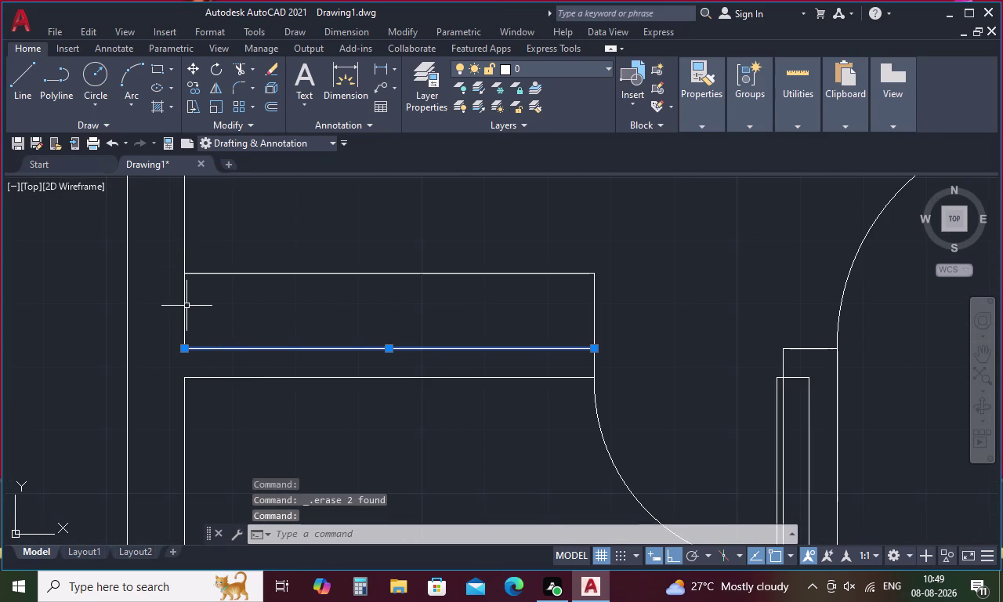
click(185, 304)
key(Delete)
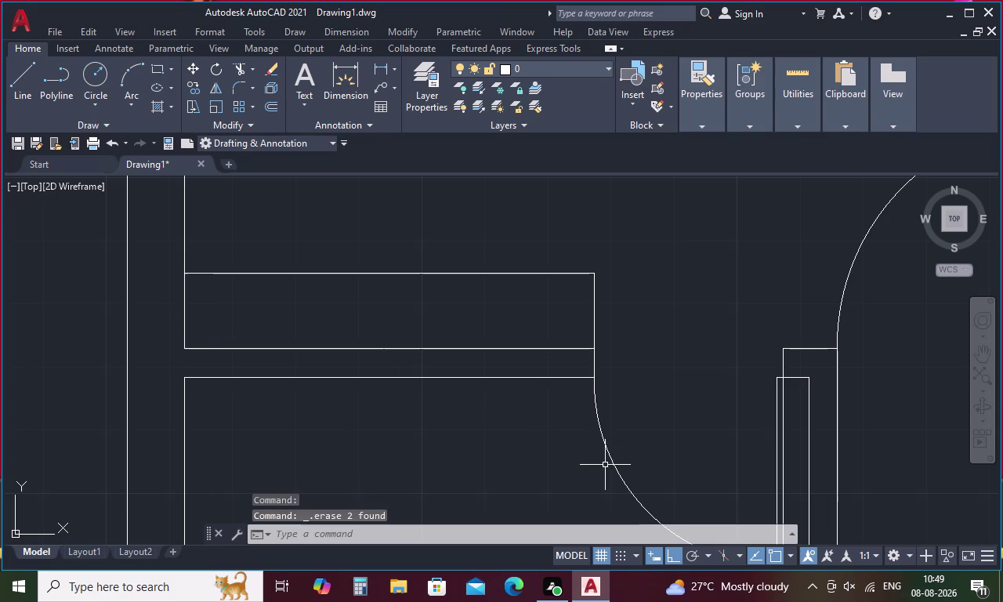
scroll(down, 3)
scroll(down, 3)
middle_drag(649, 399, 496, 362)
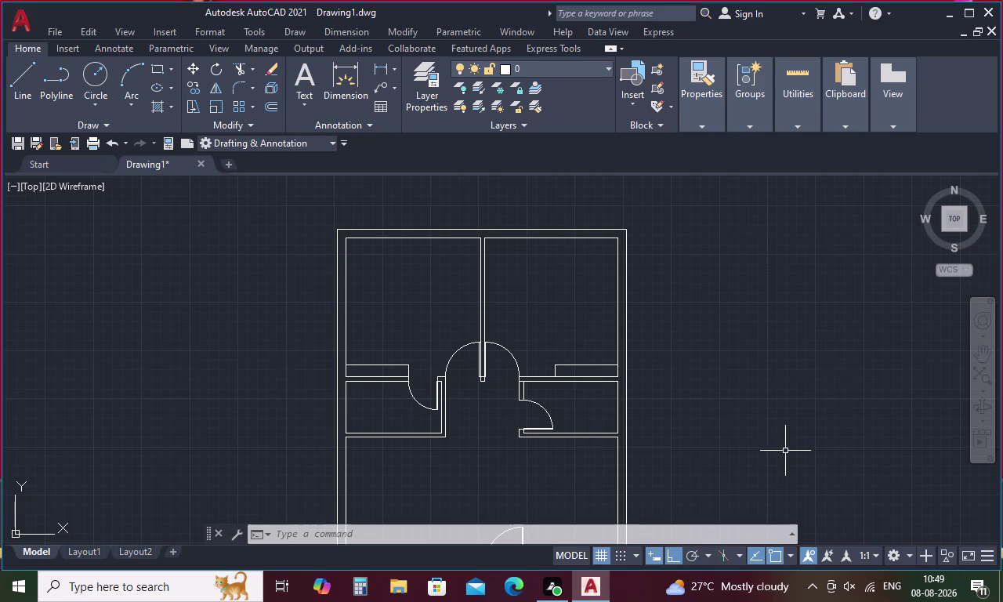
scroll(down, 3)
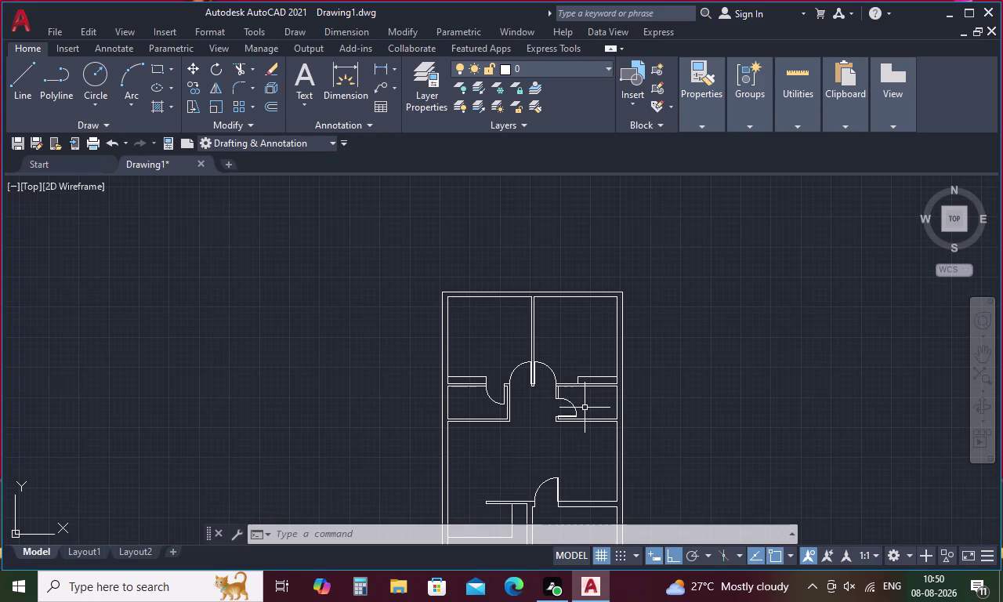
key(Escape)
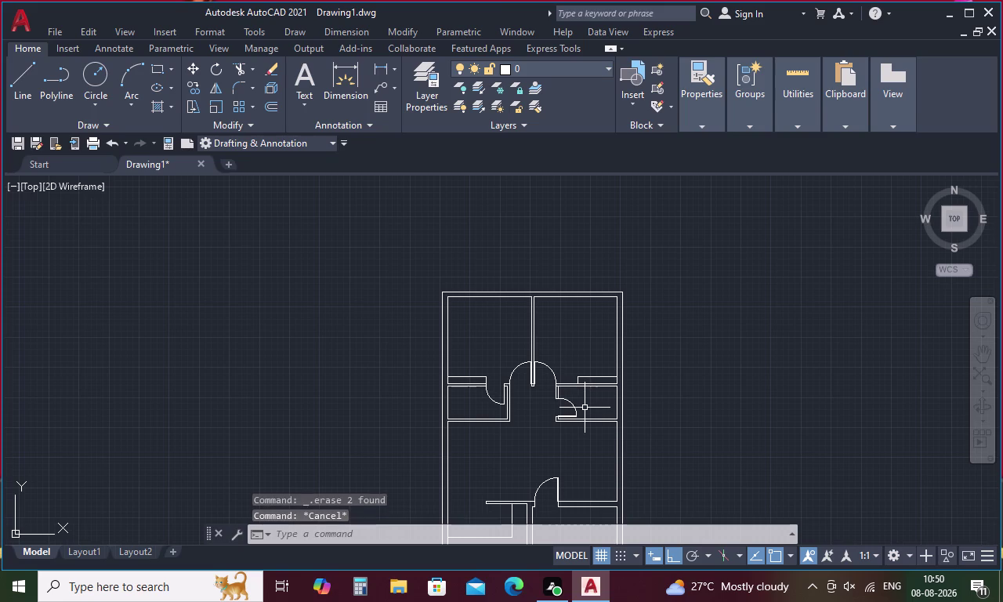
Start a multiline text box inside the top-left room with the T alias.
text(t)
key(space)
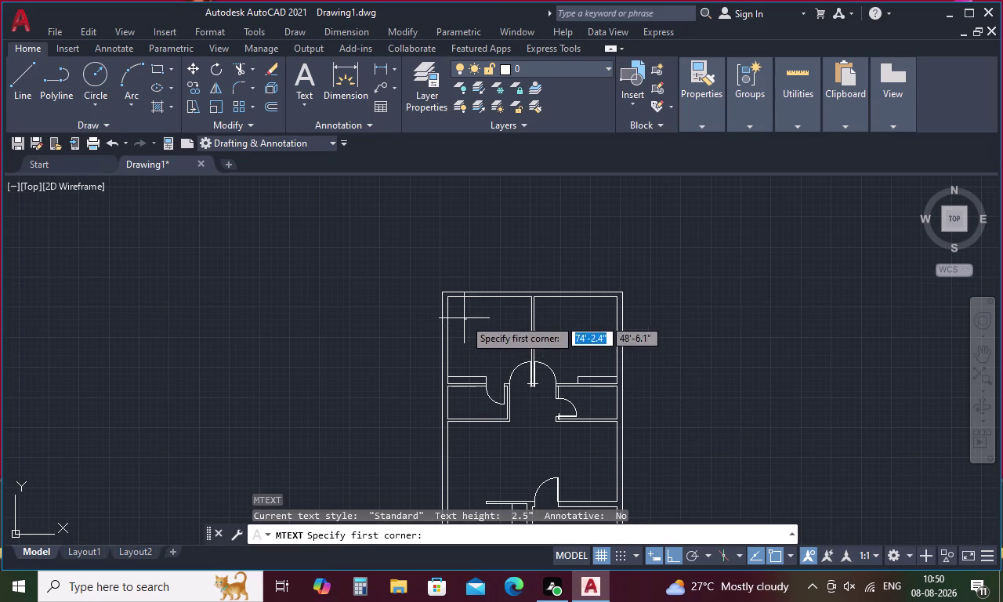
drag(464, 318, 467, 329)
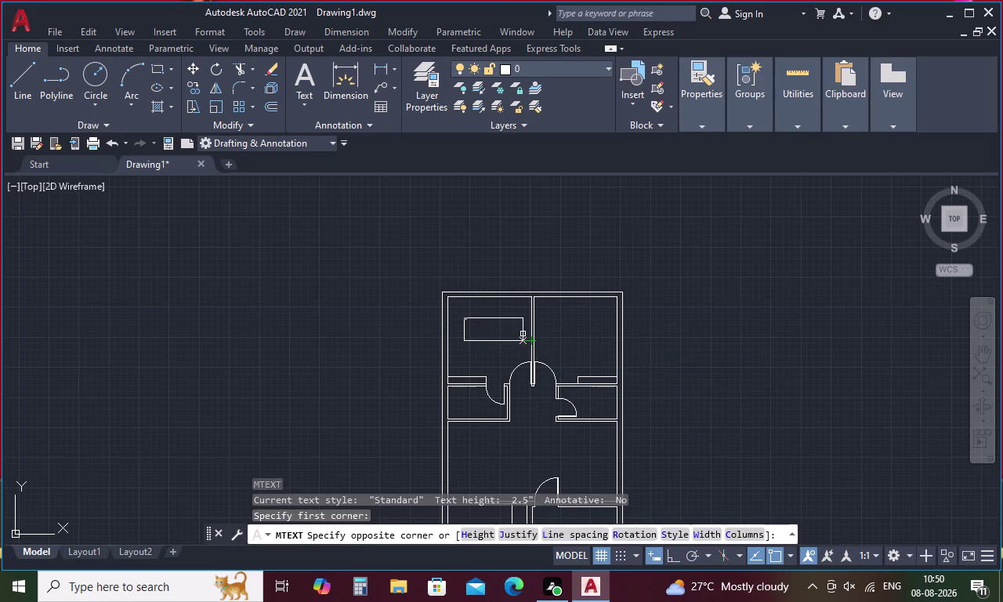
click(521, 333)
click(522, 335)
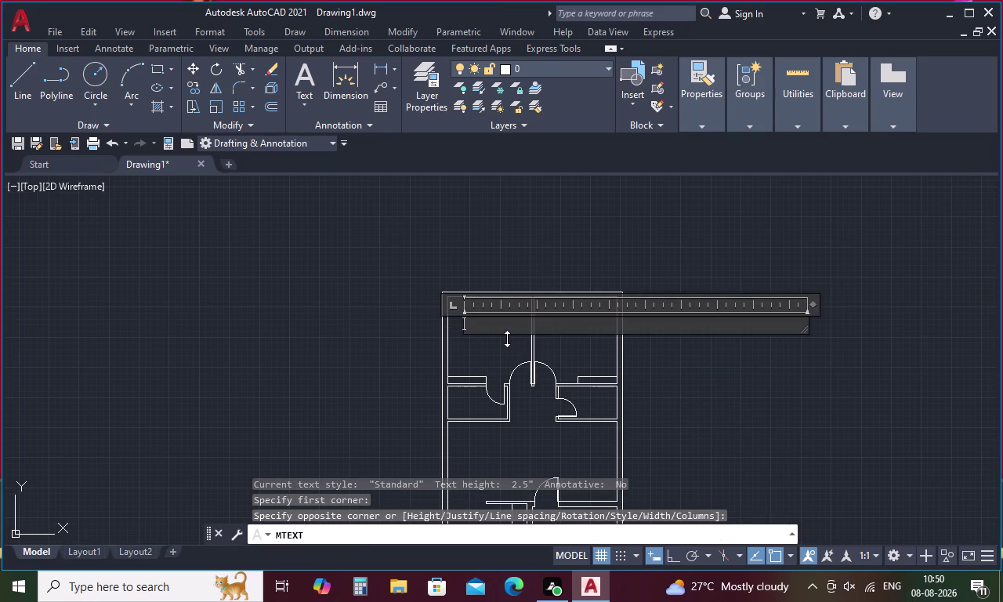
Enter the label 'BED ROOM1' in capitals and place it.
text(bed)
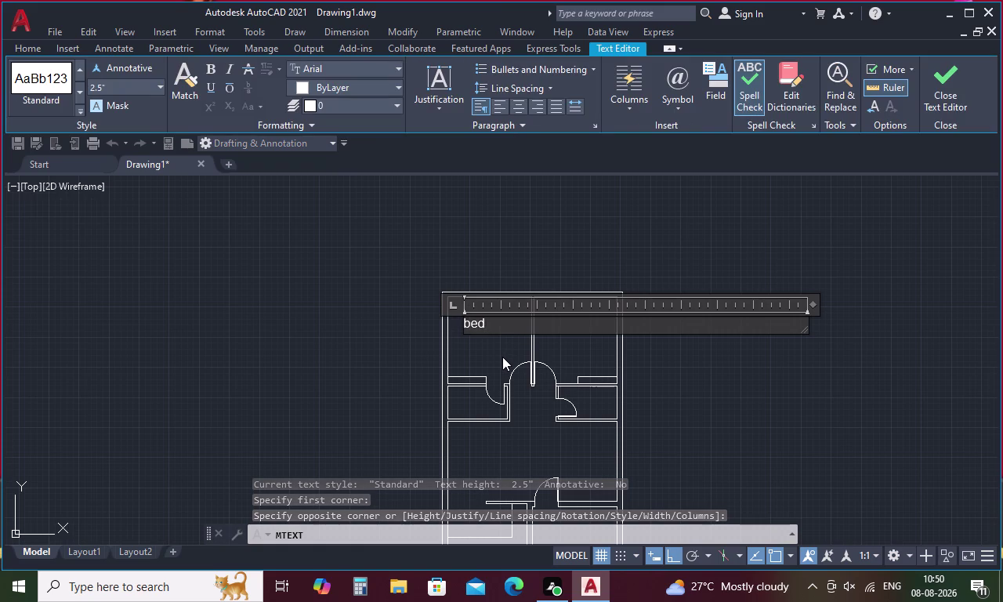
key(BackSpace)
key(BackSpace)
key(BackSpace)
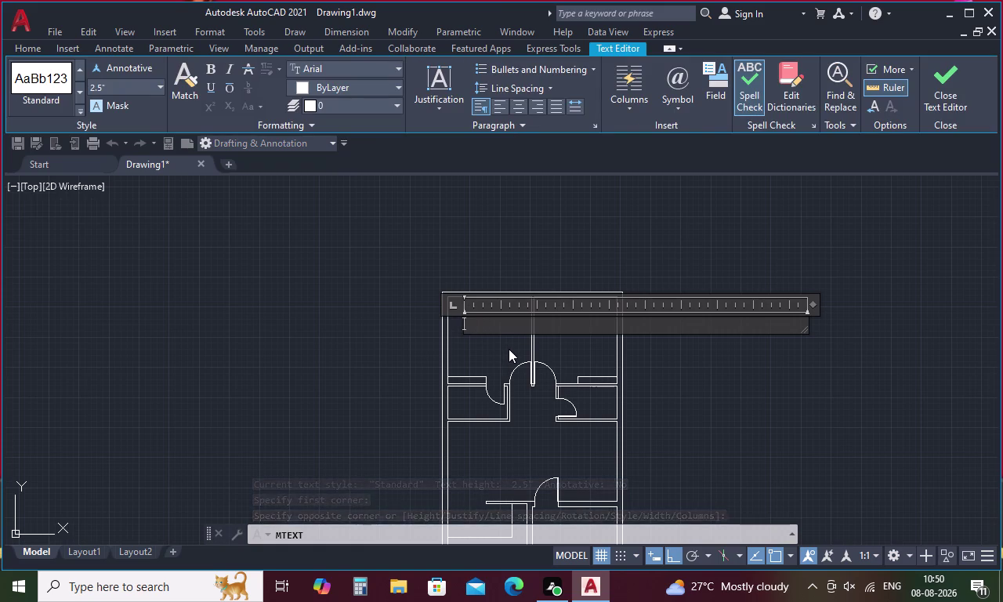
text(B)
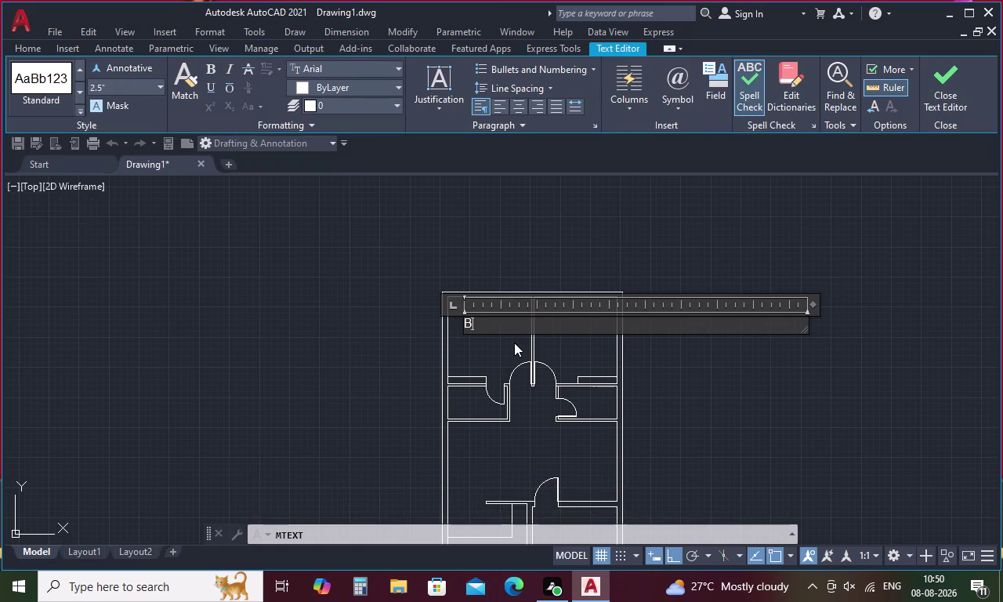
text(ED)
key(space)
text(R)
text(OOM)
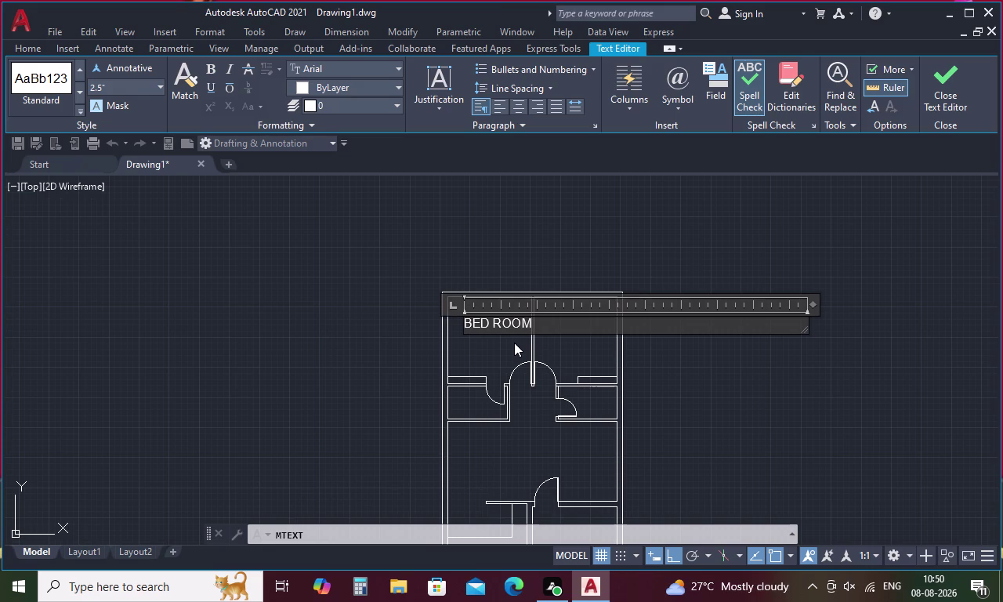
key(1)
click(410, 343)
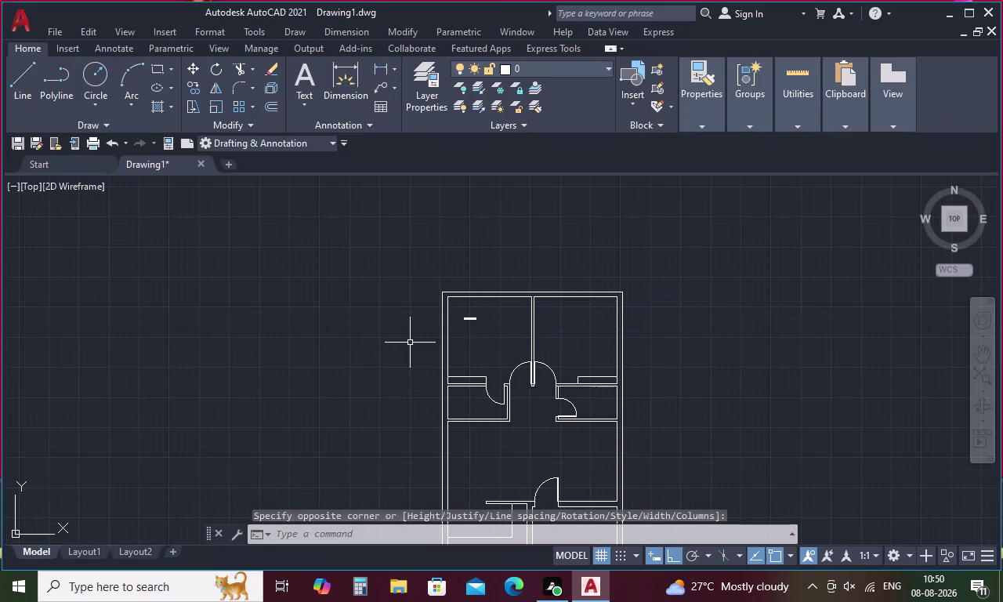
Set the BED ROOM1 label's text height to 8.
double_click(473, 318)
drag(556, 325, 508, 324)
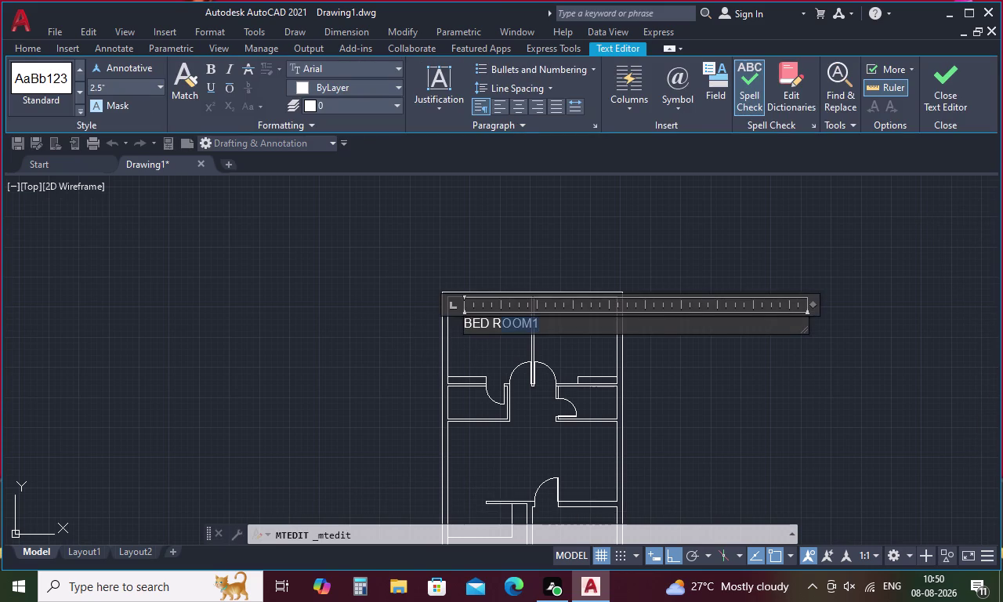
drag(508, 324, 449, 319)
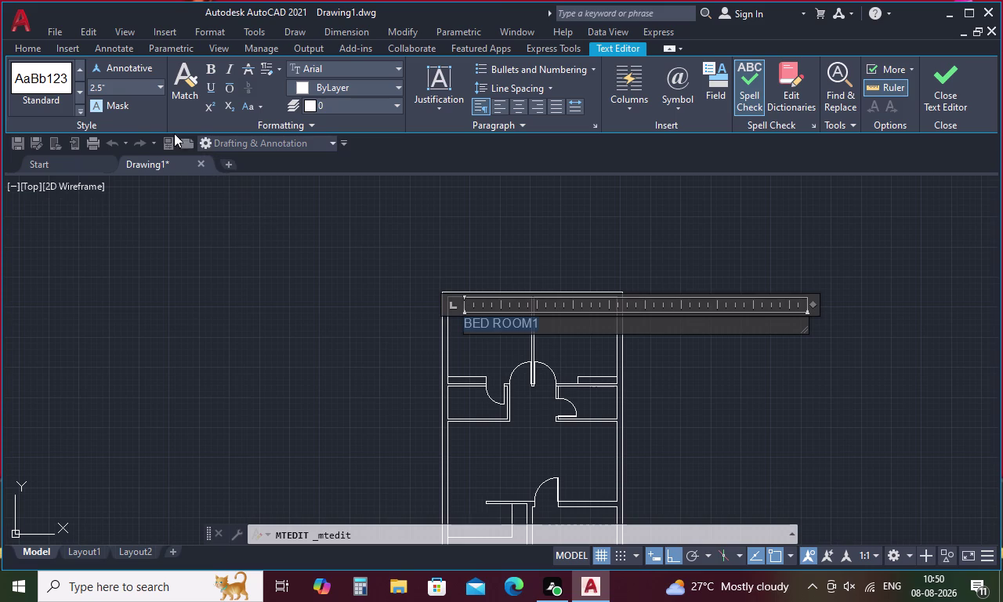
click(129, 85)
key(BackSpace)
key(8)
key(Return)
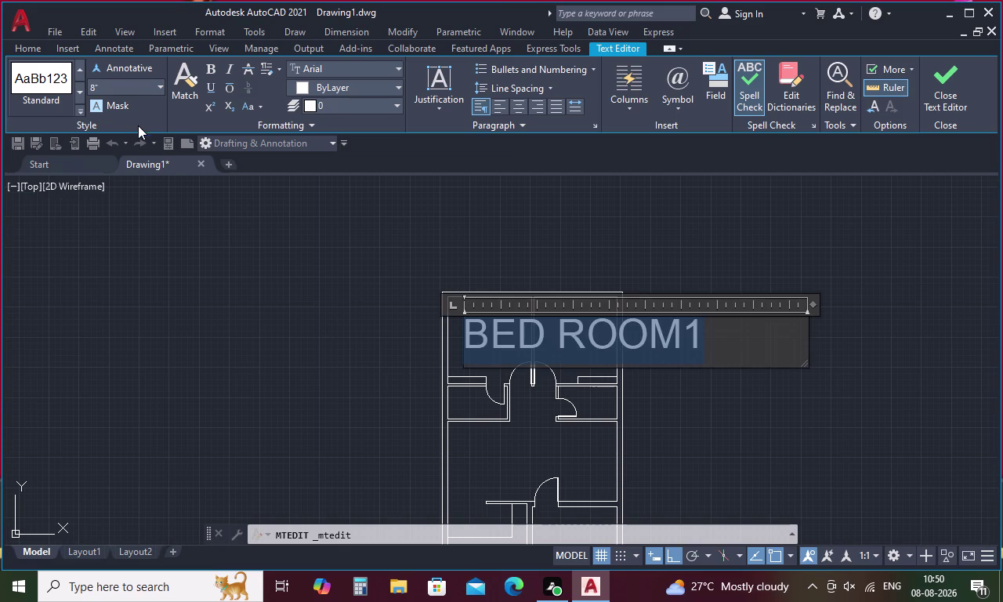
click(295, 272)
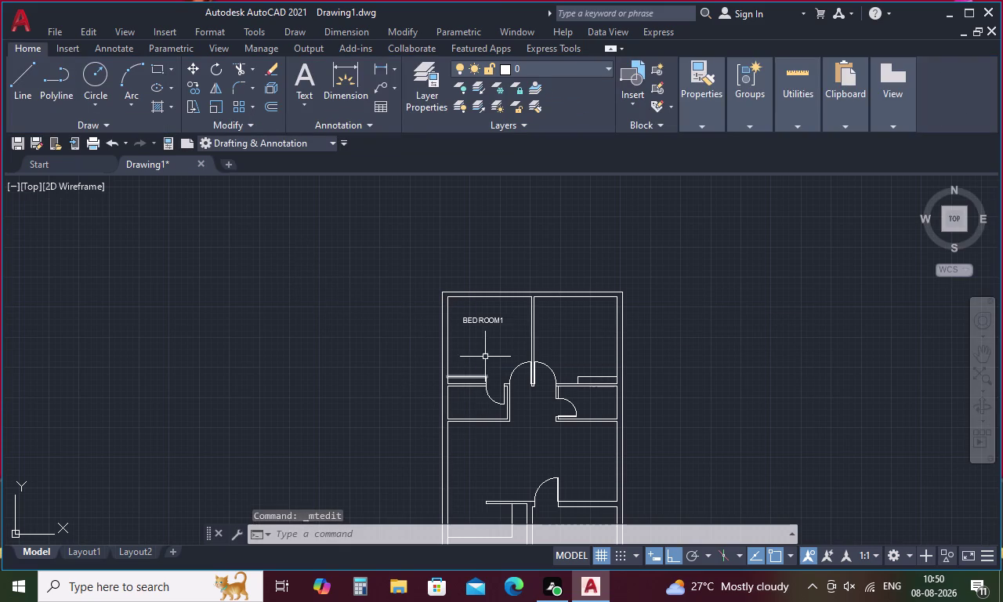
Increase the BED ROOM1 label's text height to 10.
double_click(480, 322)
scroll(up, 3)
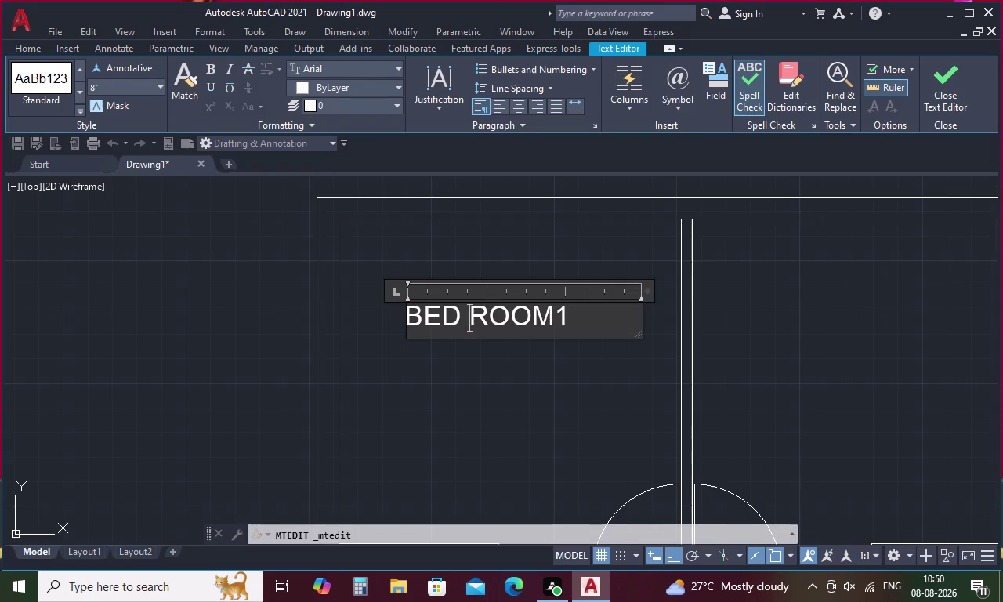
drag(586, 316, 342, 307)
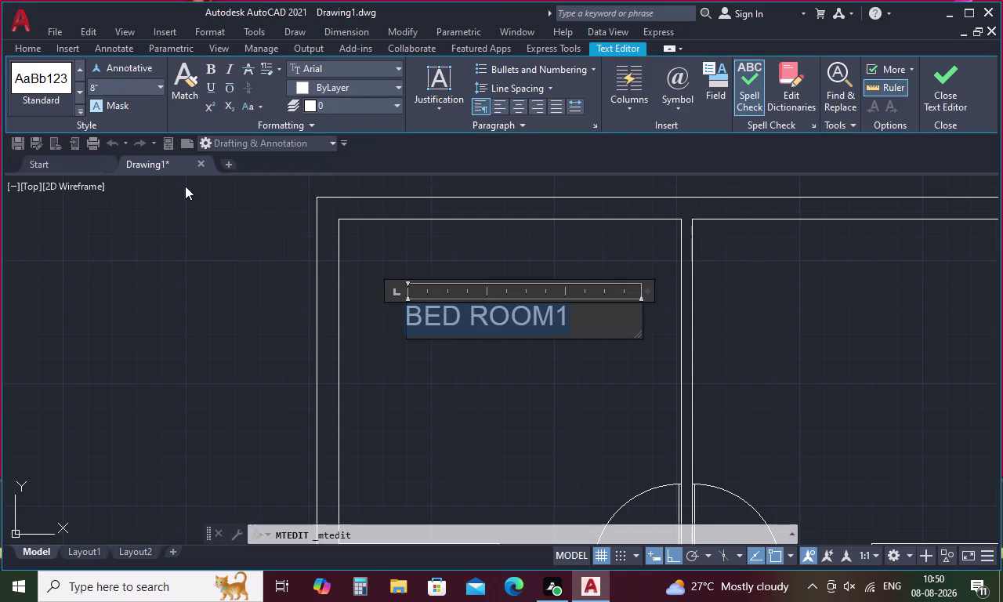
click(105, 85)
key(BackSpace)
key(1)
key(0)
key(Return)
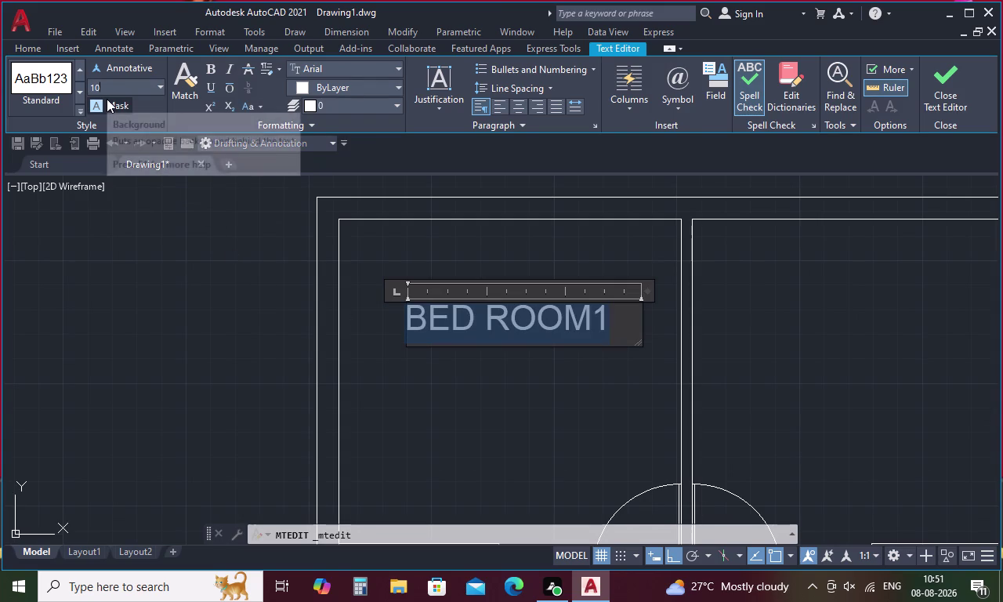
click(199, 255)
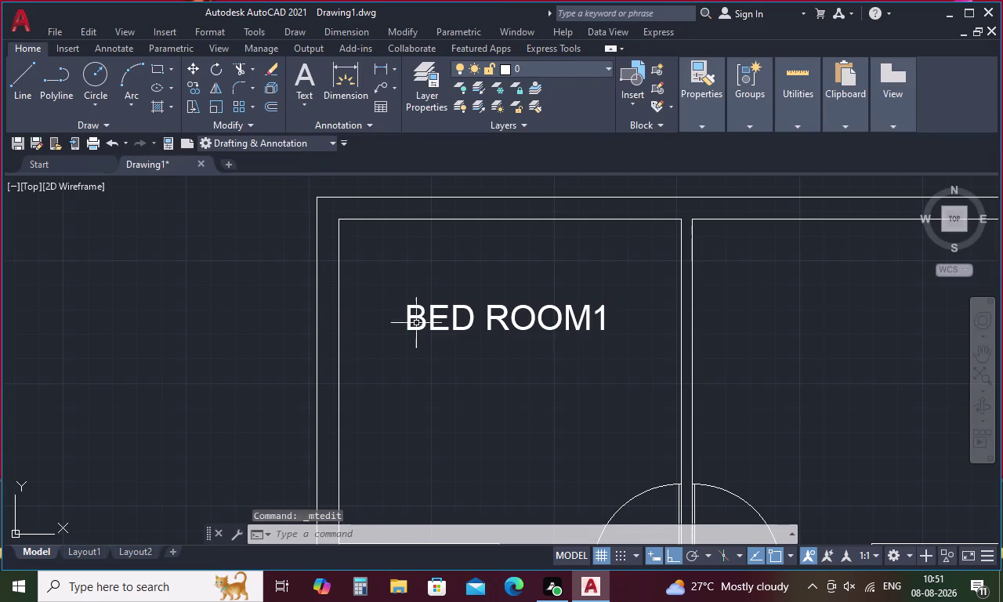
Add a second label line reading 11'7.5"X12'0" below BED ROOM1.
double_click(562, 316)
double_click(564, 315)
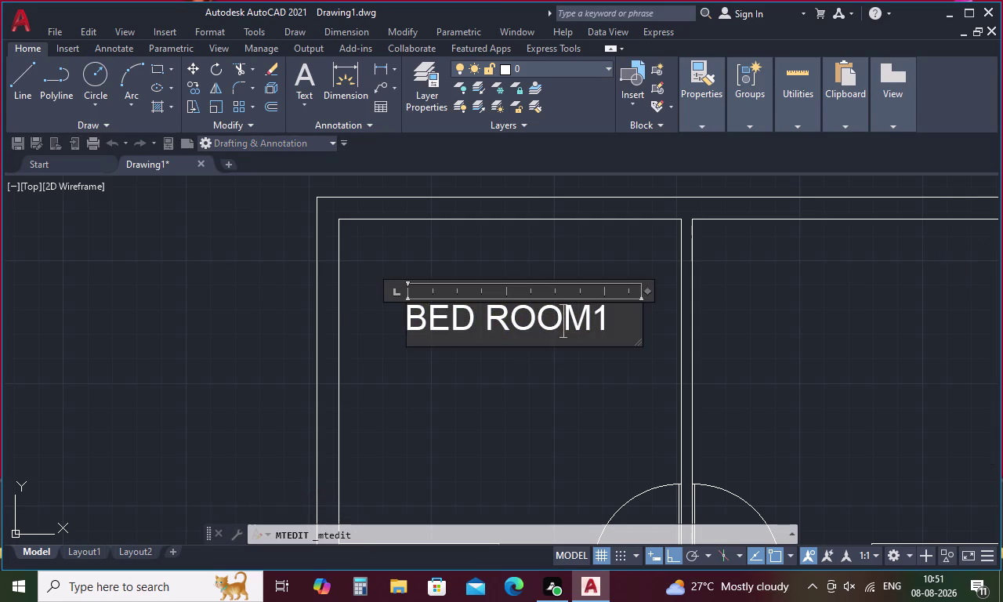
click(616, 321)
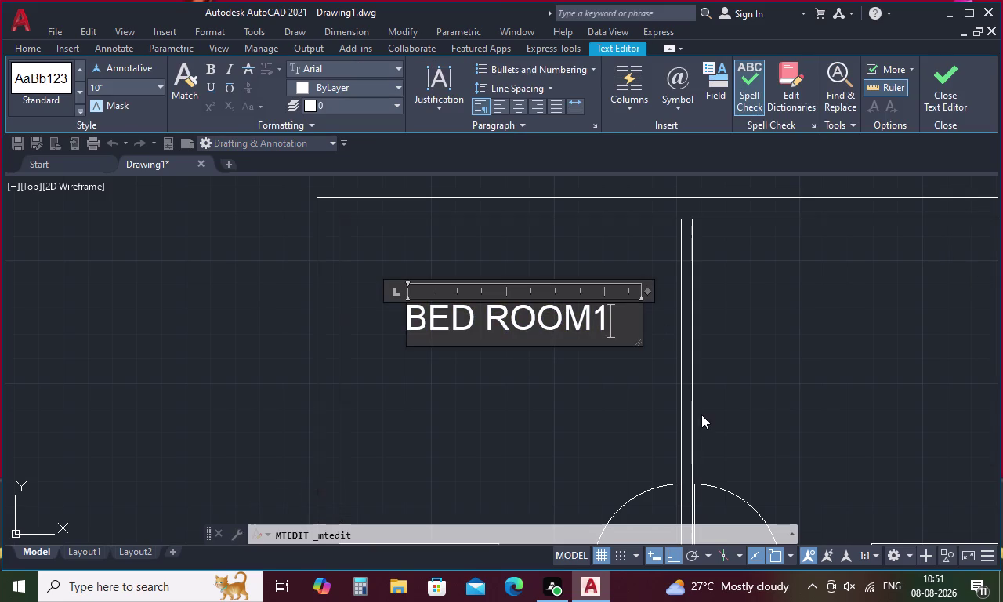
key(Return)
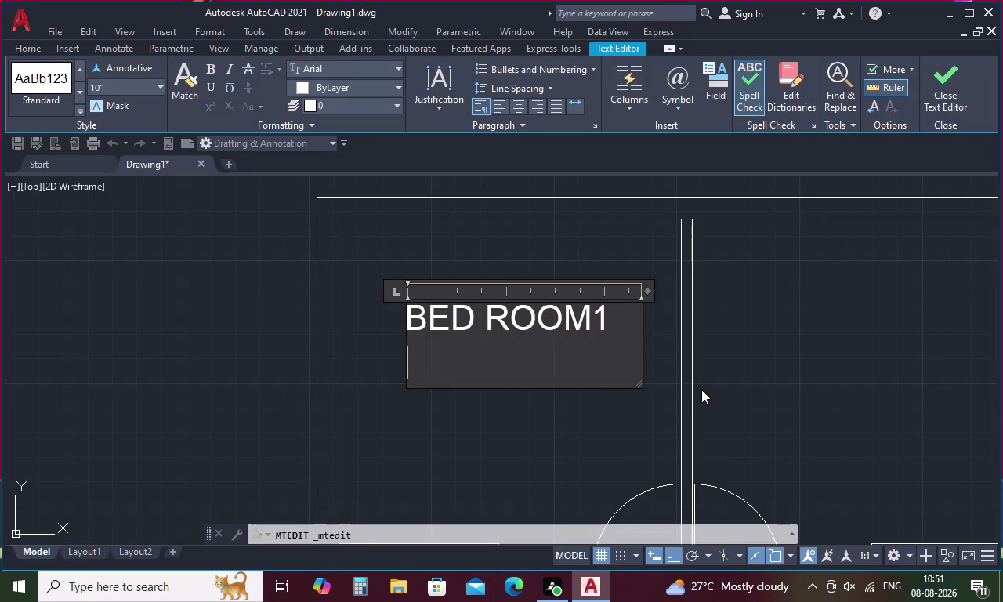
text(11)
key(apostrophe)
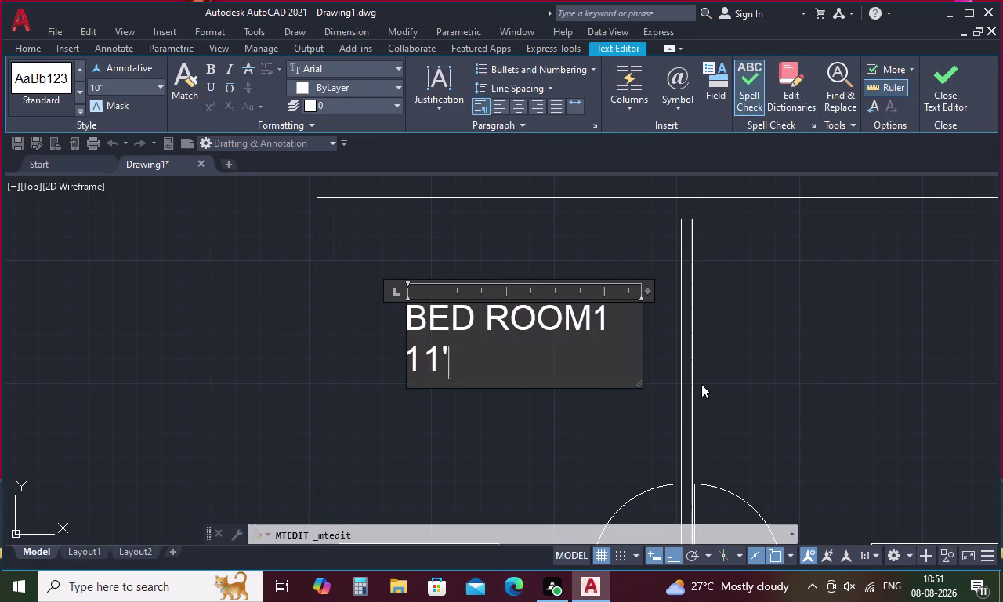
text(7.)
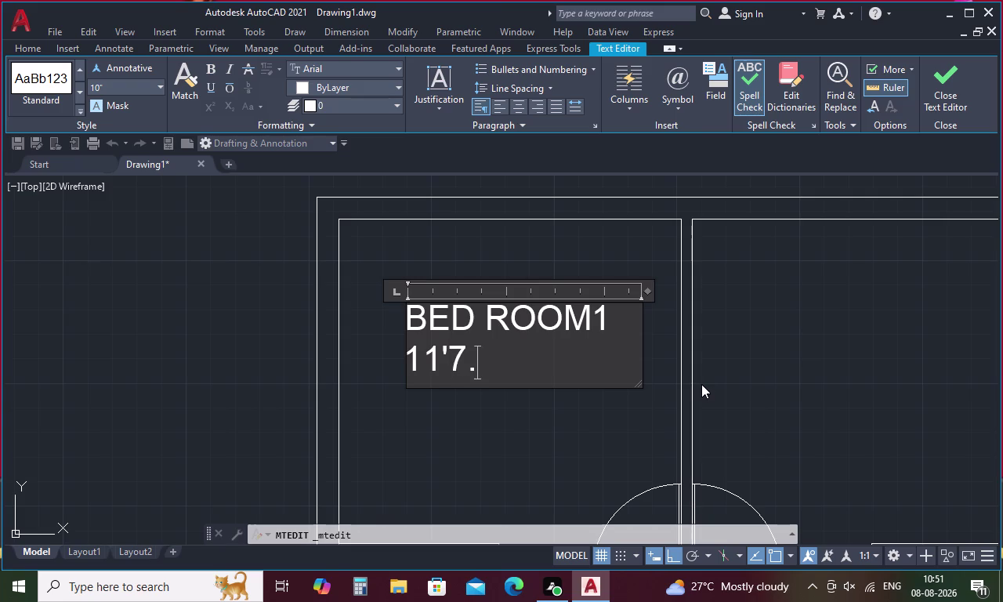
key(5)
key(shift+quotedbl)
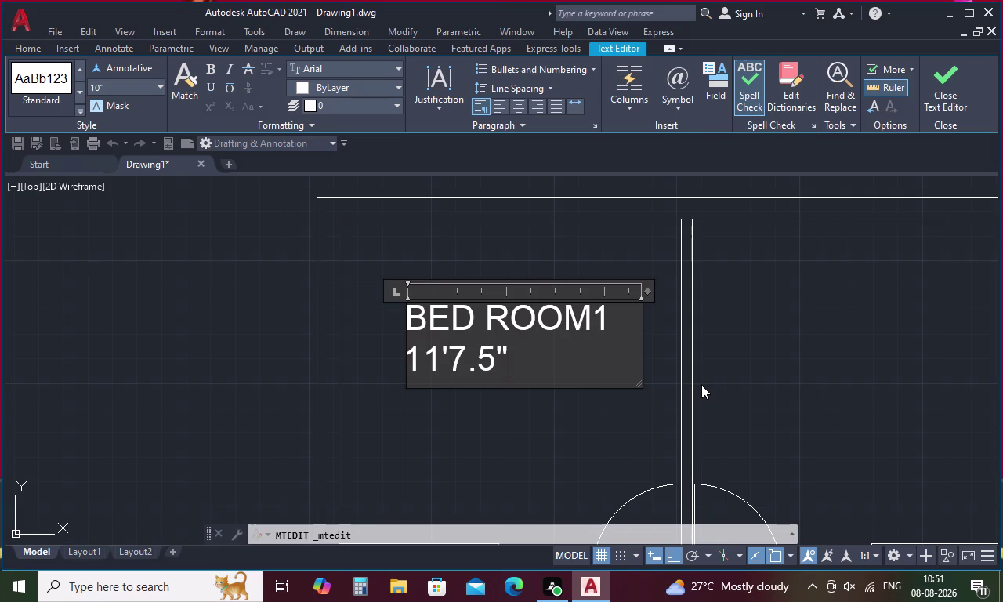
key(x)
key(4)
text('6)
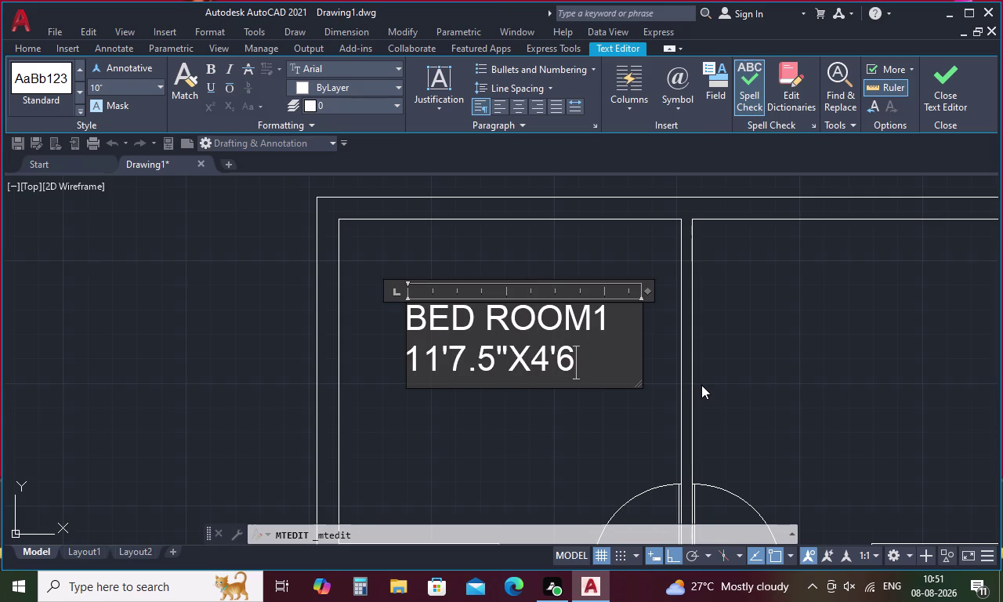
text(")
key(BackSpace)
key(BackSpace)
key(BackSpace)
key(BackSpace)
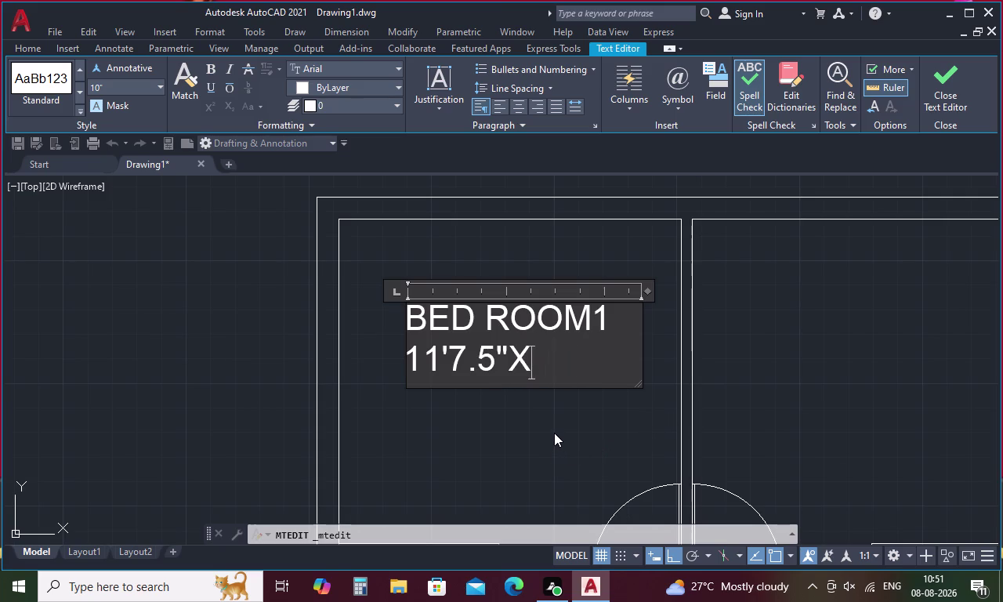
text(12')
text(0)
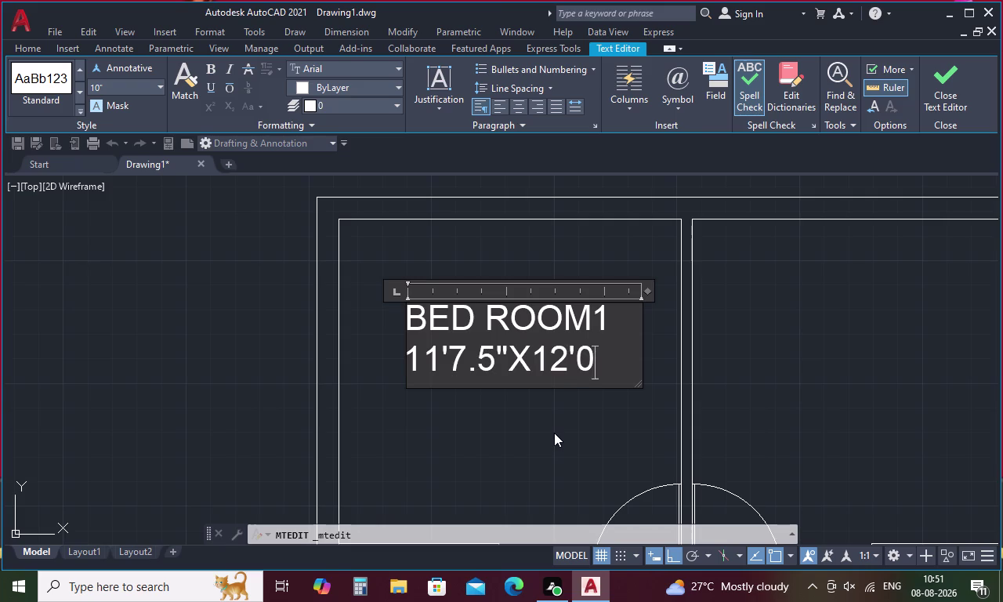
text(")
click(513, 457)
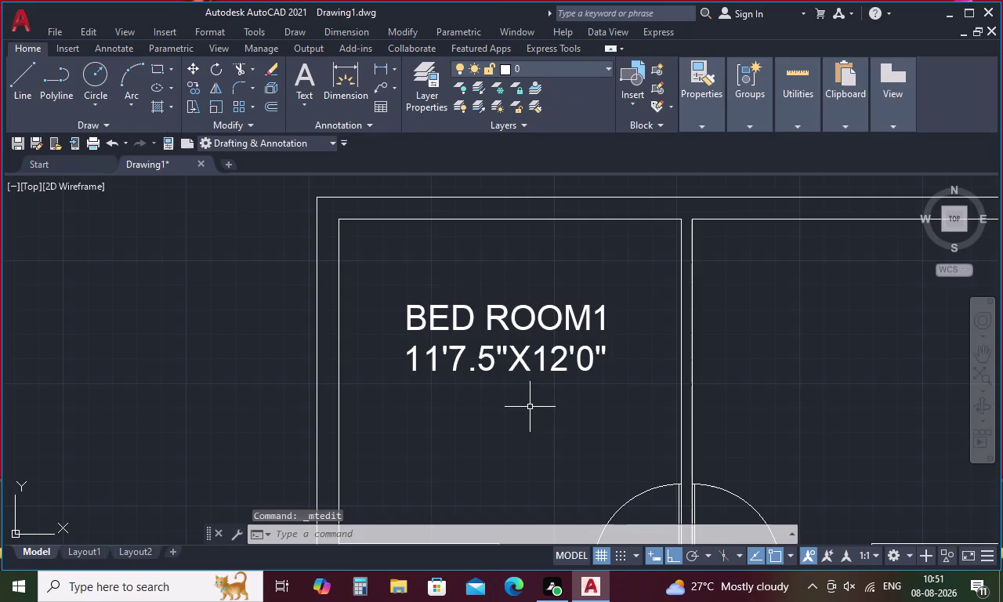
Copy and paste the bedroom label into the upper-right room.
scroll(down, 3)
middle_drag(761, 400, 513, 375)
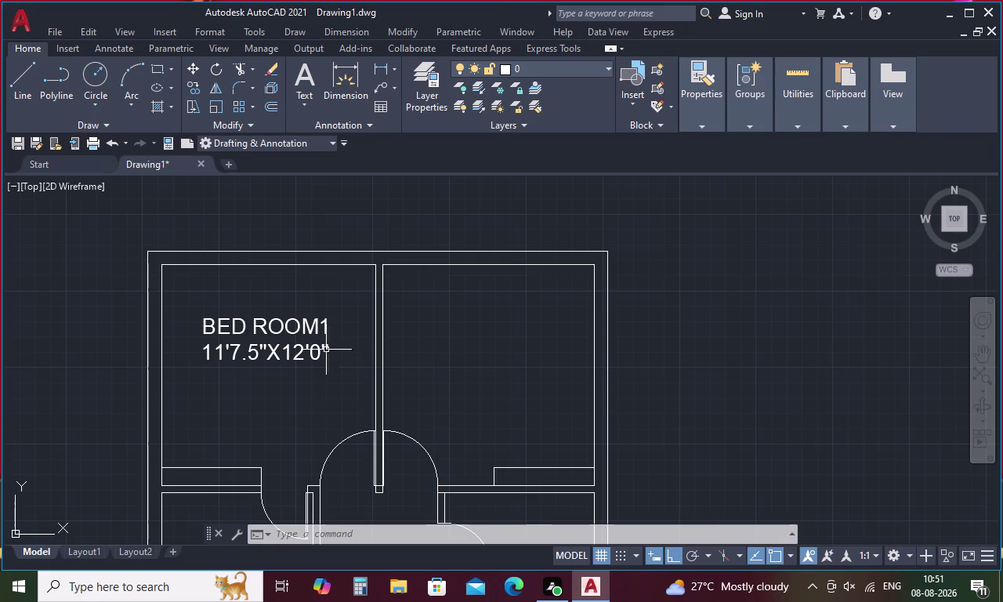
click(309, 333)
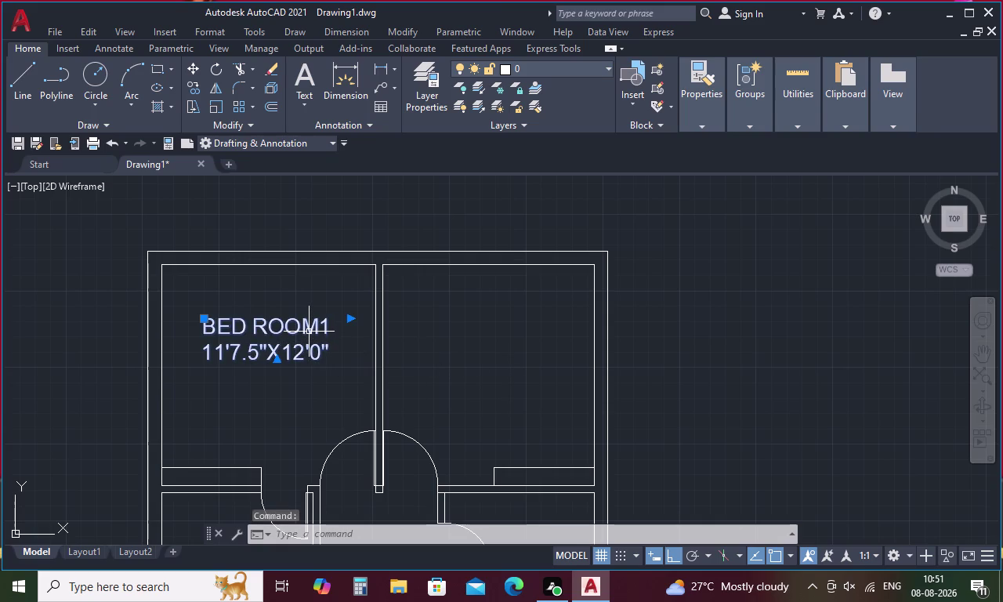
key(ctrl+c)
key(ctrl+v)
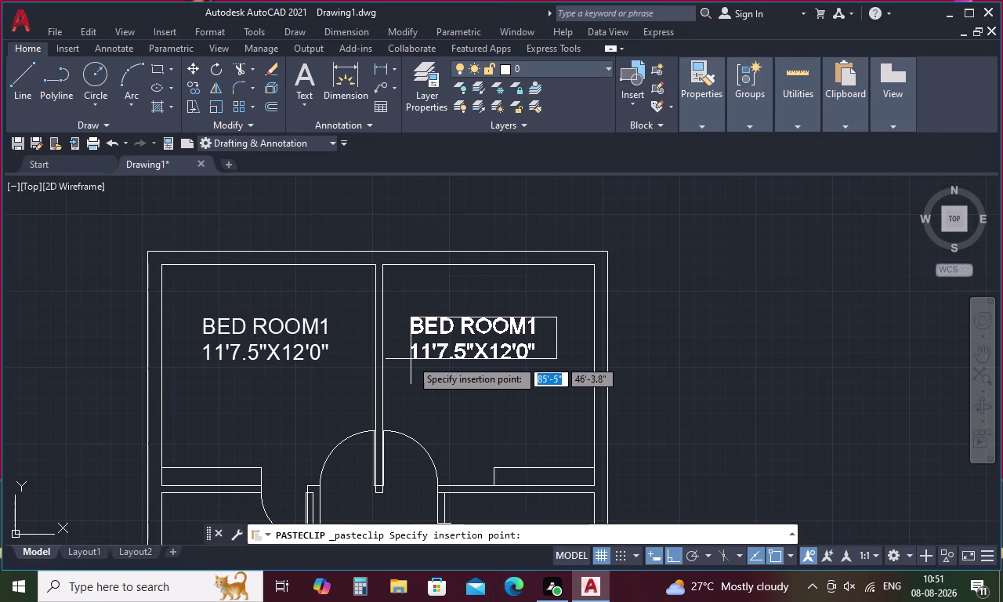
click(420, 357)
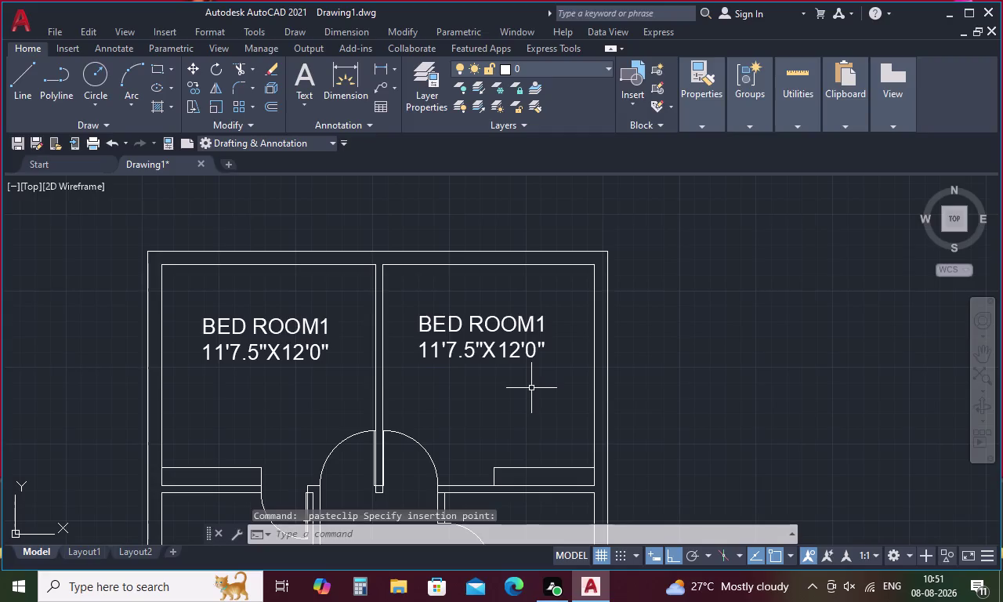
Change the copied label's width to 11'6.0".
click(468, 347)
click(469, 348)
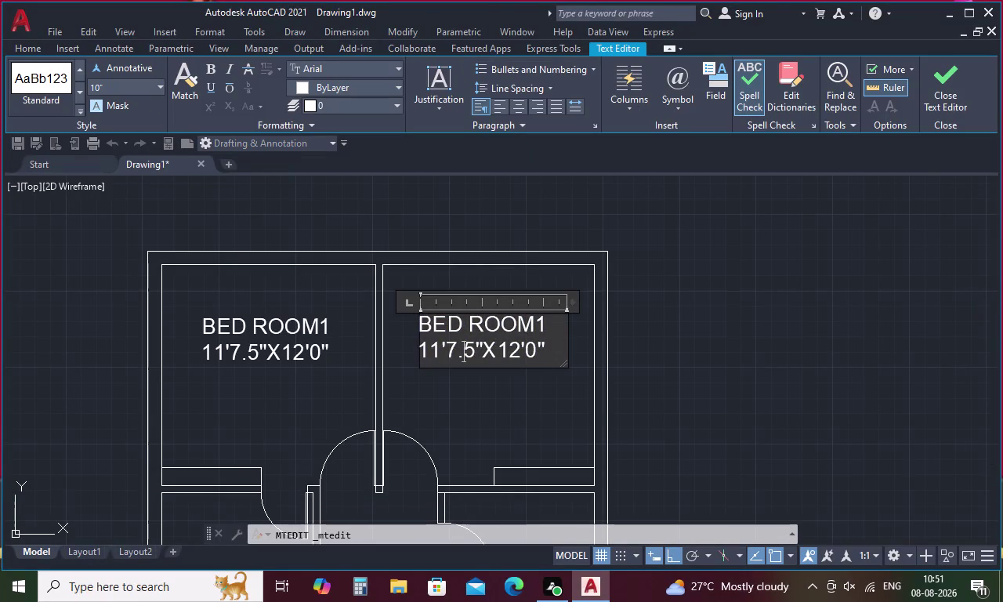
click(473, 344)
key(BackSpace)
key(BackSpace)
key(BackSpace)
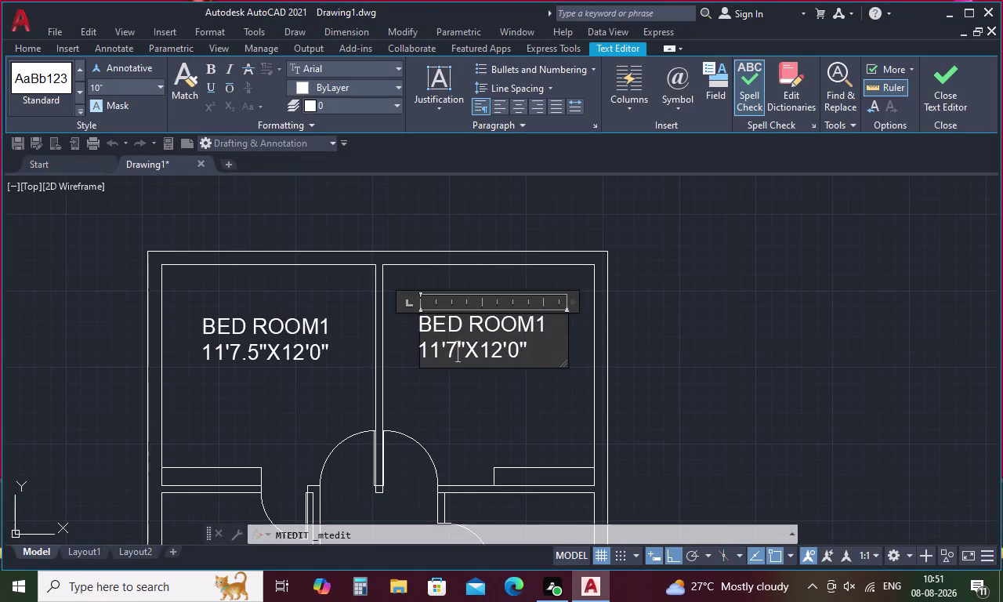
key(6)
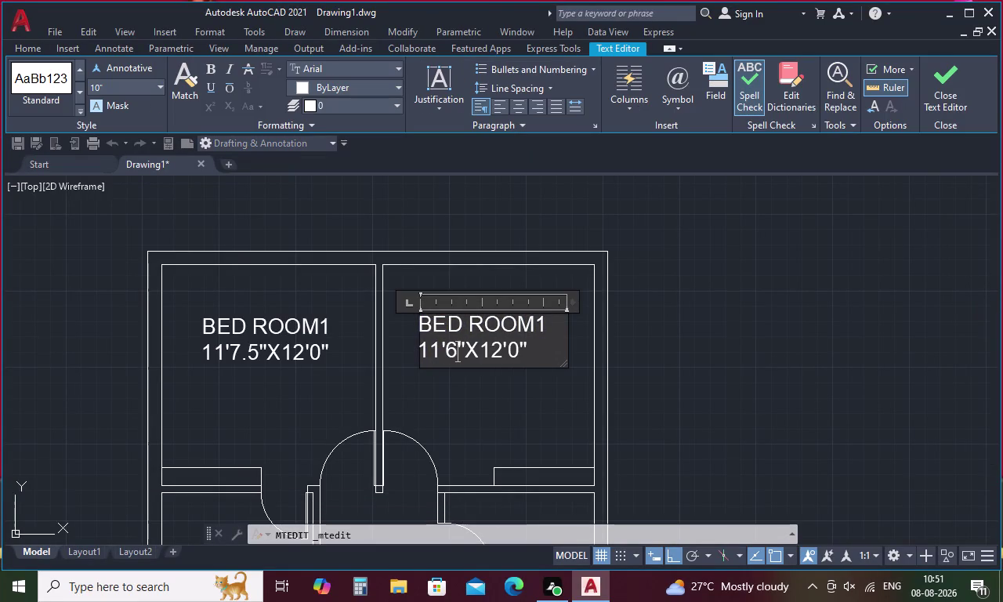
text(.0)
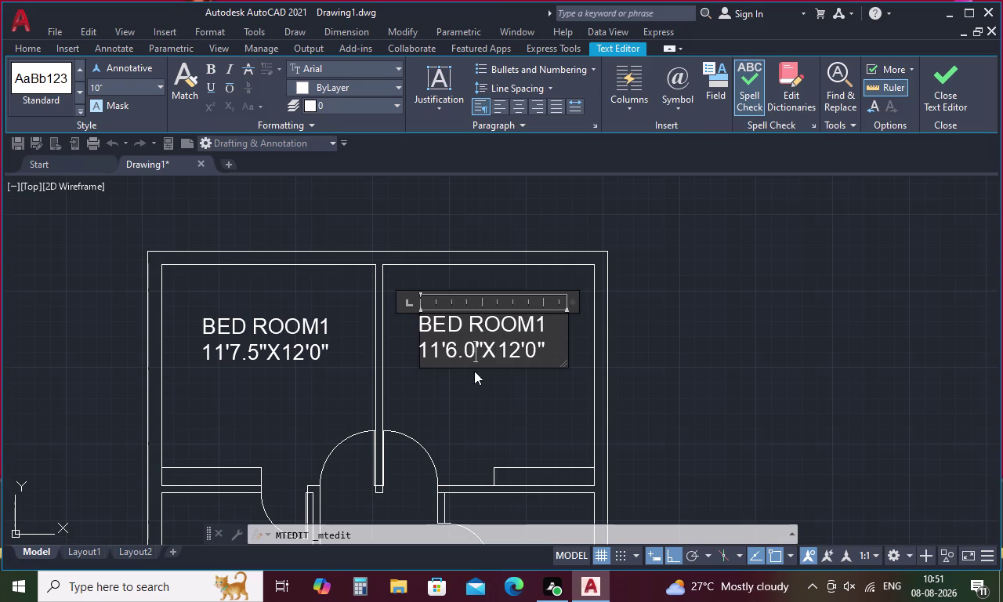
click(468, 390)
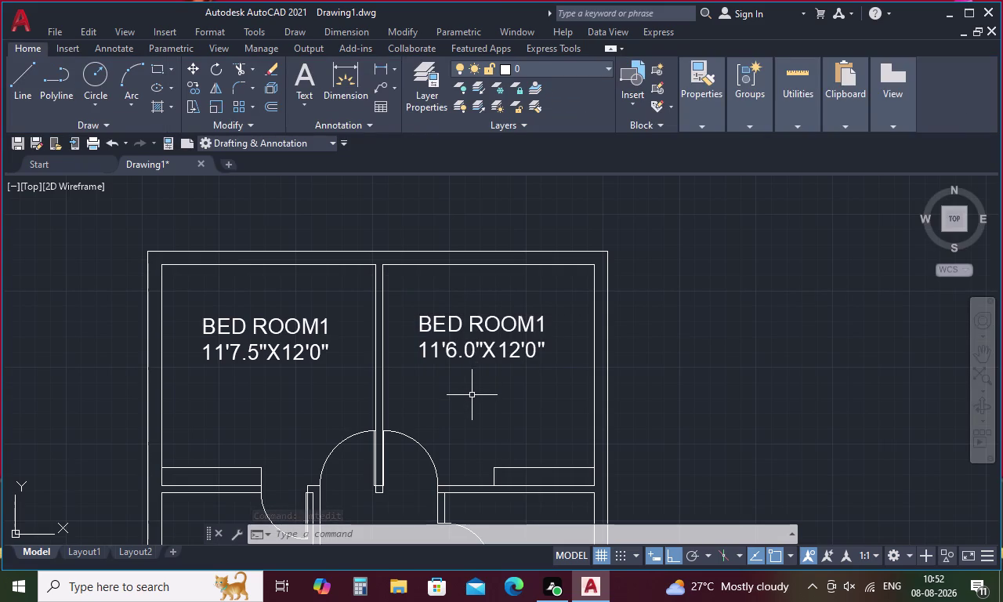
scroll(down, 3)
Draw a text box in the left ledge strip with text height 8.
middle_drag(472, 395, 475, 319)
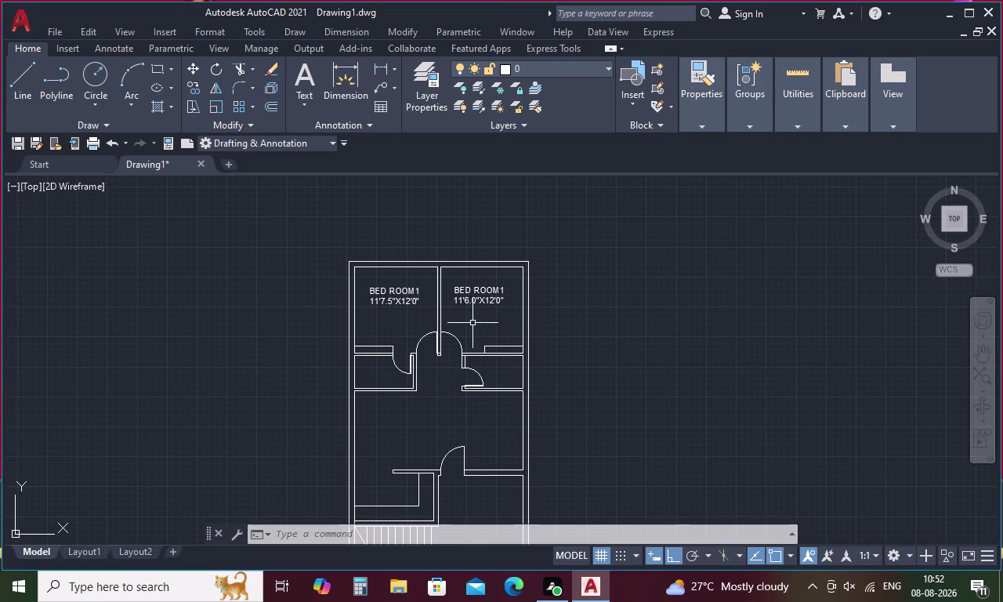
scroll(up, 3)
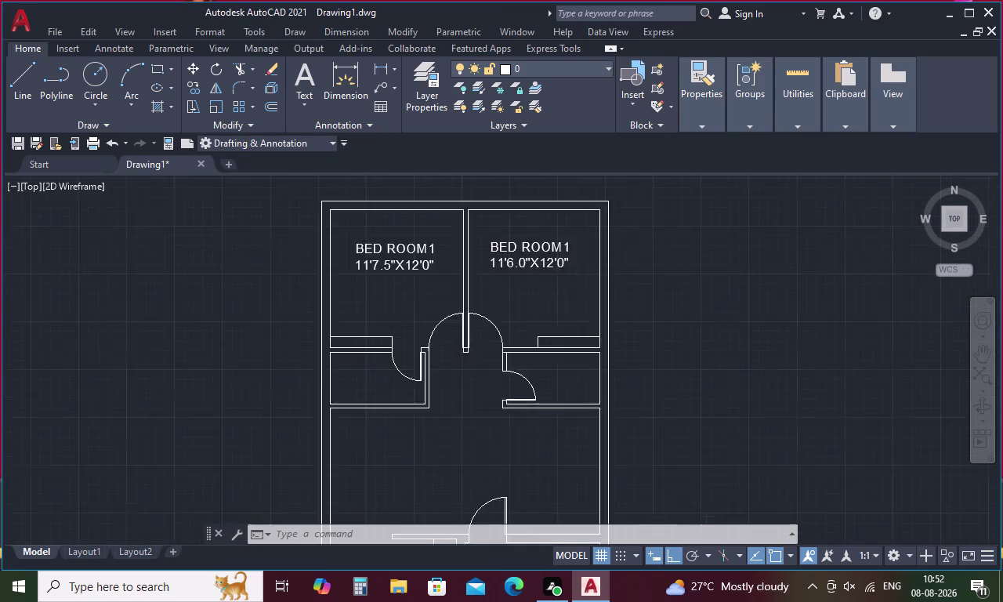
scroll(up, 3)
key(t)
key(space)
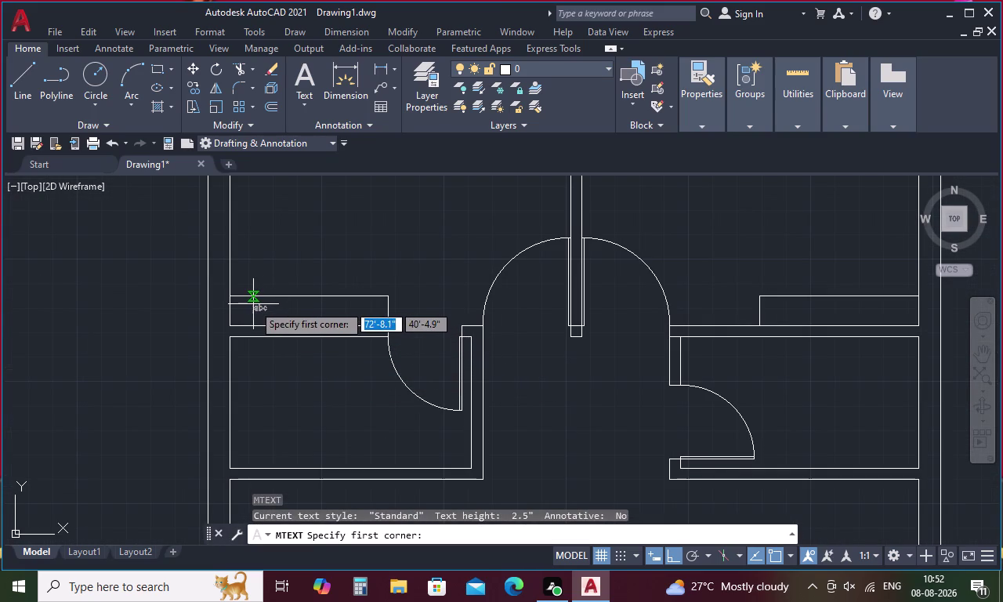
click(252, 302)
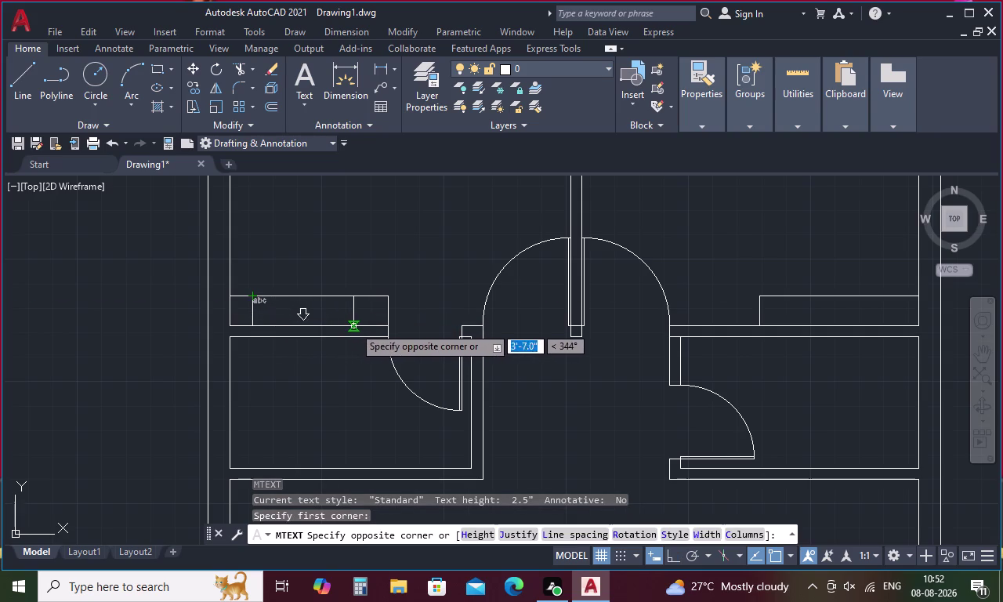
click(353, 326)
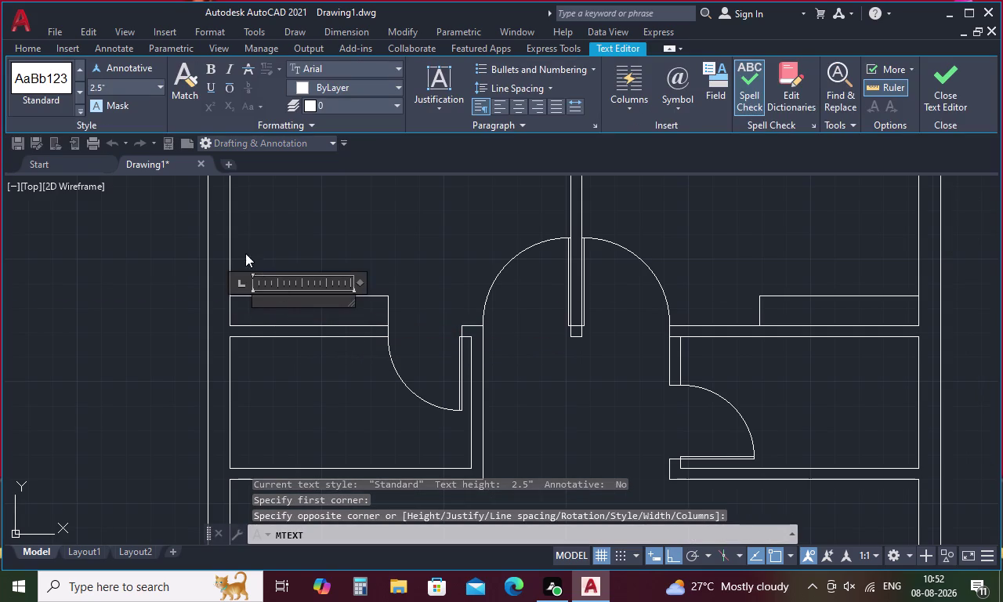
click(110, 84)
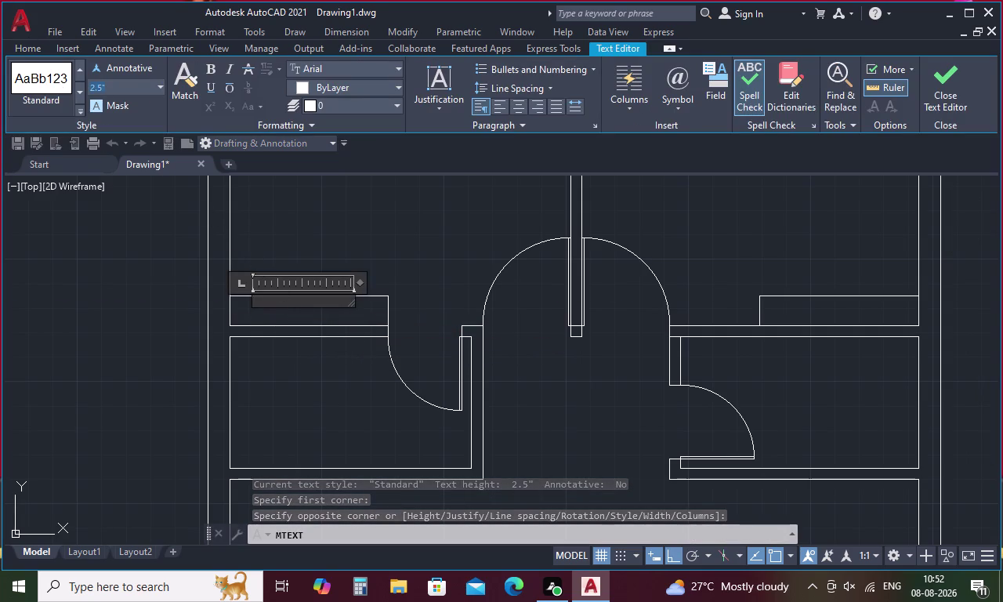
key(BackSpace)
key(8)
key(Return)
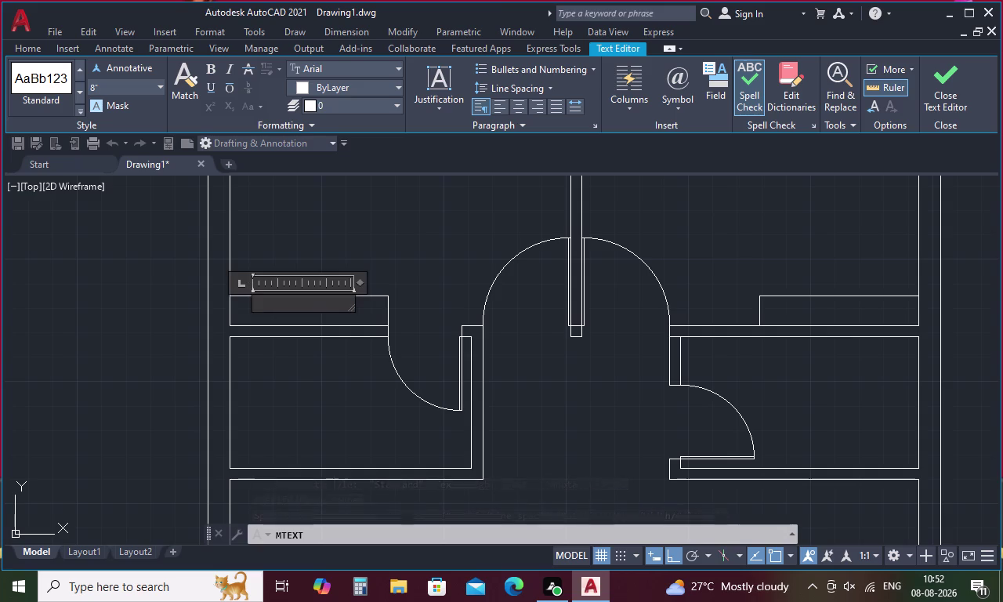
Type CB as the ledge label and close the editor.
key(1)
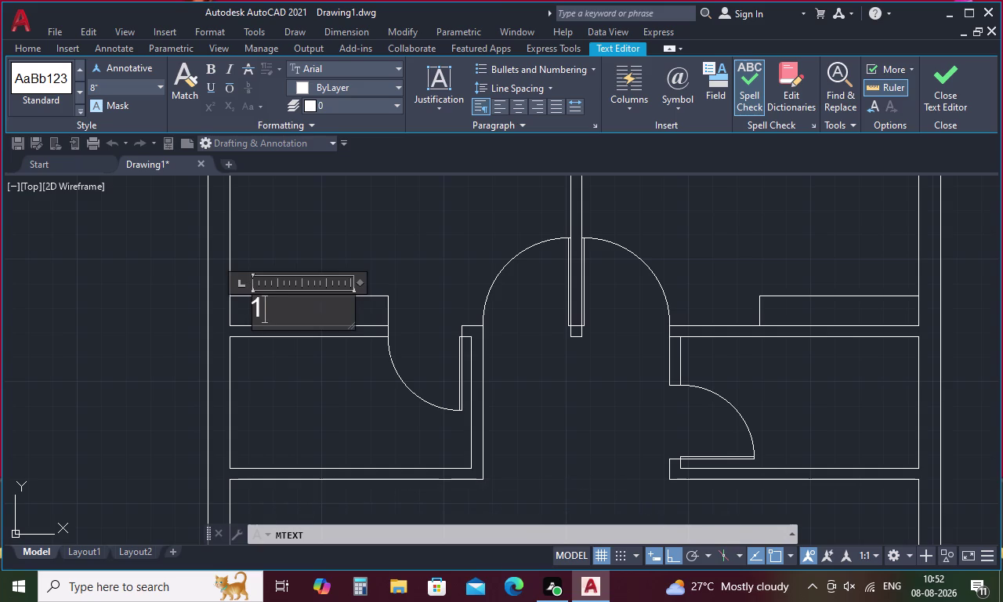
key(0)
key(BackSpace)
key(BackSpace)
key(c)
key(b)
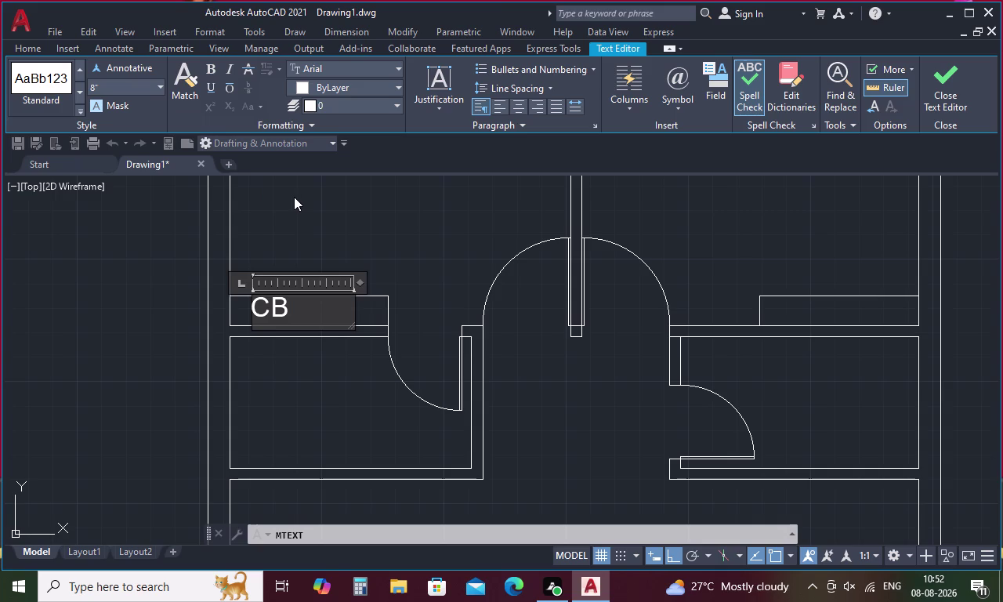
click(304, 202)
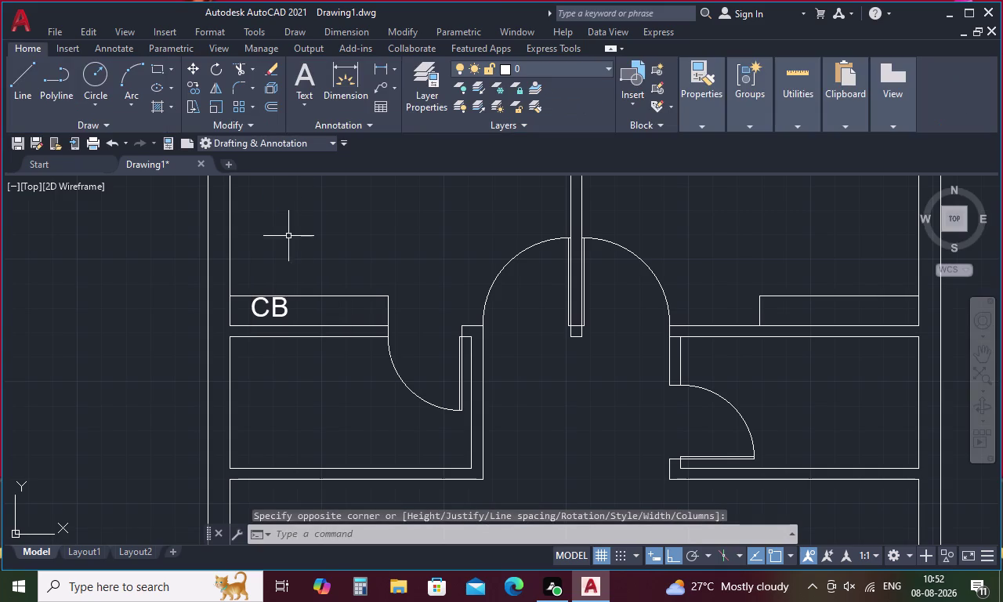
Move the CB label to the middle of the left ledge.
click(273, 303)
right_click(274, 304)
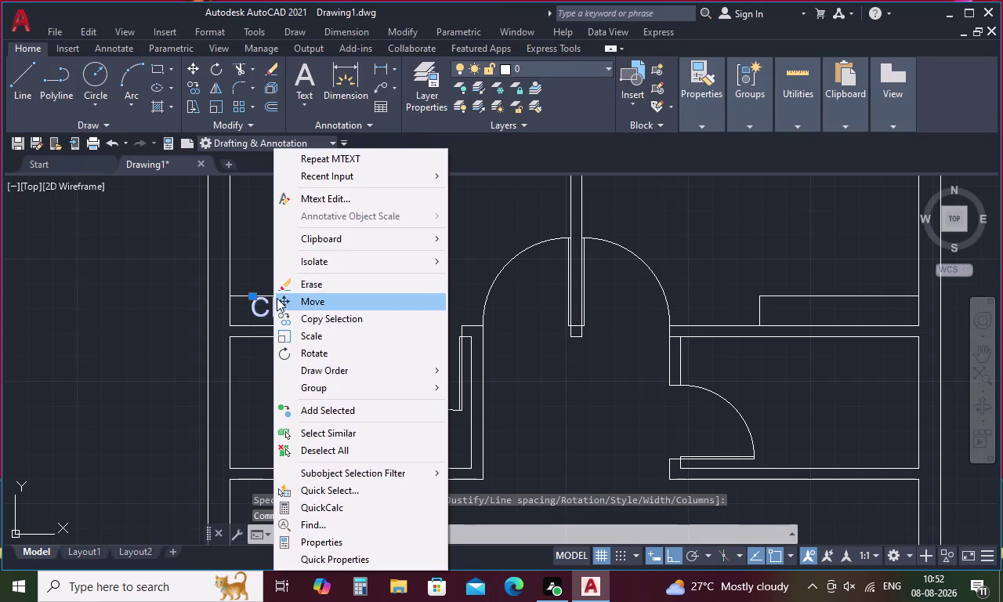
click(282, 297)
click(275, 306)
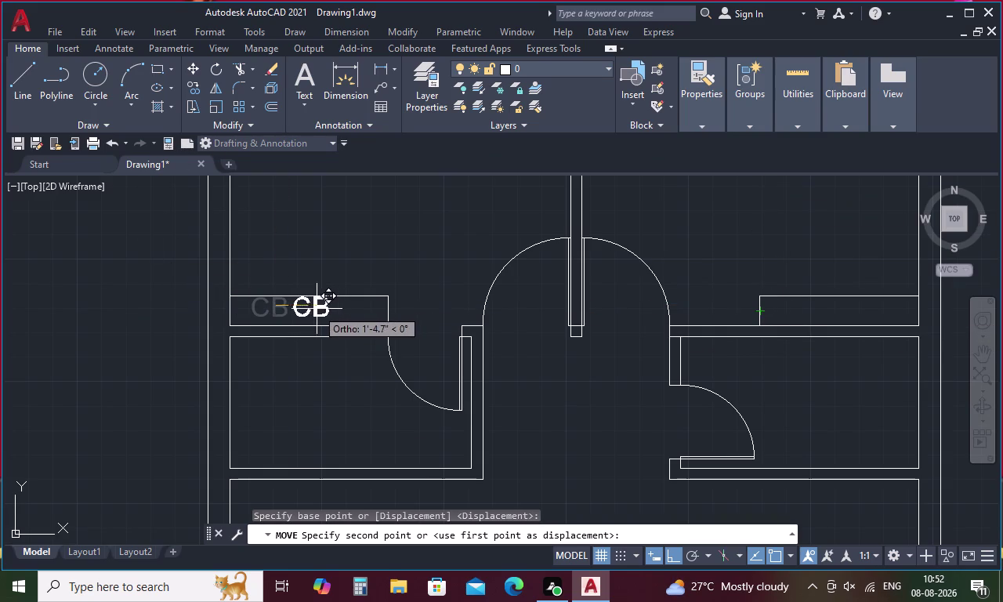
key(F8)
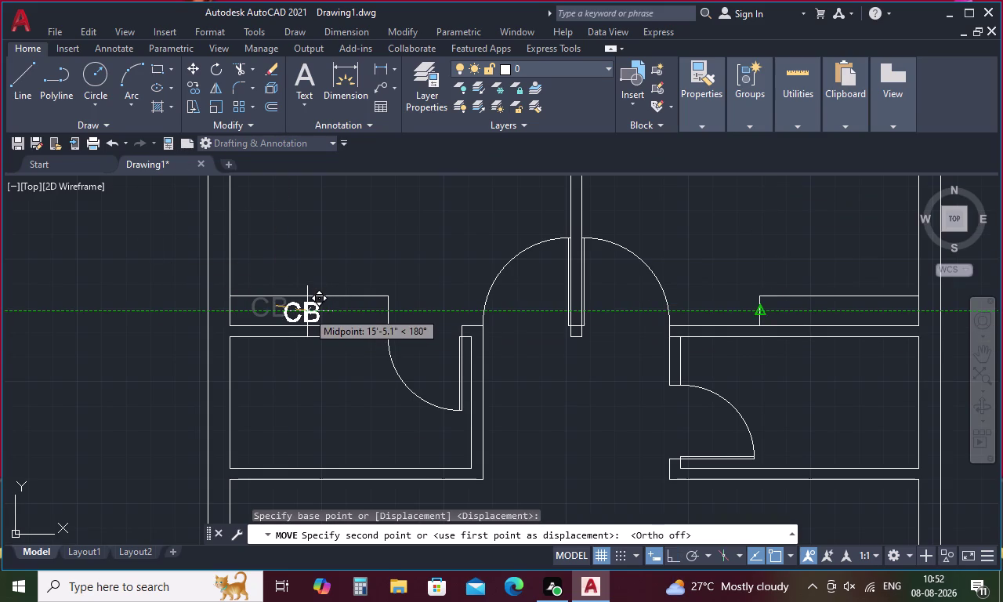
click(308, 311)
Paste a copy of the CB label onto the right ledge.
click(312, 310)
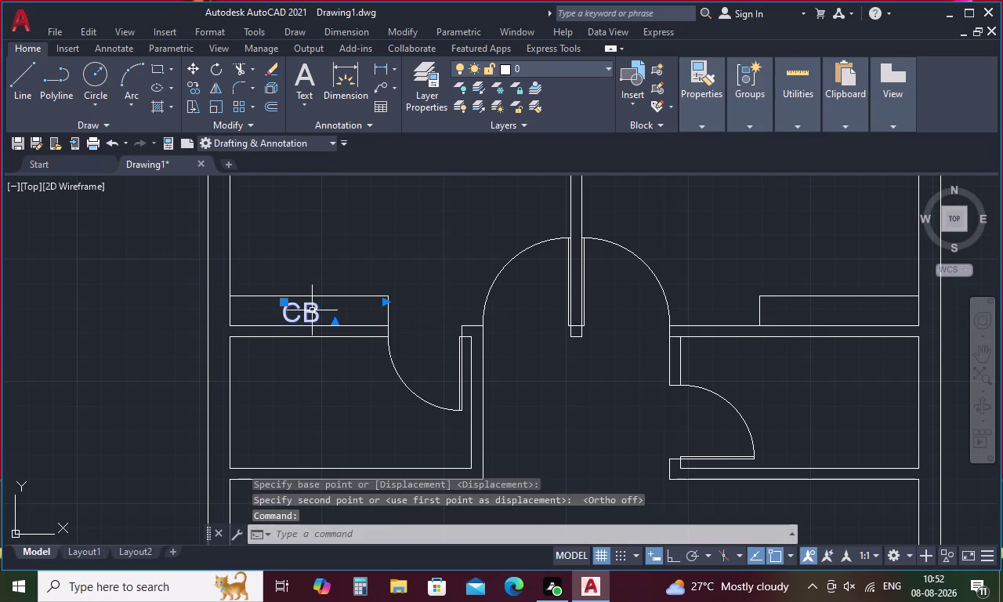
key(ctrl+c)
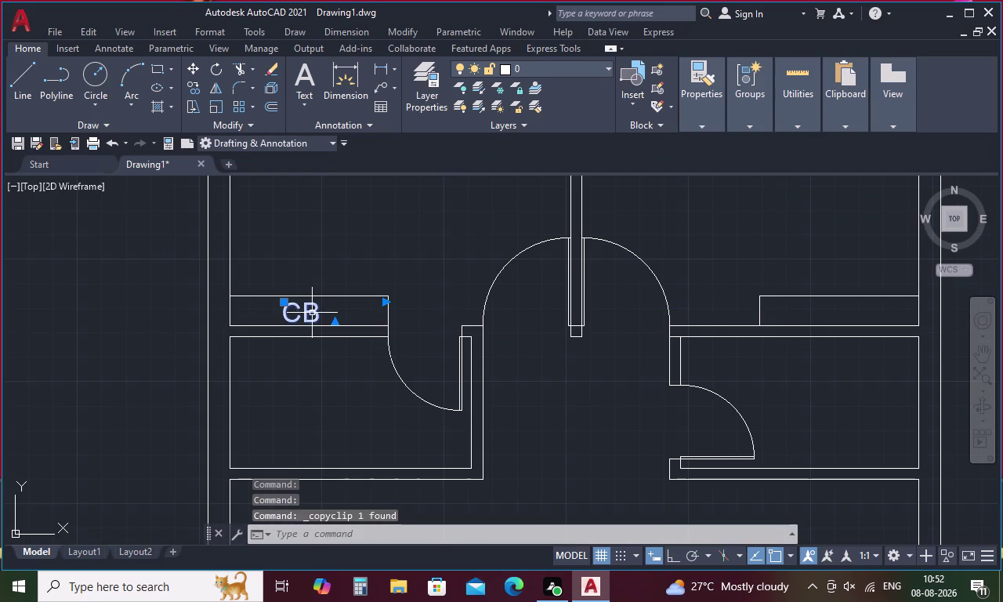
key(ctrl+v)
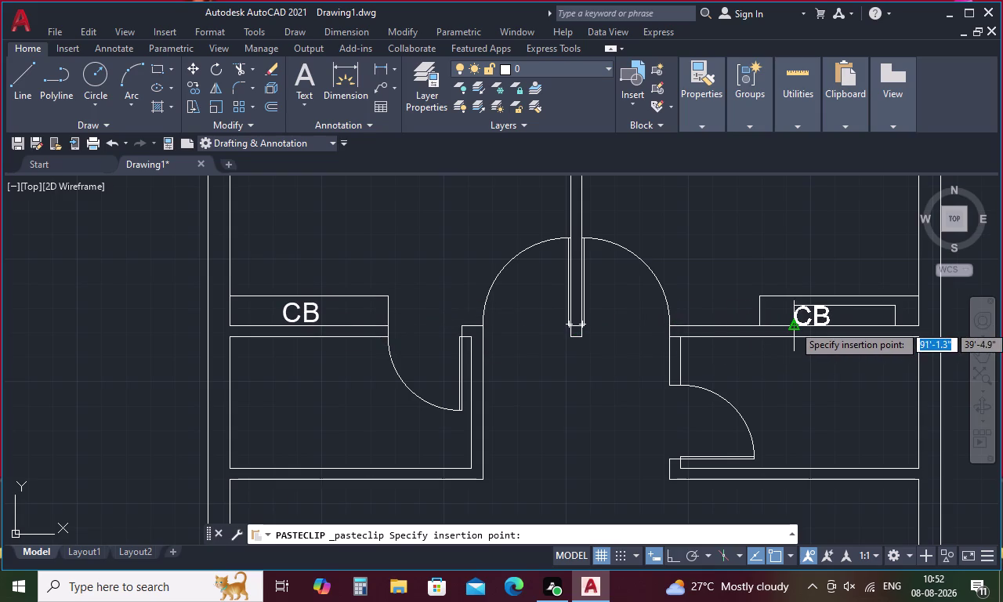
scroll(up, 3)
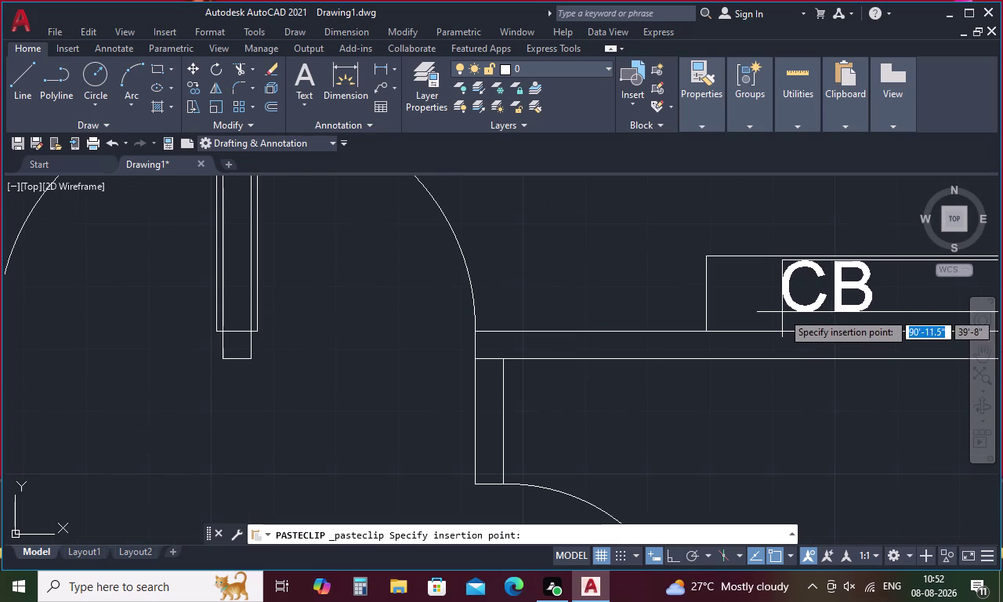
click(780, 317)
scroll(down, 3)
middle_drag(780, 317, 650, 330)
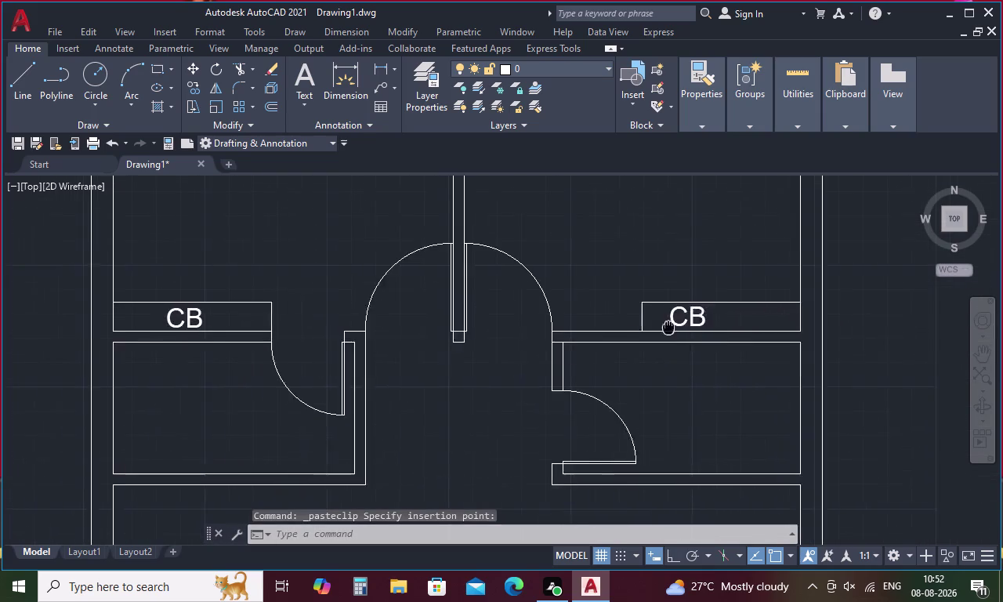
middle_drag(650, 330, 645, 331)
scroll(up, 3)
Move the copied CB label to the centre of the right ledge.
click(652, 320)
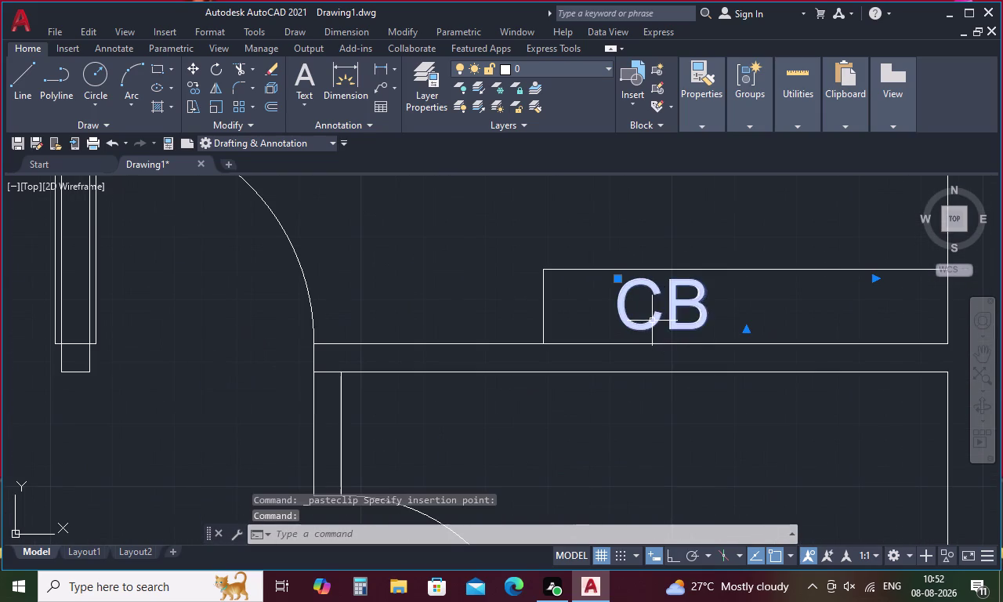
right_click(652, 320)
click(687, 297)
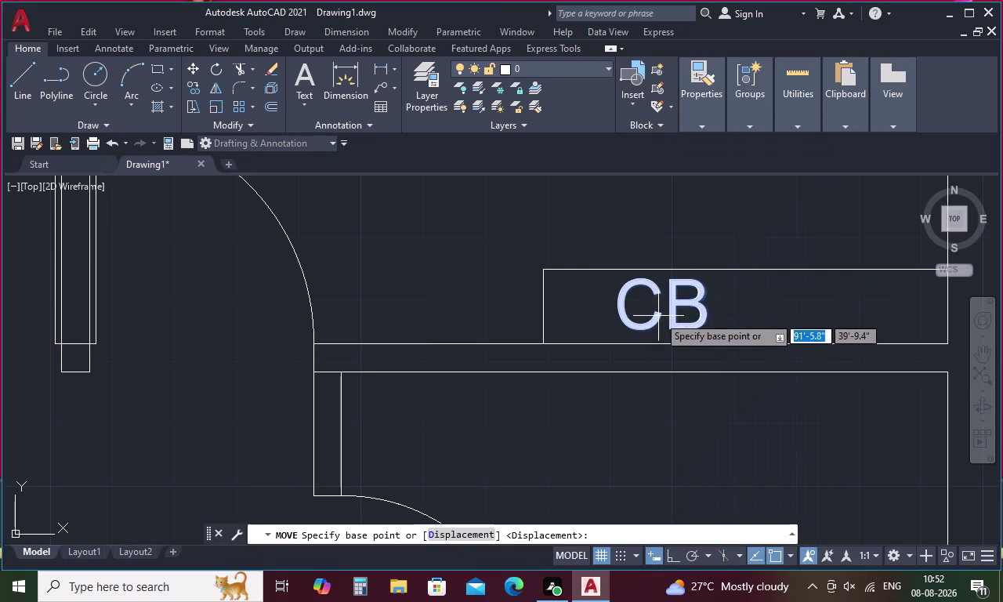
click(658, 316)
click(700, 316)
scroll(down, 3)
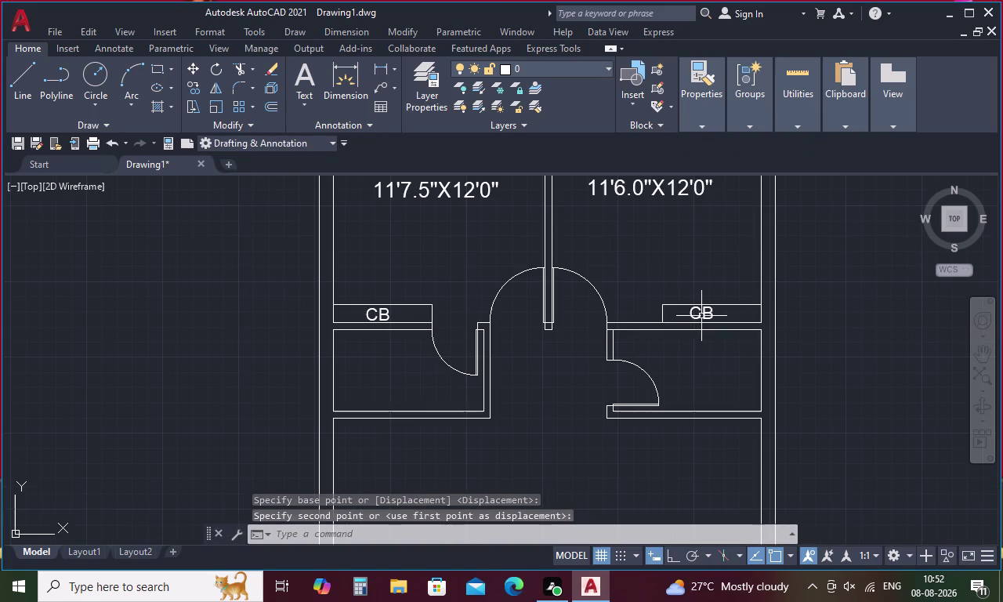
scroll(down, 3)
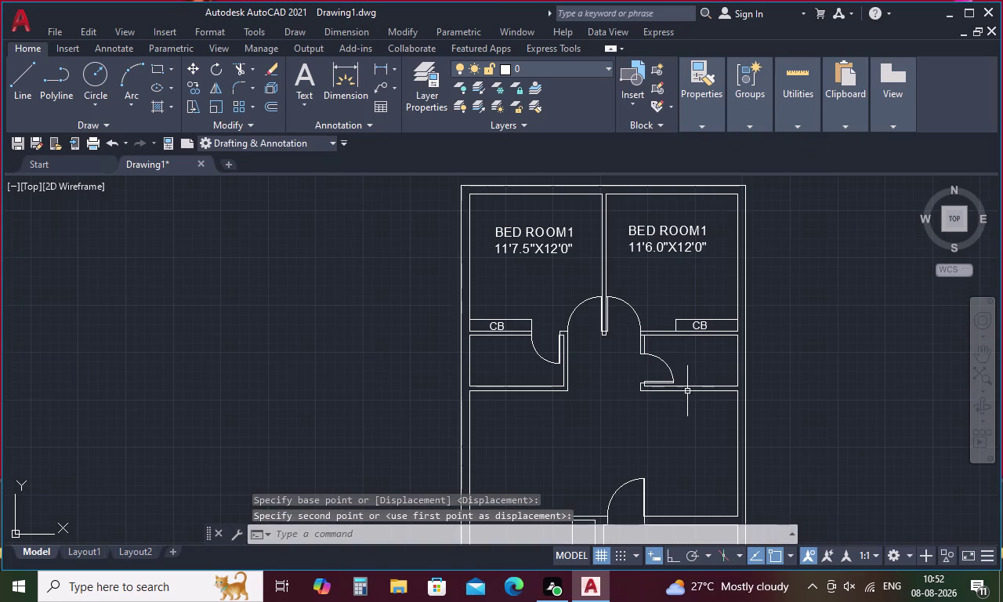
middle_drag(688, 392, 658, 313)
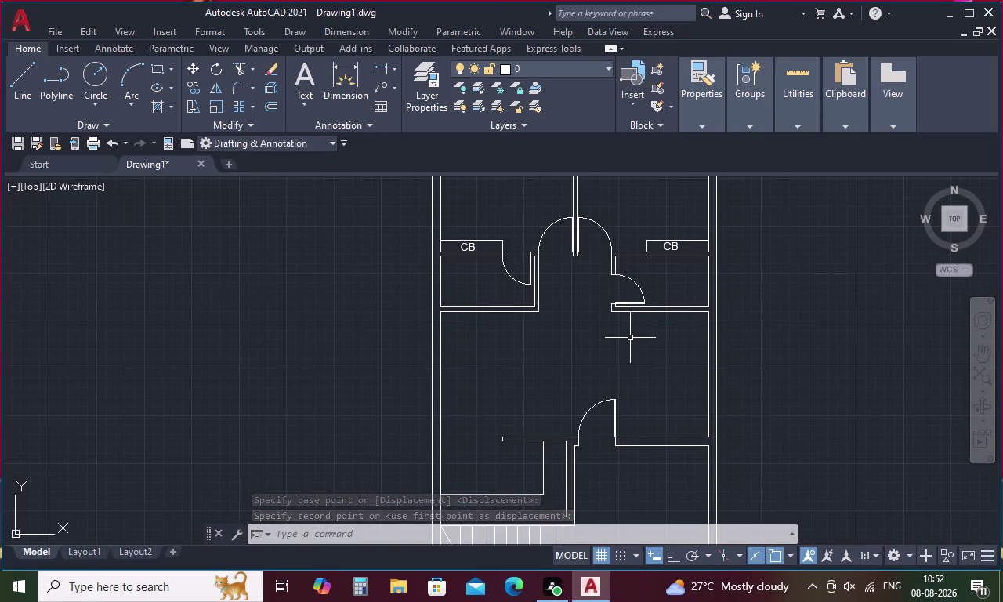
key(ctrl+v)
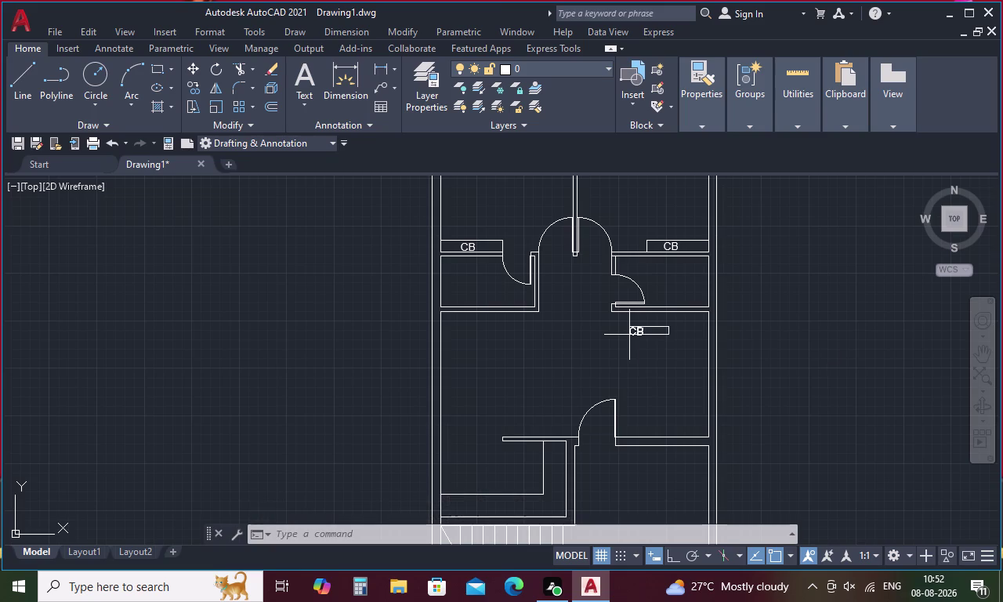
Place the copied CB label in the left small room and erase its old text.
click(459, 276)
double_click(466, 271)
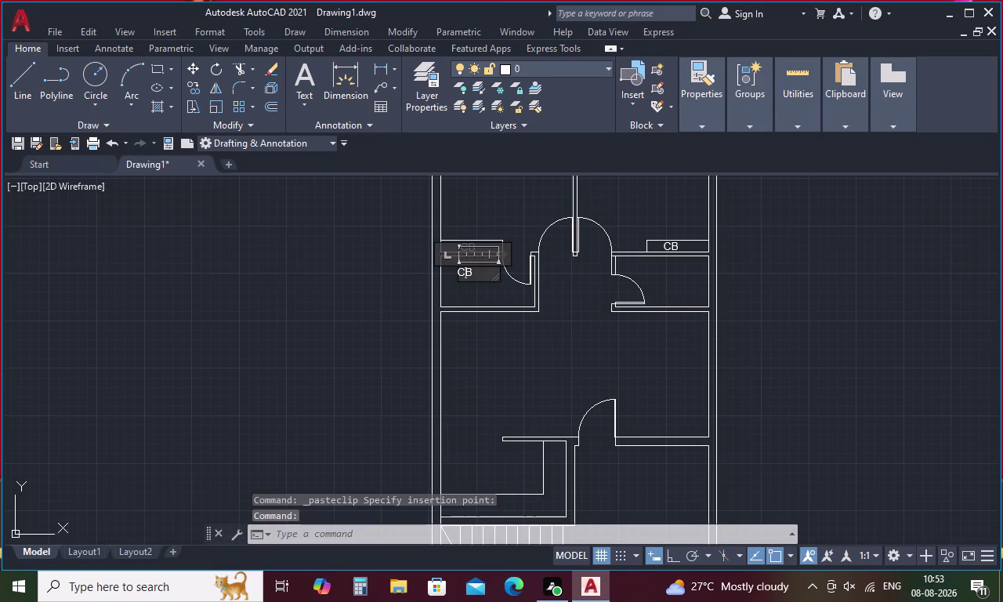
click(481, 274)
key(BackSpace)
key(BackSpace)
key(BackSpace)
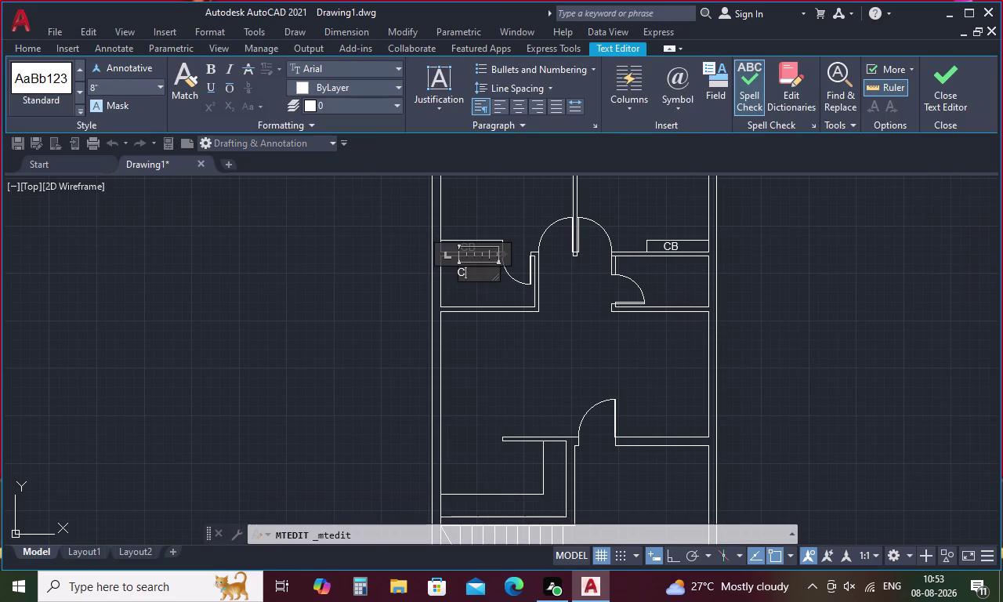
Write TOILET with size 8'3"X4'6" on a second line, then select the label.
text(TOI)
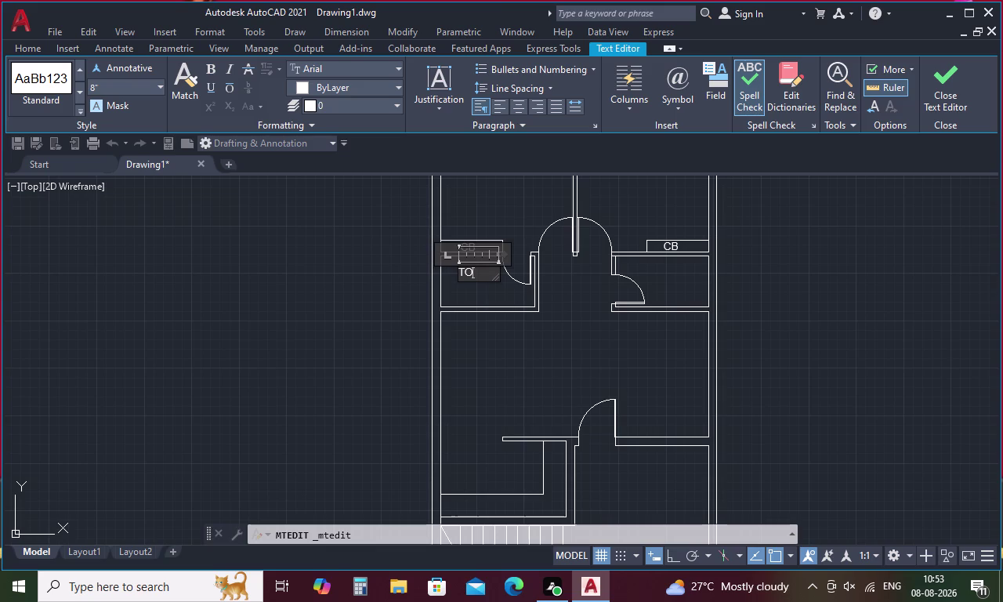
text(LET)
key(Return)
text(8')
text(3")
key(x)
key(4)
text('6")
click(483, 328)
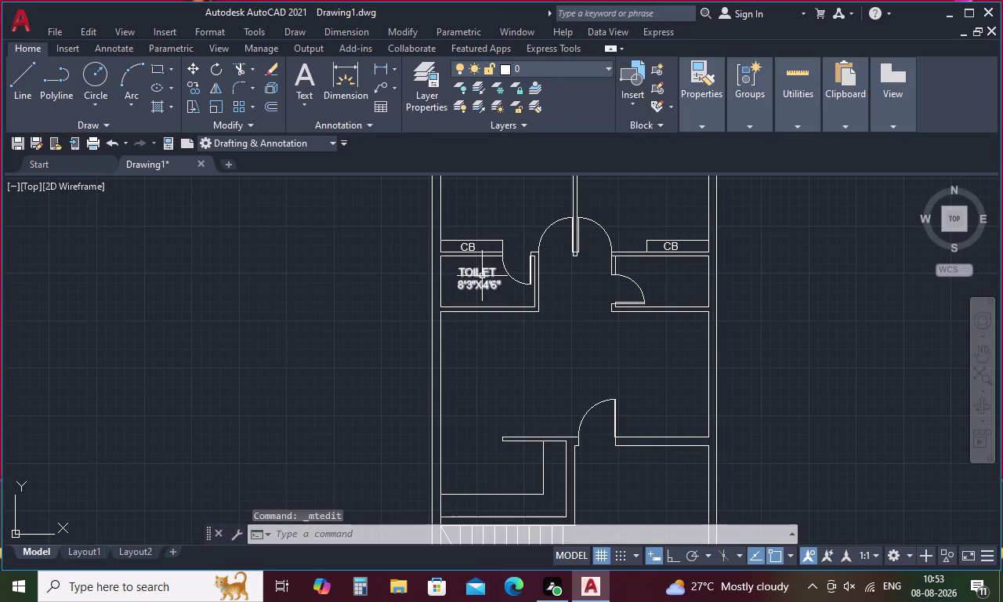
scroll(down, 3)
scroll(up, 3)
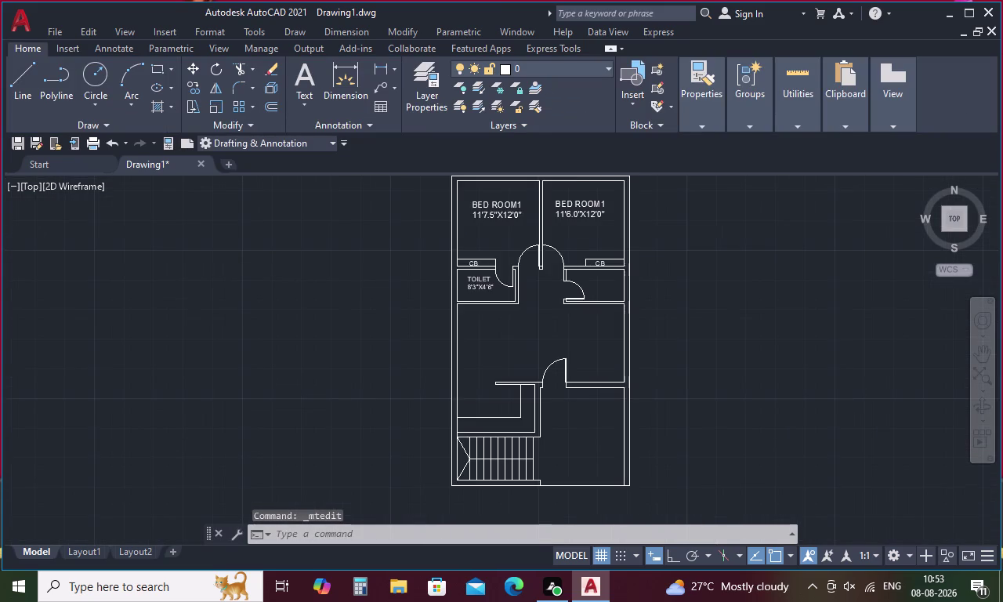
click(478, 279)
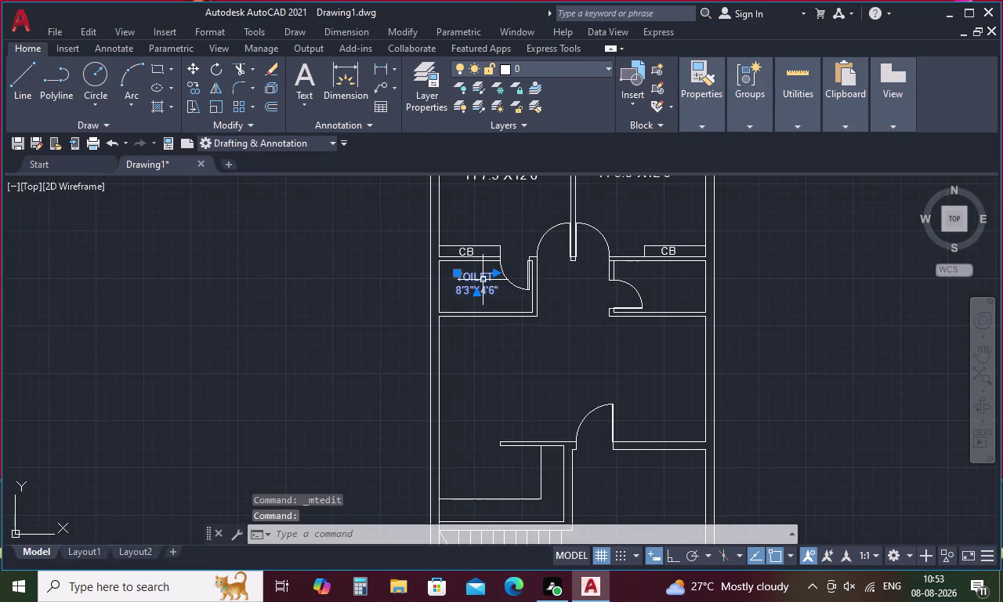
Copy the TOILET label into the right small room and move it to the room's centre.
key(ctrl+c)
key(ctrl+v)
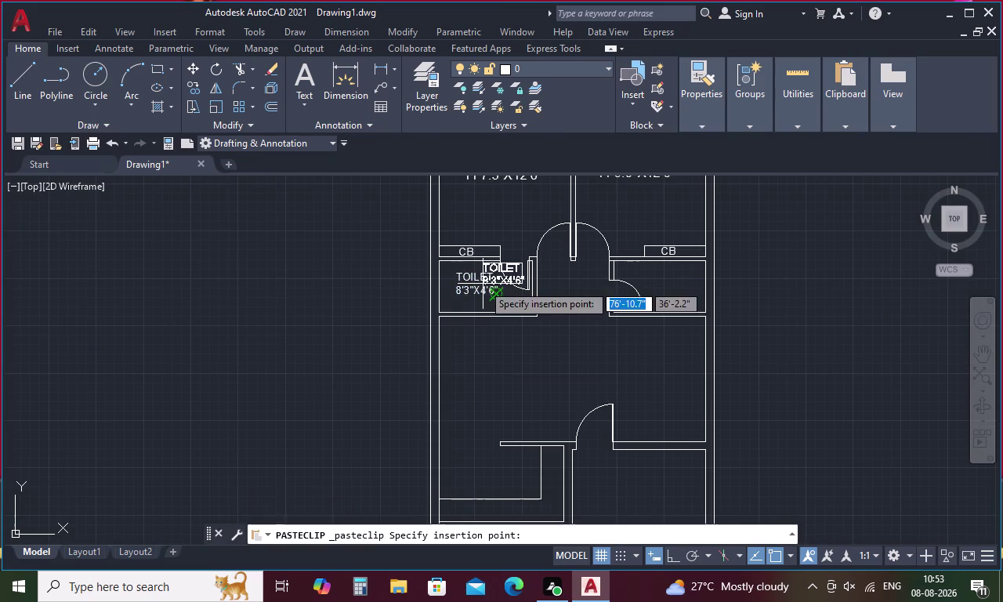
click(645, 292)
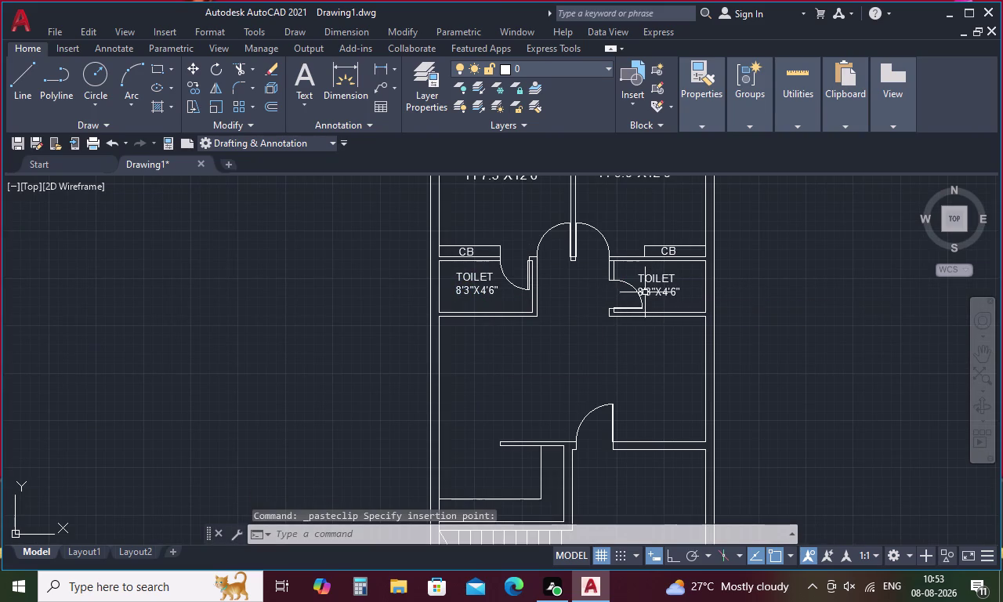
click(654, 292)
right_click(654, 293)
click(676, 301)
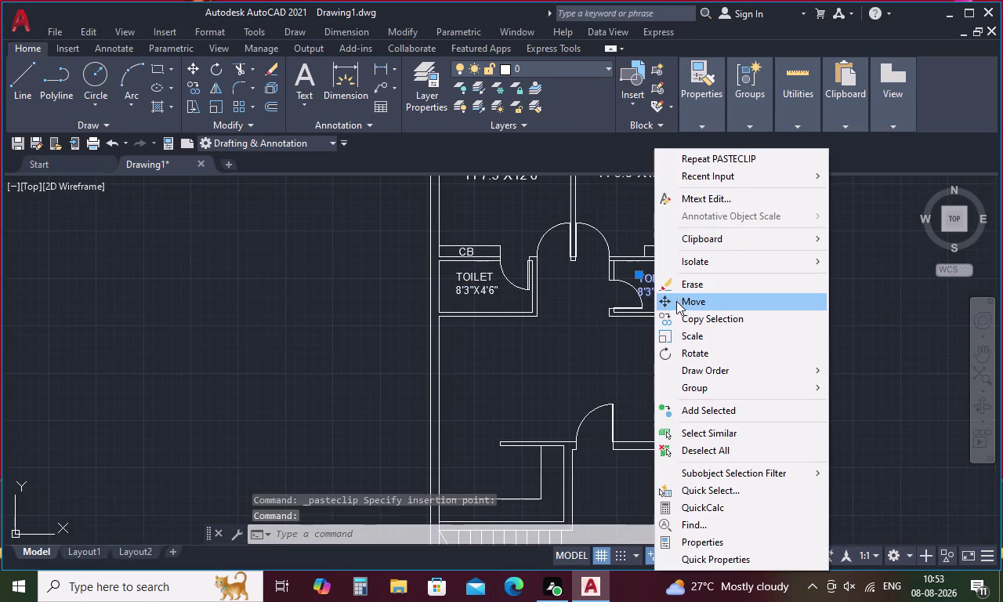
click(664, 295)
scroll(up, 3)
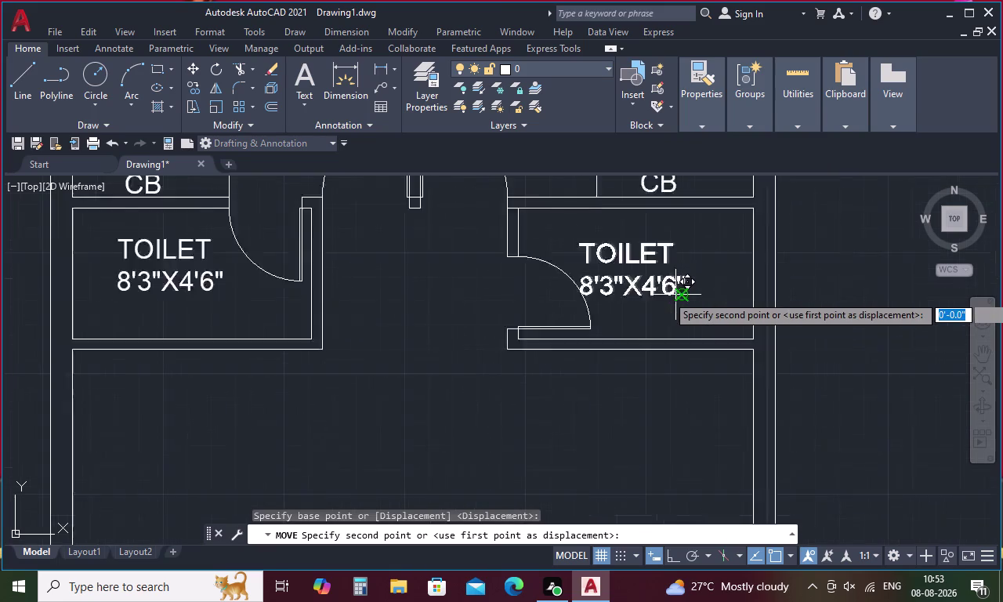
click(726, 293)
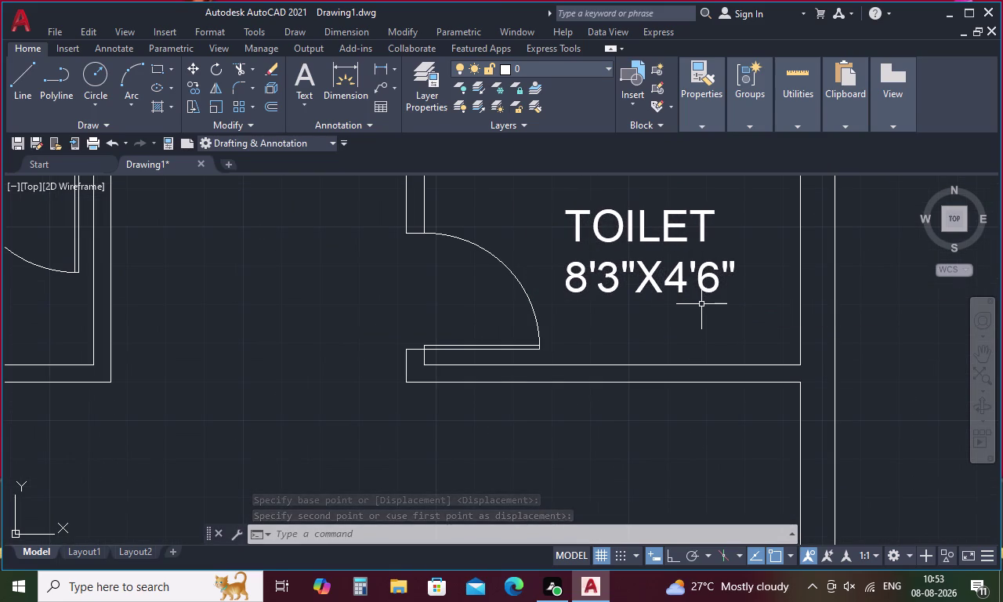
scroll(down, 3)
Number the left toilet label TOILET1.
double_click(392, 284)
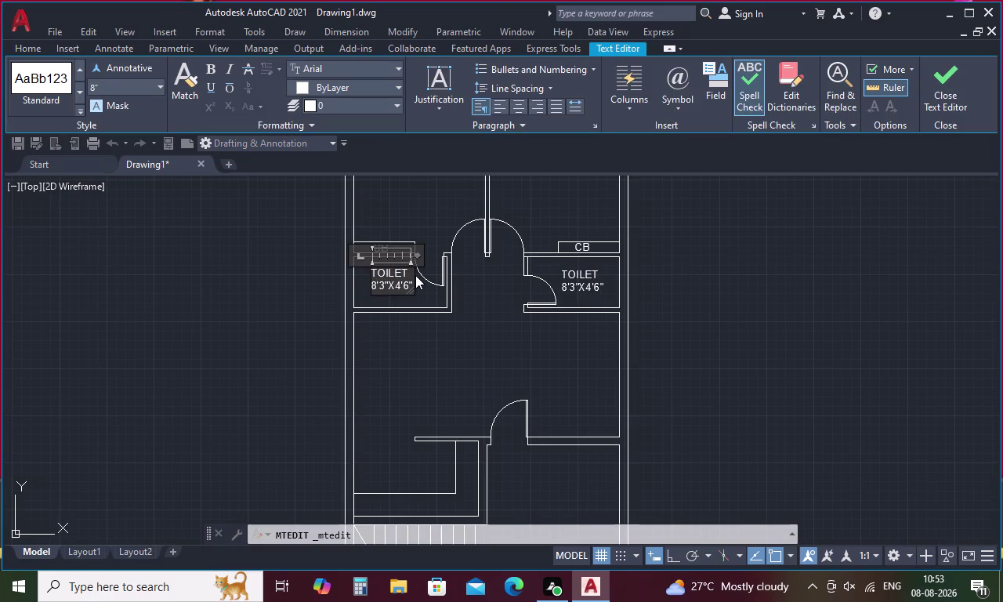
click(410, 271)
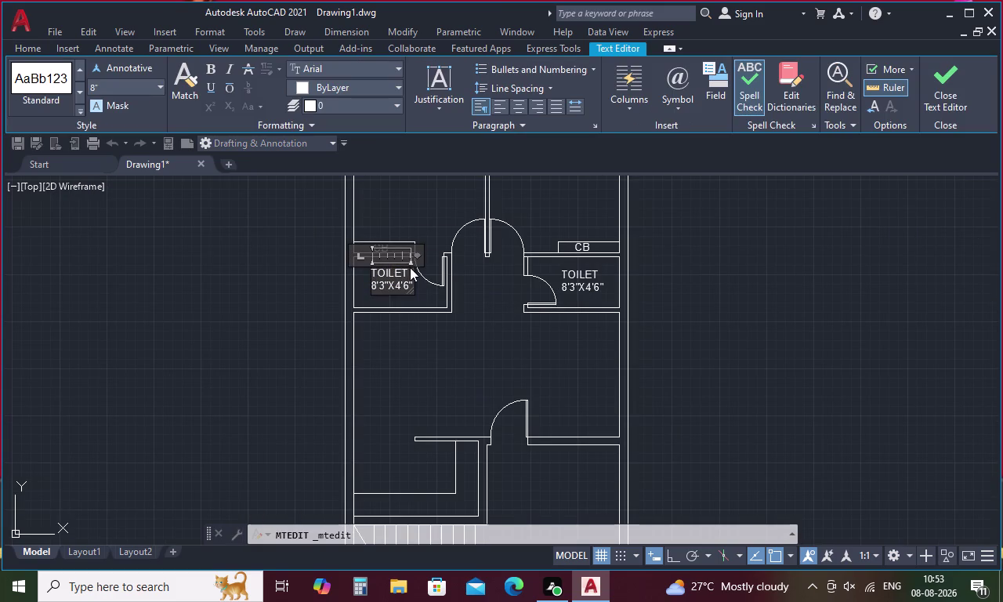
click(407, 275)
key(1)
Number the right toilet label TOILET2.
double_click(580, 269)
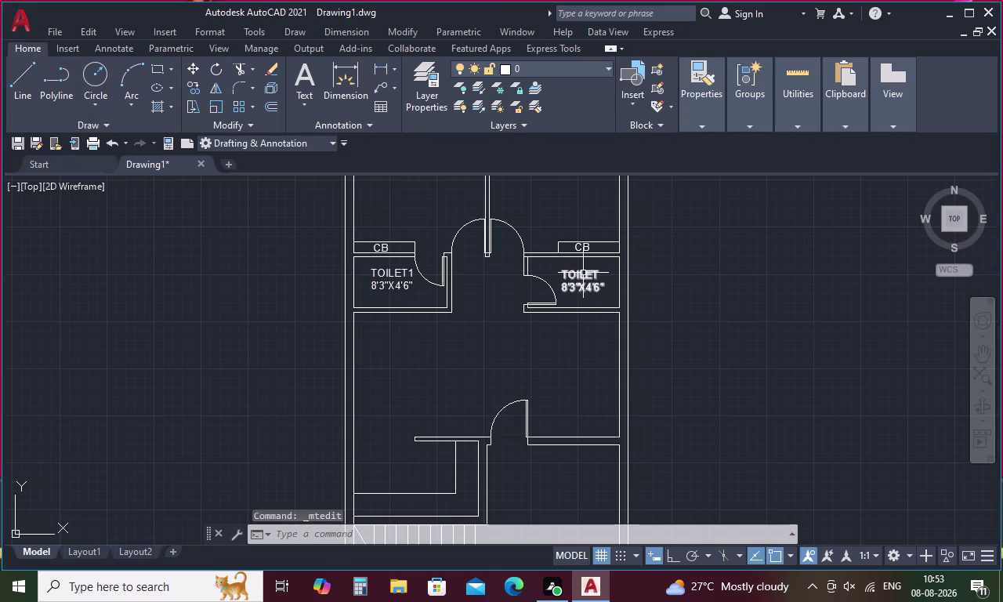
double_click(583, 273)
click(598, 276)
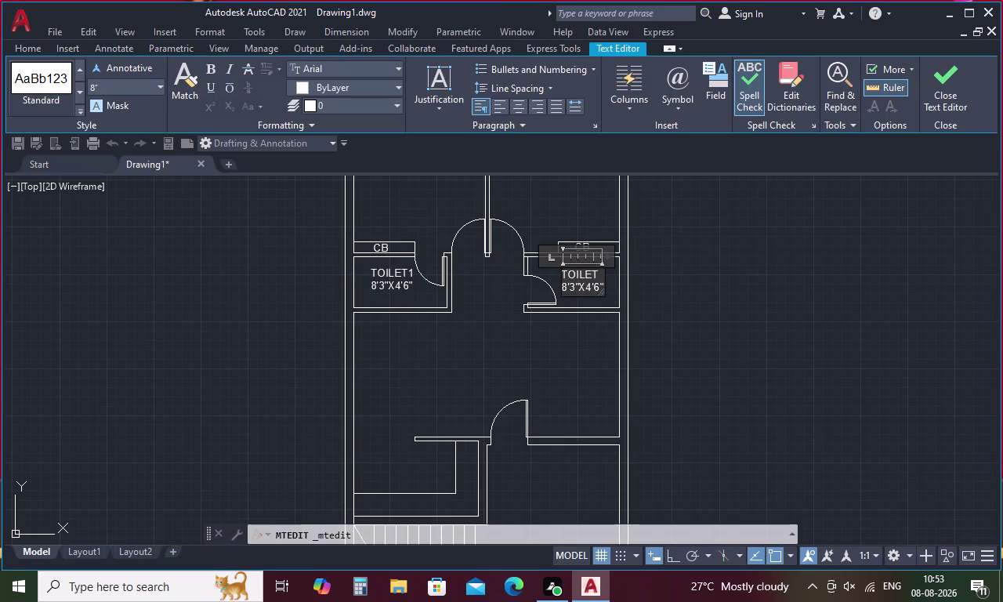
key(2)
scroll(down, 3)
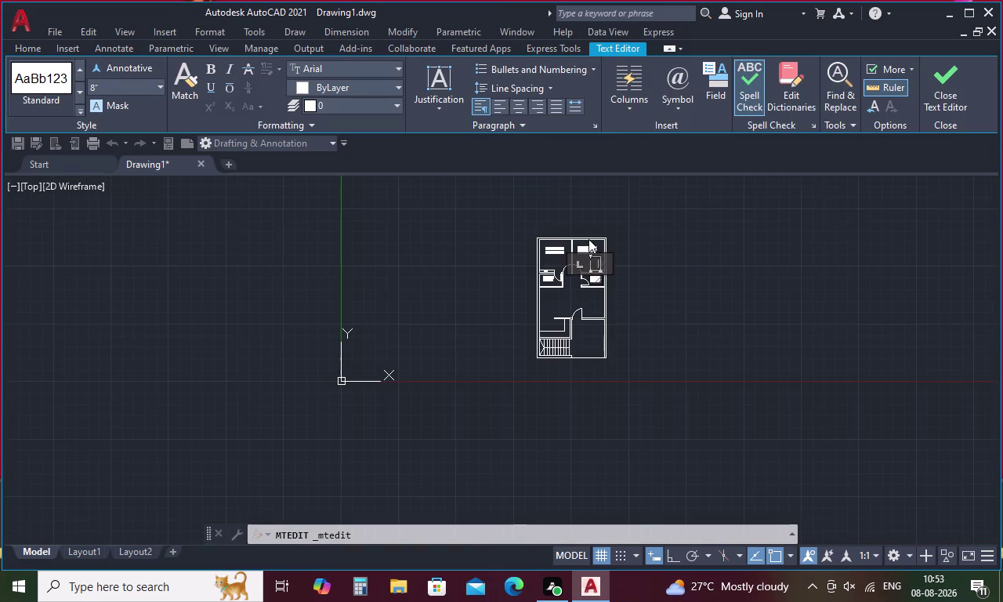
scroll(up, 3)
double_click(625, 333)
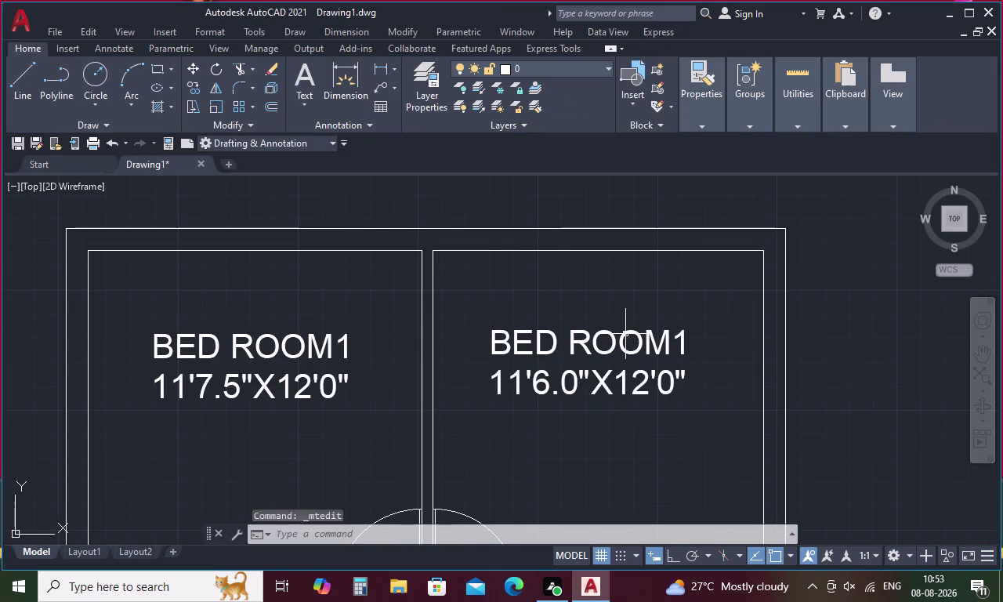
Change the right bedroom label from BED ROOM1 to BED ROOM2.
double_click(640, 333)
click(689, 342)
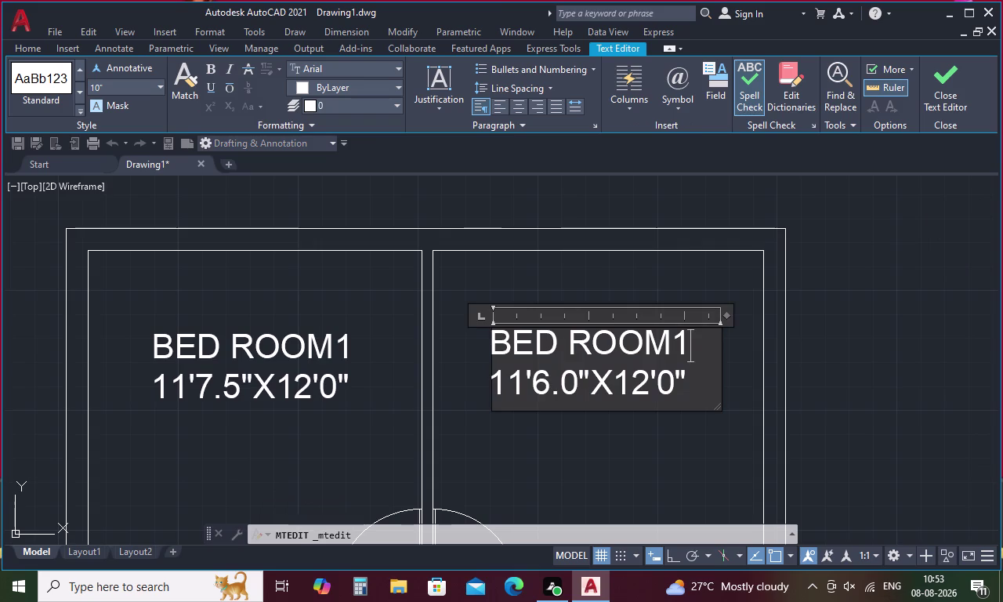
key(BackSpace)
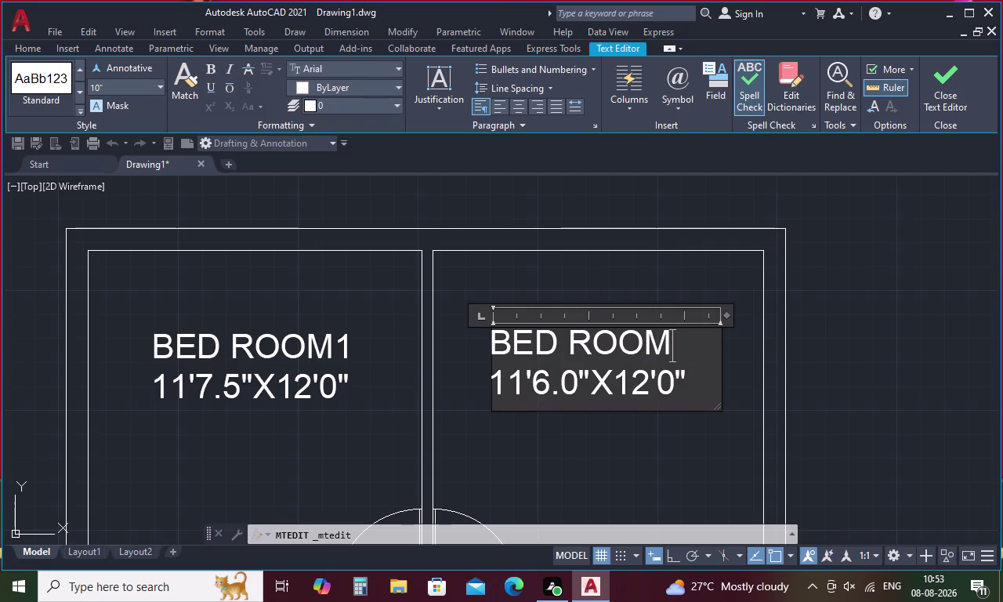
key(2)
scroll(down, 3)
middle_drag(654, 342, 620, 278)
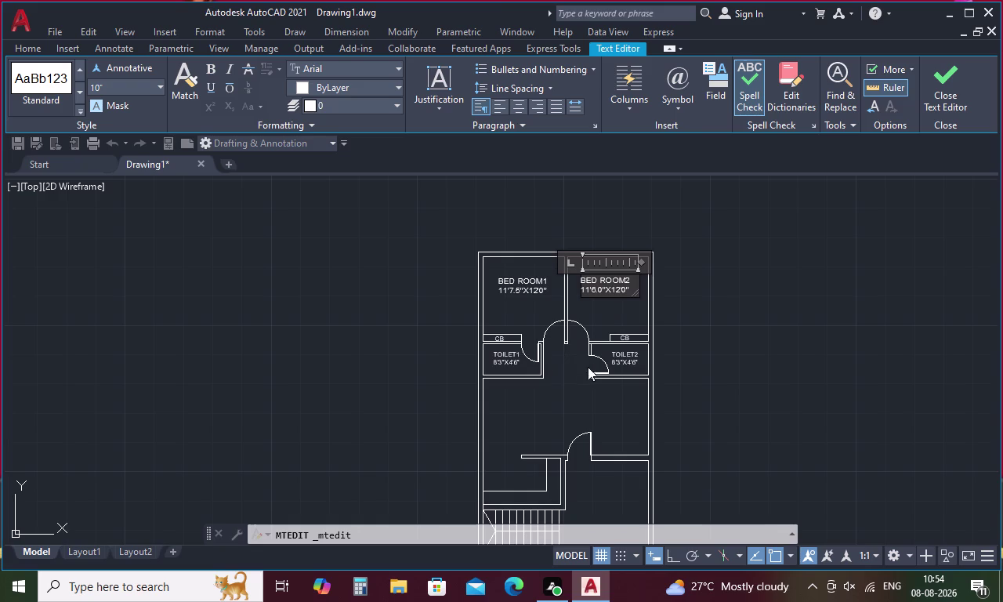
middle_drag(607, 370, 593, 312)
scroll(up, 3)
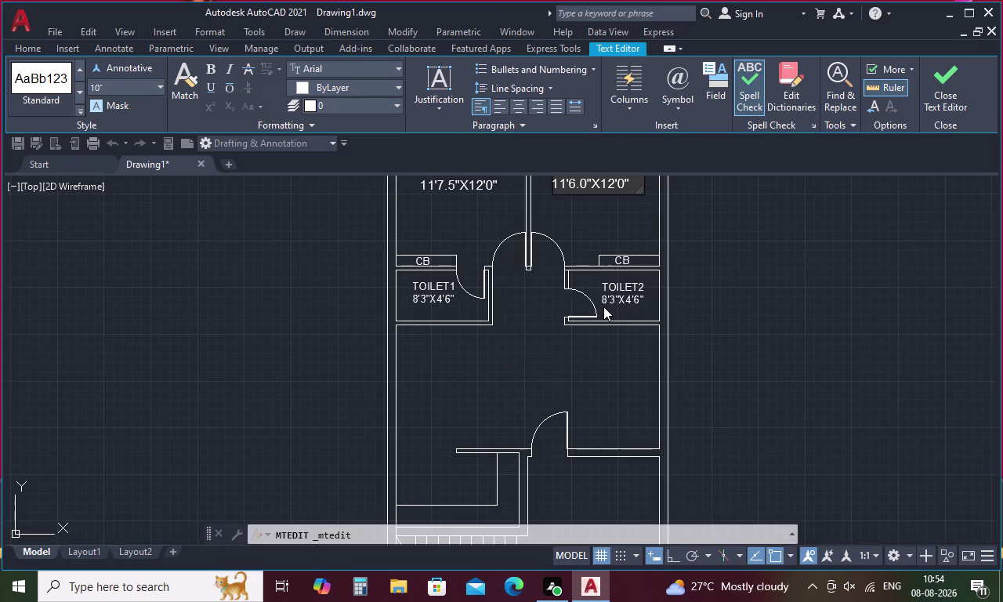
scroll(up, 3)
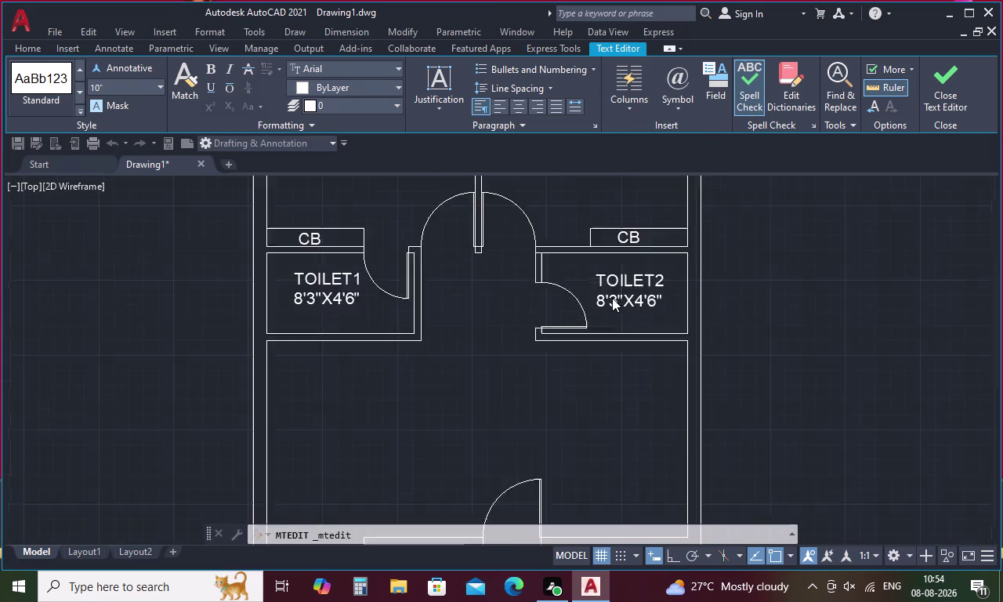
scroll(up, 3)
double_click(613, 298)
Edit the TOILET2 width inches from 3" to 1.5", giving 8'1.5"X4'6".
click(614, 299)
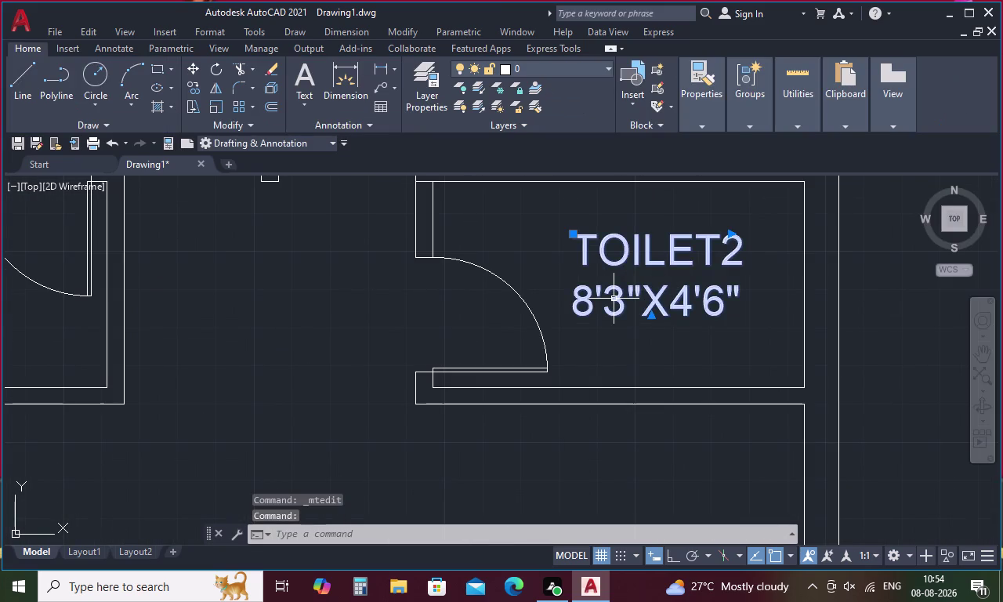
click(614, 299)
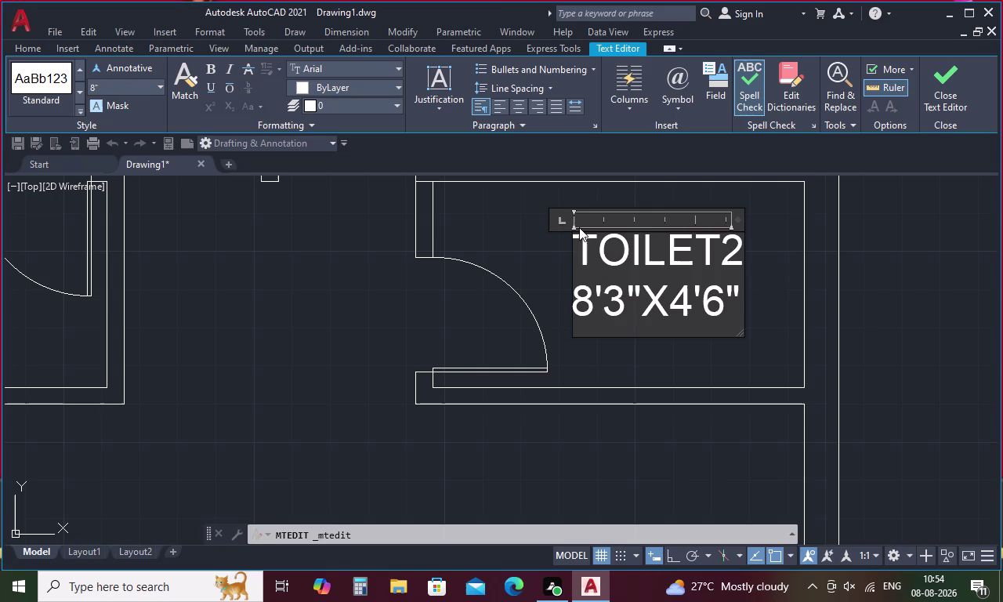
key(Right)
key(BackSpace)
key(1)
text(.5)
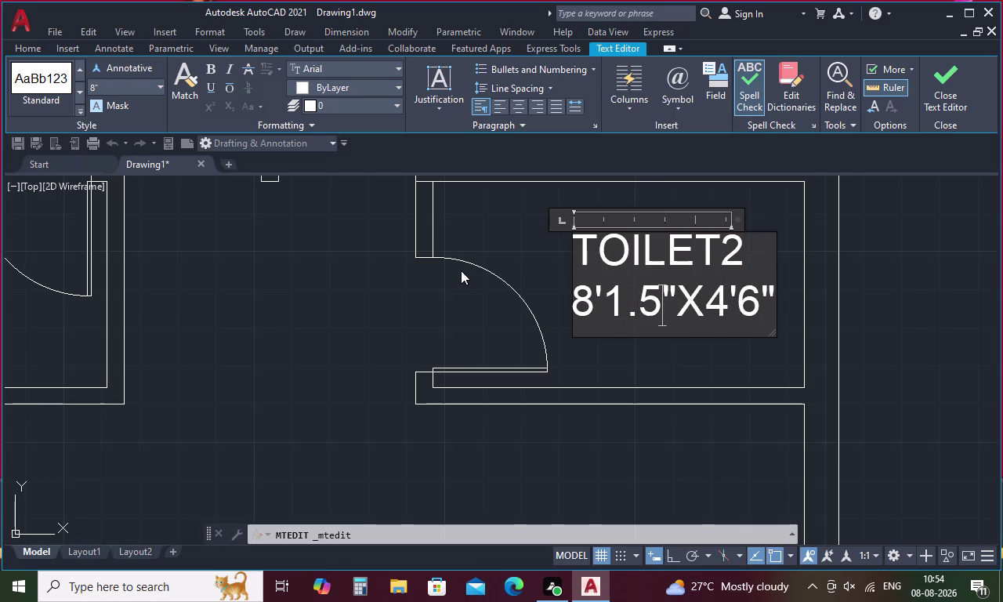
click(481, 222)
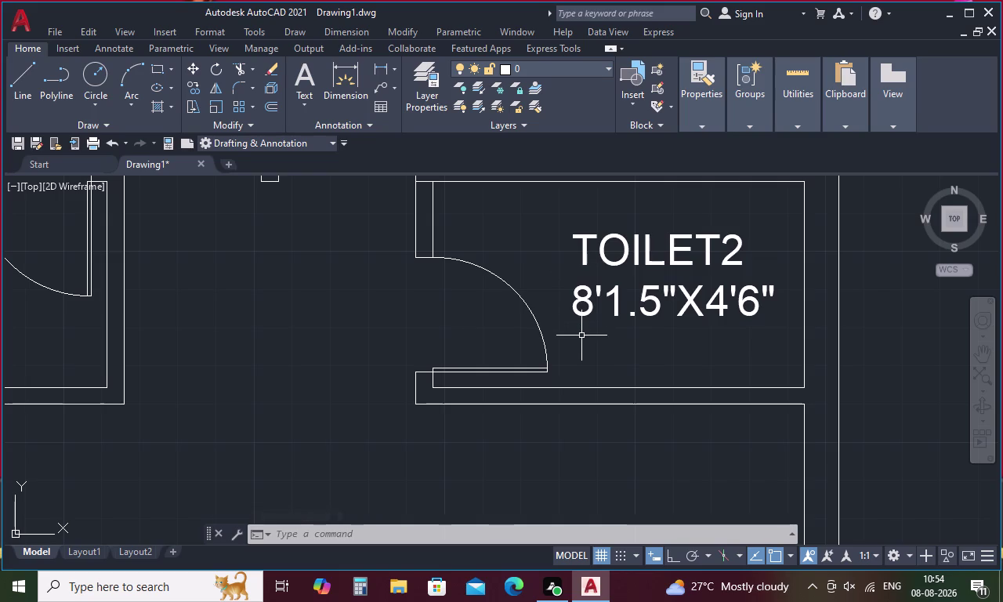
scroll(down, 3)
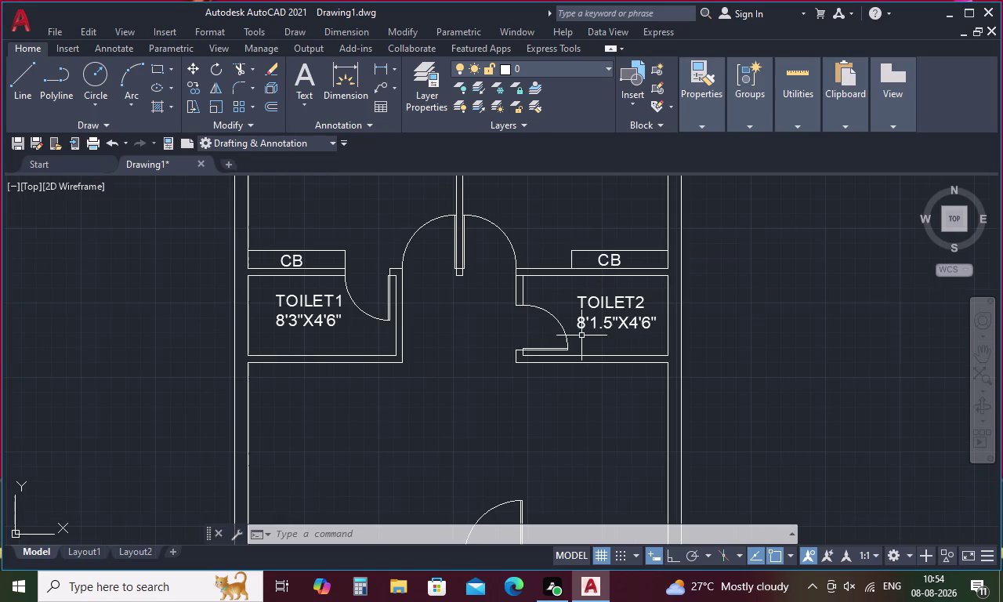
Paste the toilet label into the central room, clear its text and set text height 10.
middle_drag(587, 334, 600, 198)
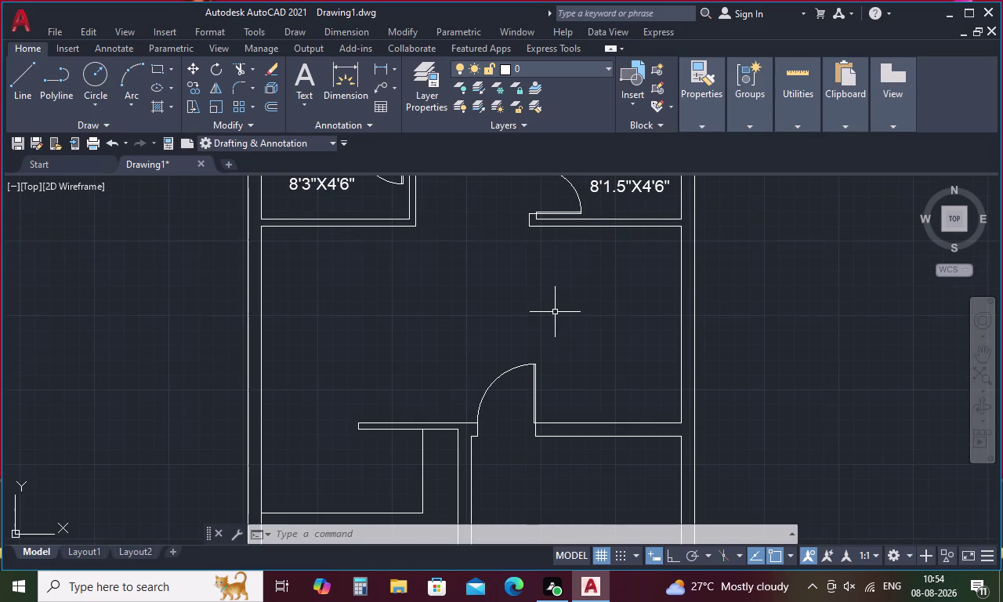
key(ctrl+v)
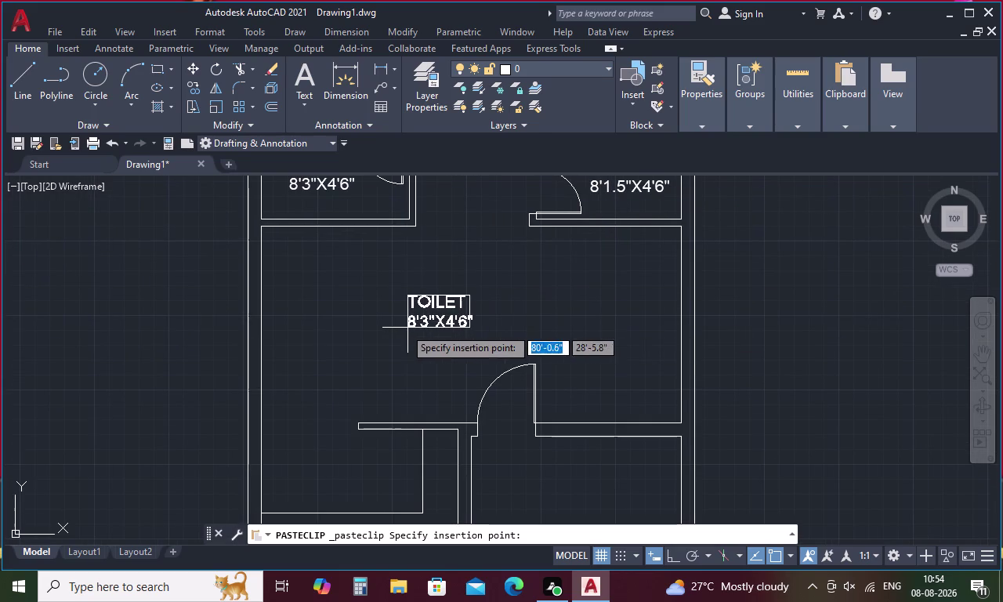
click(315, 325)
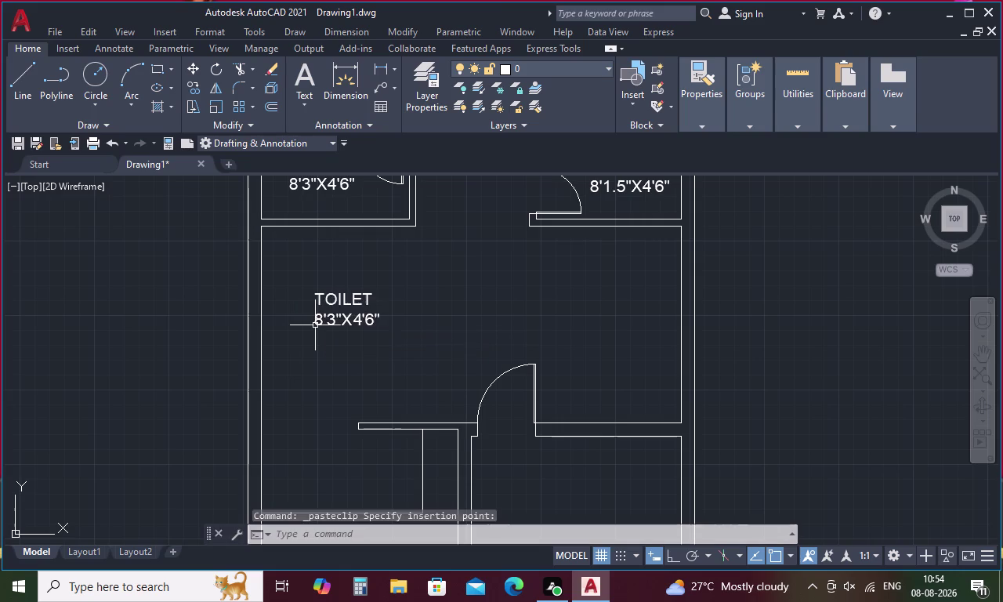
double_click(339, 317)
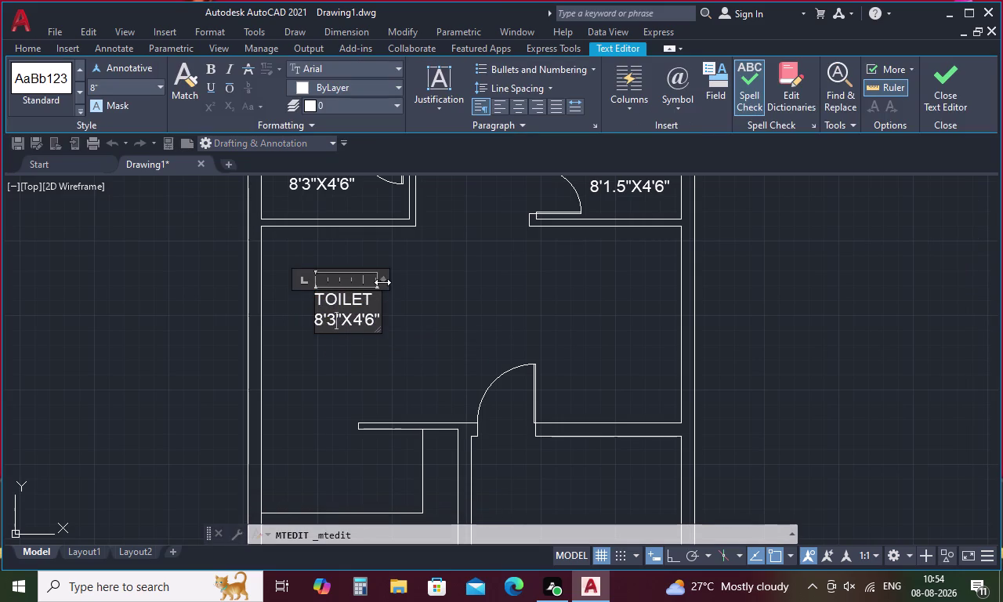
drag(382, 279, 523, 293)
drag(419, 325, 347, 321)
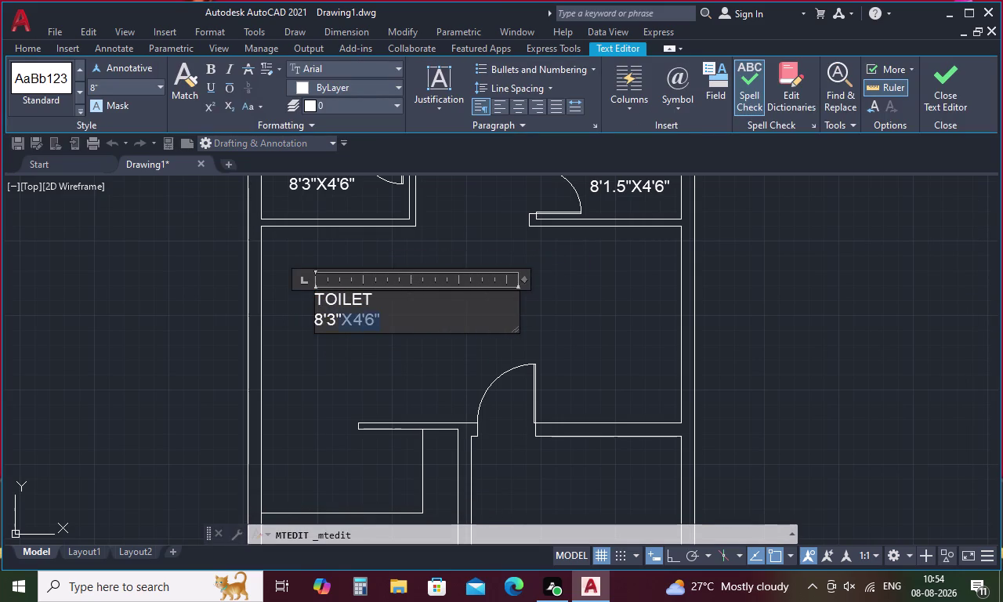
drag(347, 321, 287, 287)
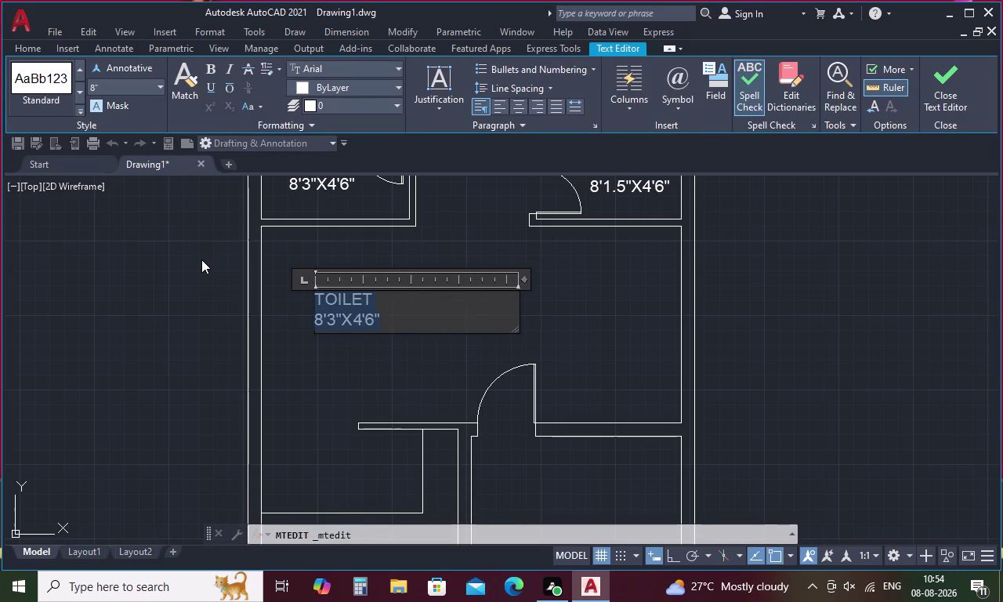
key(BackSpace)
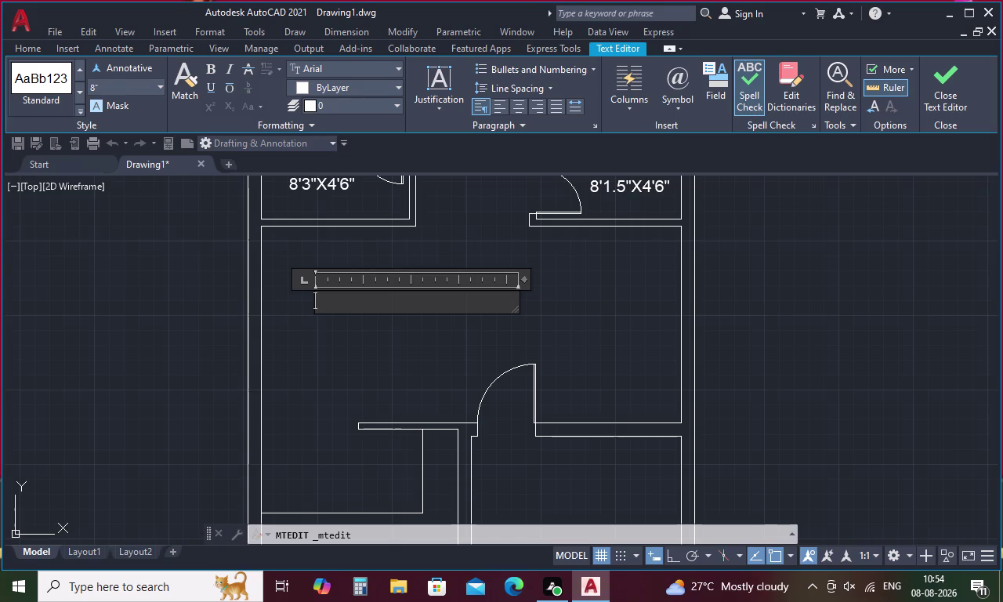
click(105, 91)
key(BackSpace)
key(1)
key(0)
key(Return)
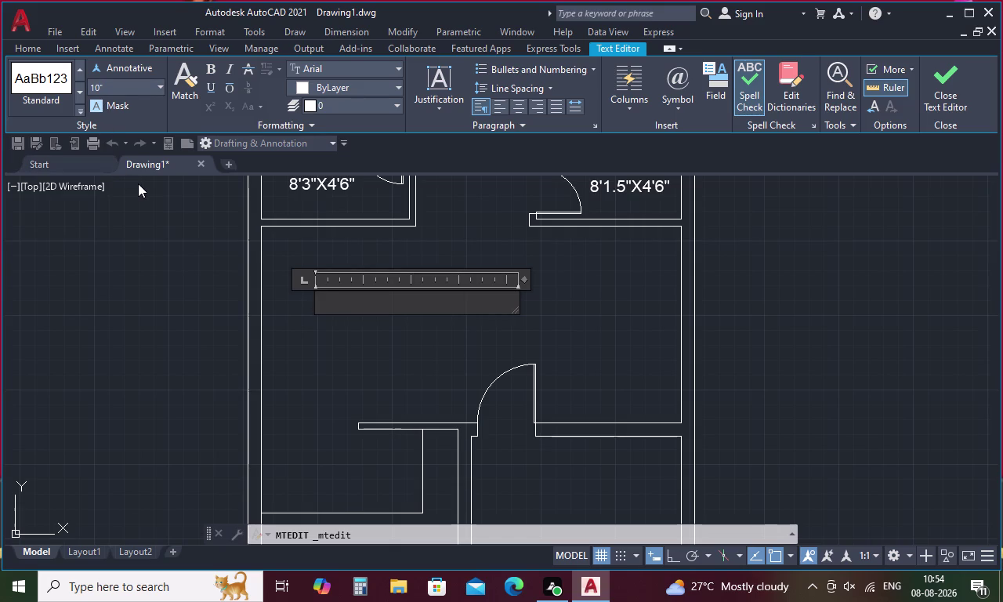
Write DINING with size 8'7.5"X11'0" on a second line.
key(d)
key(i)
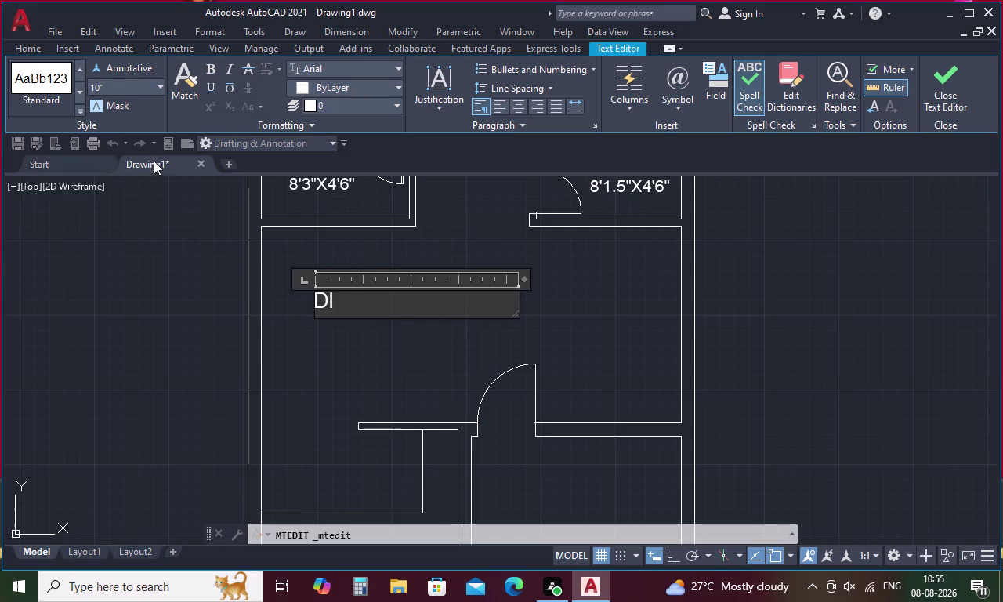
key(n)
text(IN)
key(g)
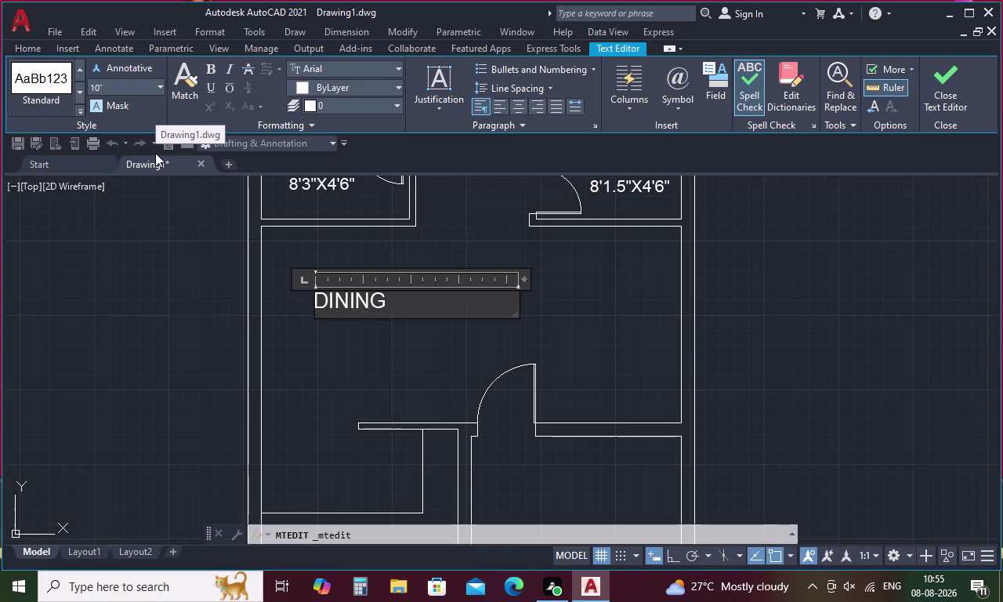
key(Return)
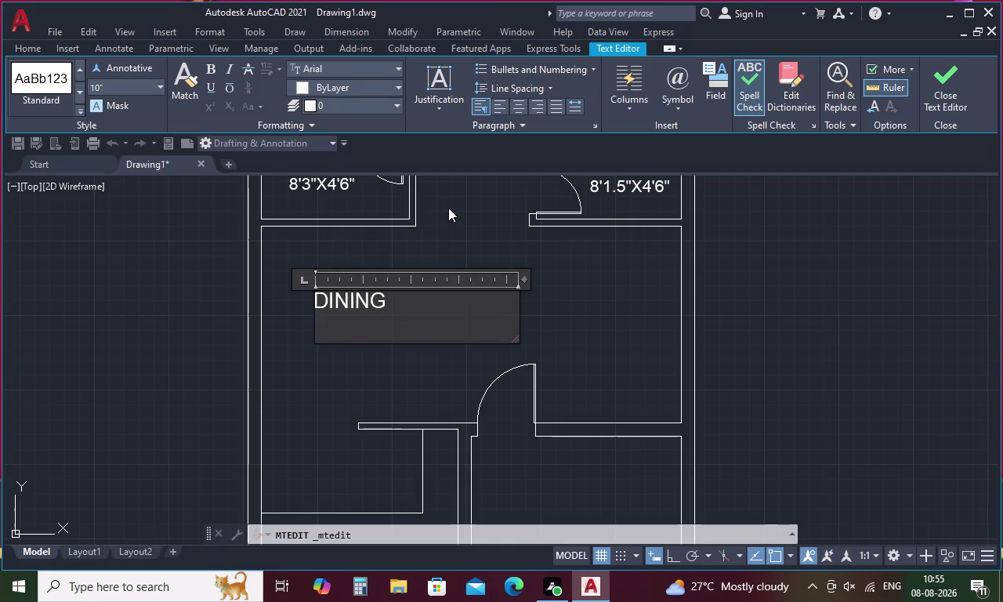
text(8')
text(7.)
key(5)
key(shift+quotedbl)
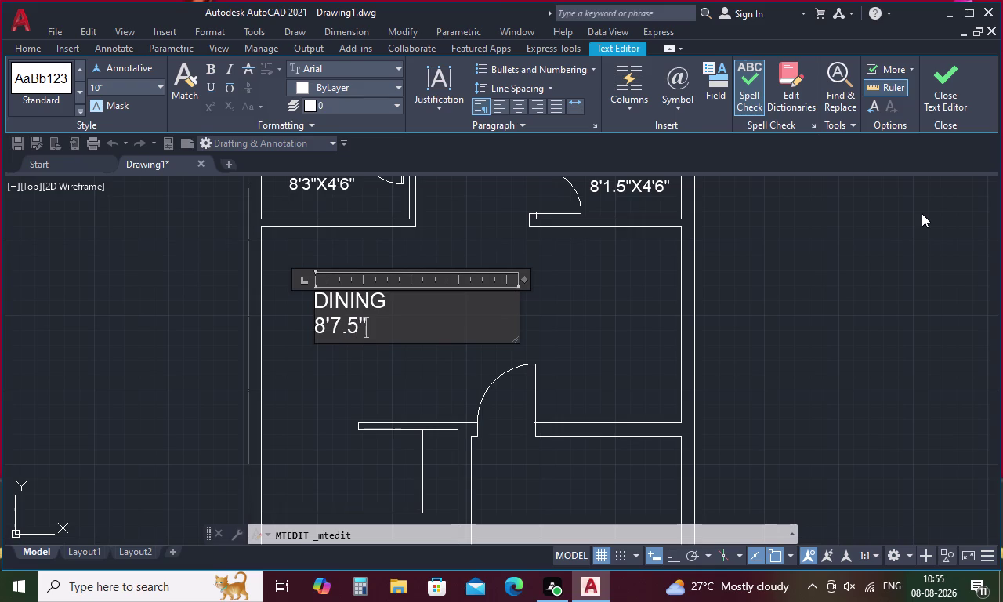
key(x)
text(11)
key(apostrophe)
text(0)
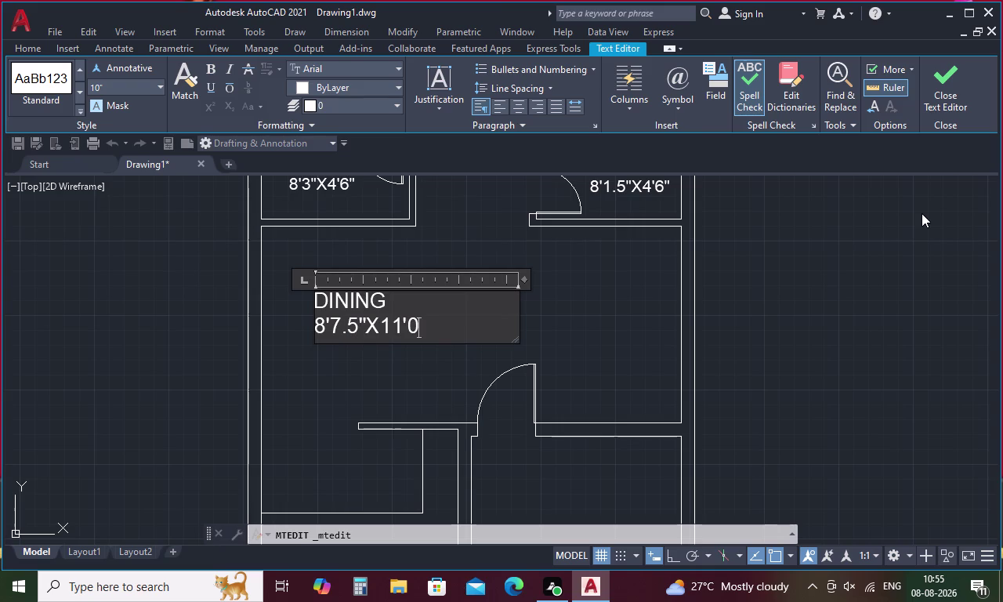
text(")
click(352, 381)
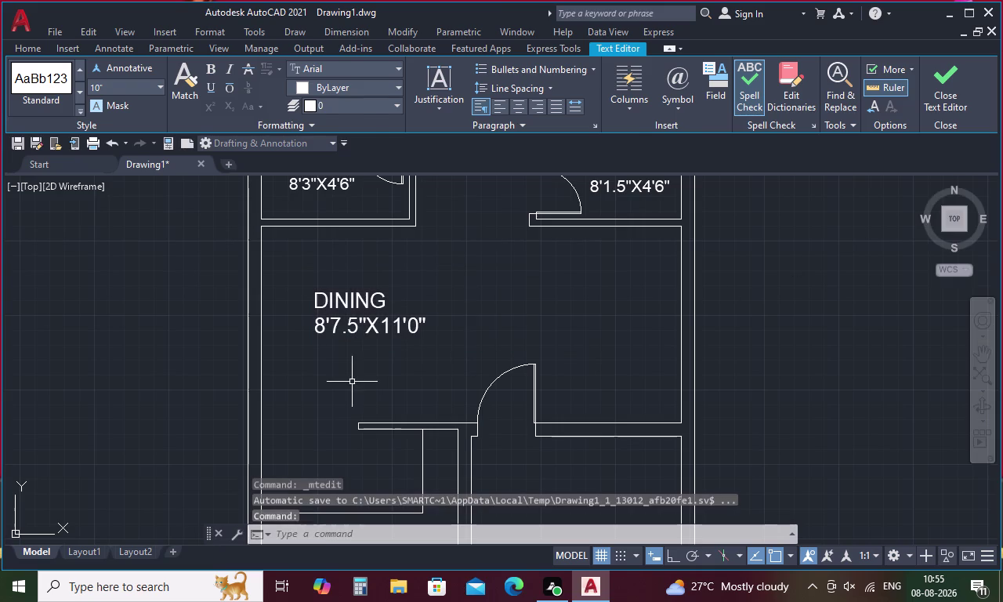
click(340, 307)
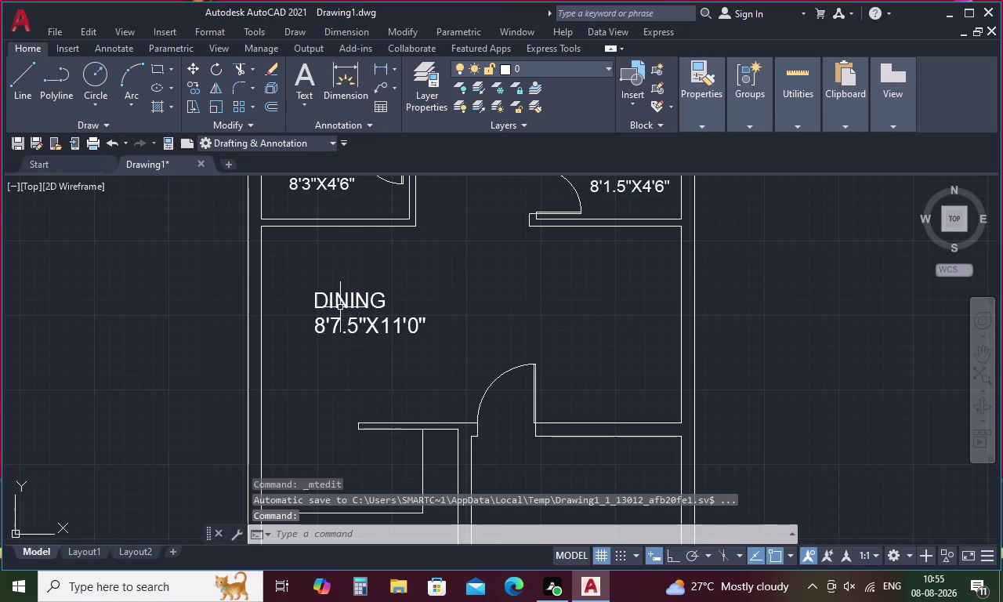
Copy the DINING label into the room on the right and open it for editing.
click(343, 300)
key(Escape)
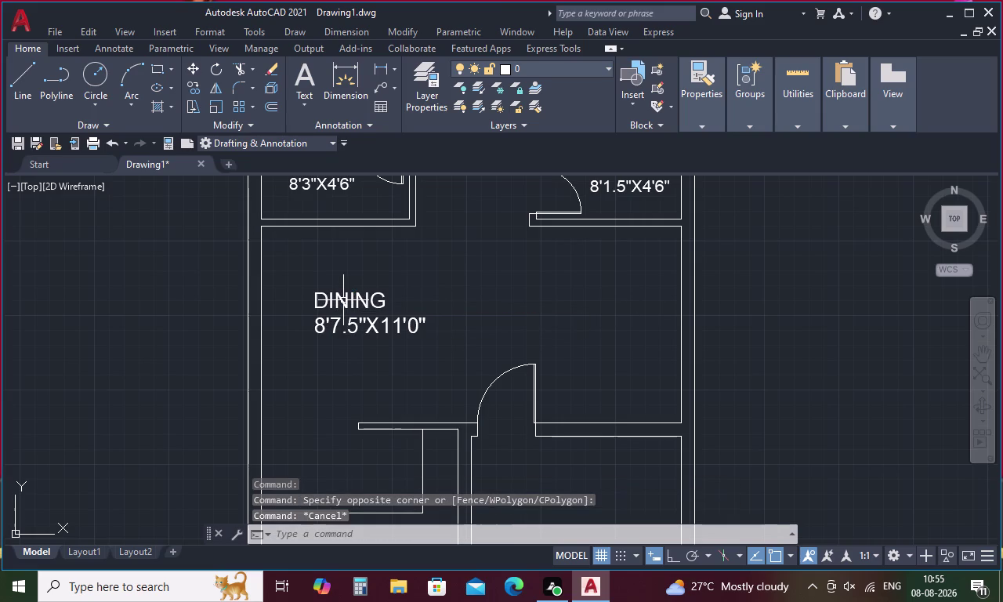
click(343, 300)
key(ctrl+c)
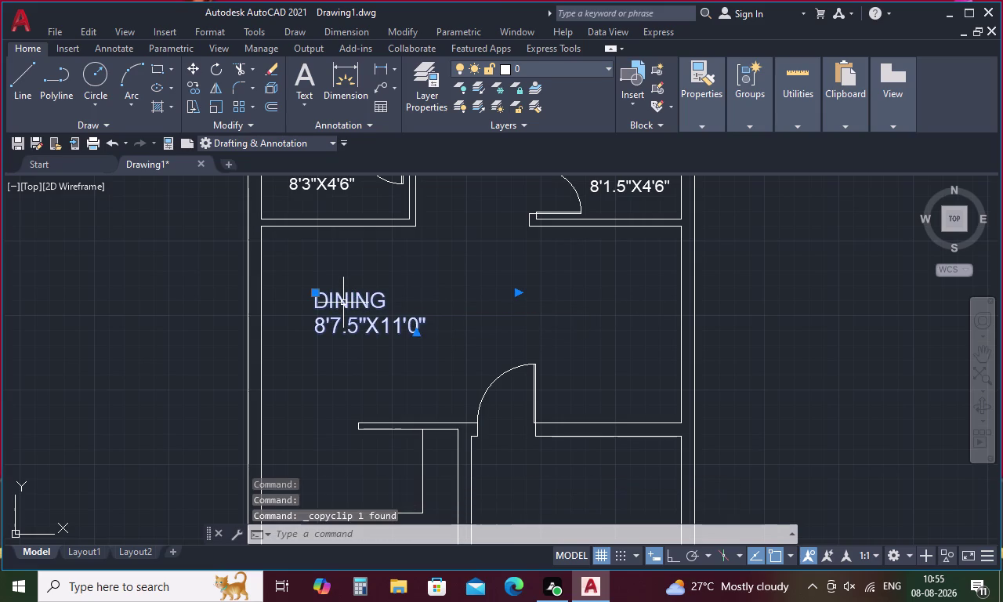
key(ctrl+v)
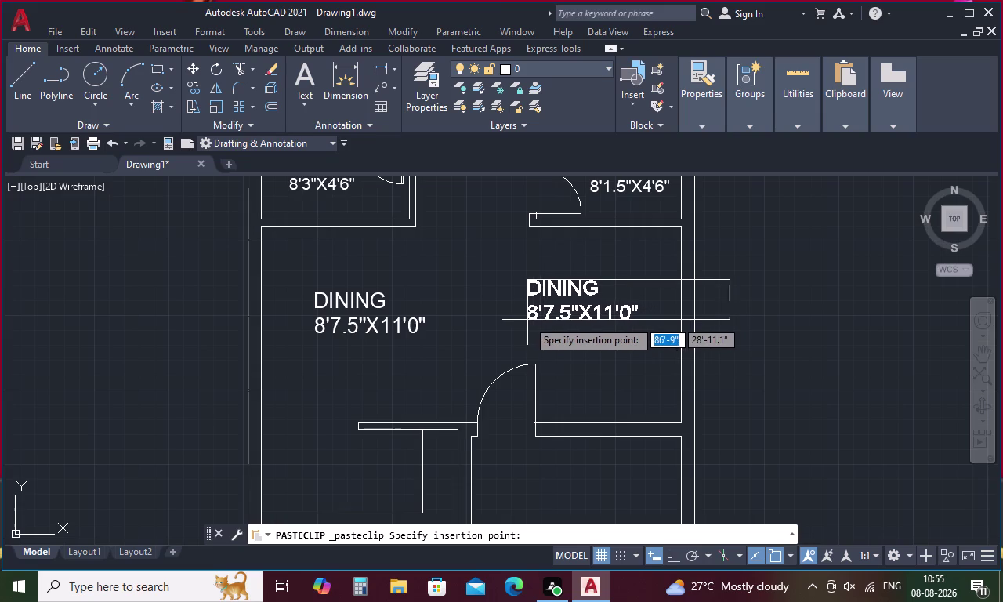
click(545, 321)
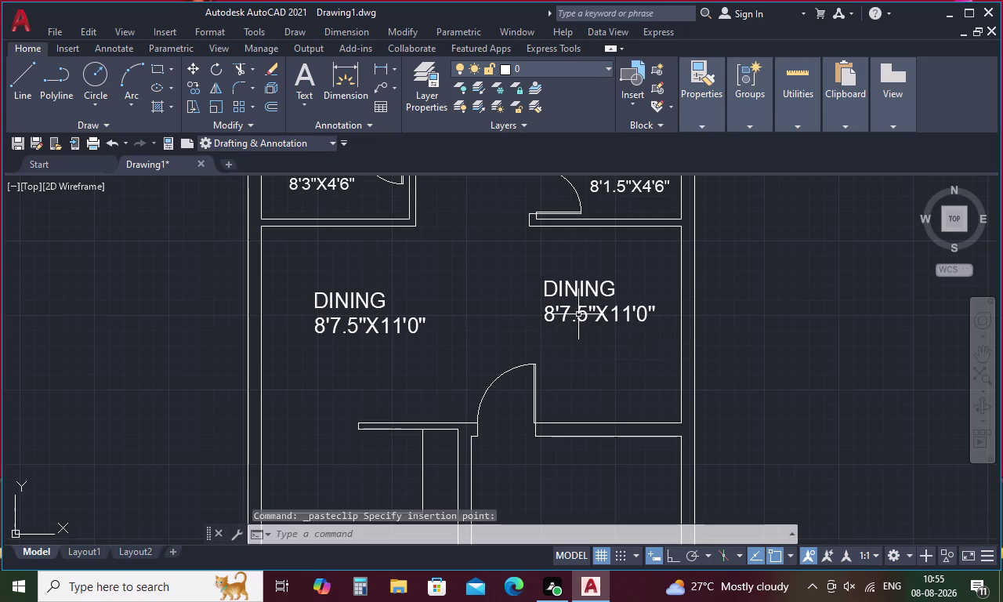
double_click(586, 312)
Rename the copied label from DINING to LIVING.
click(622, 288)
key(BackSpace)
key(BackSpace)
key(BackSpace)
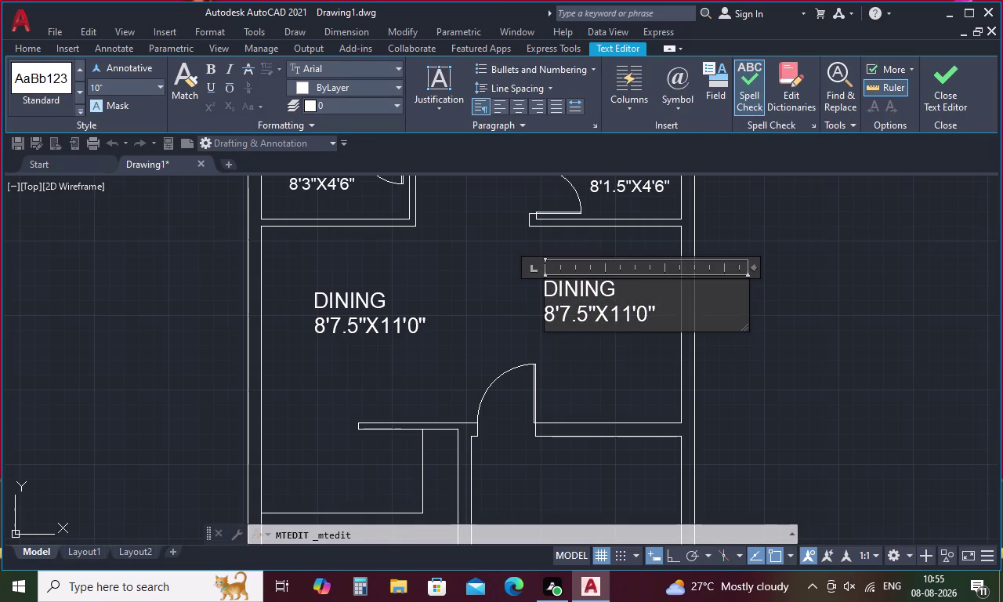
text(LI)
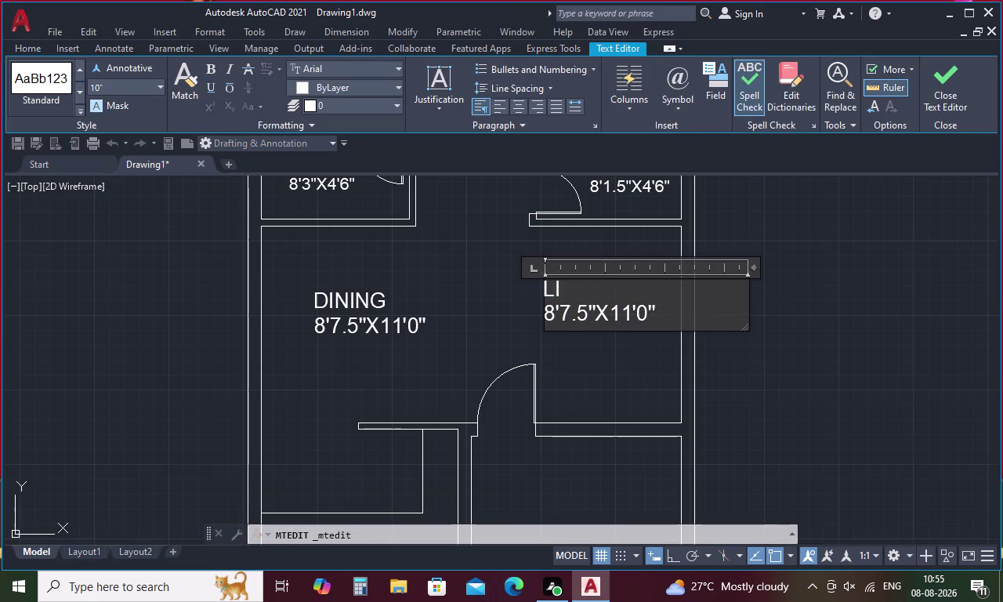
text(VING)
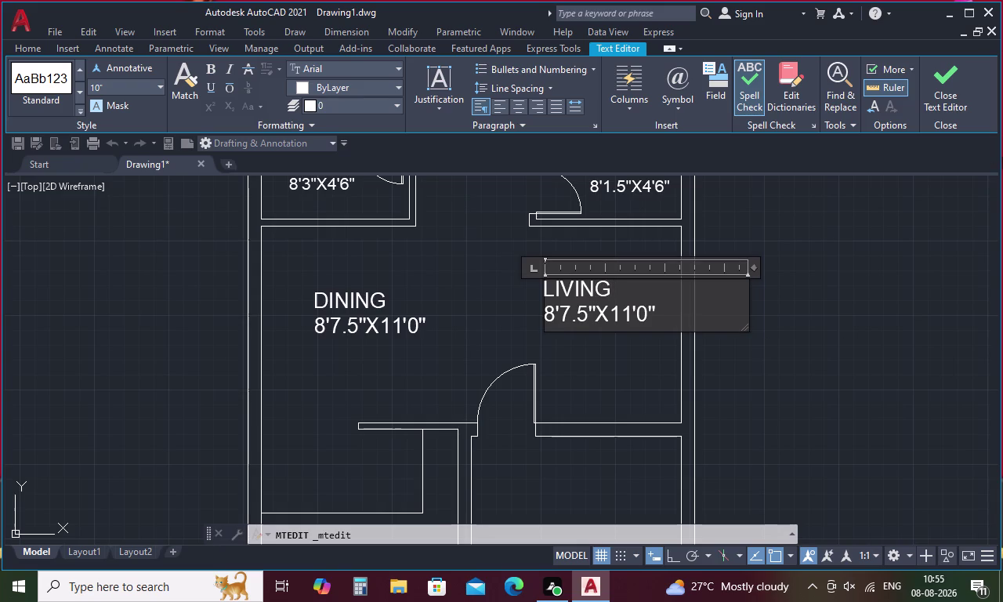
Replace the width's old feet value with 14'.
click(548, 313)
key(Right)
key(Right)
key(Right)
key(BackSpace)
key(BackSpace)
key(BackSpace)
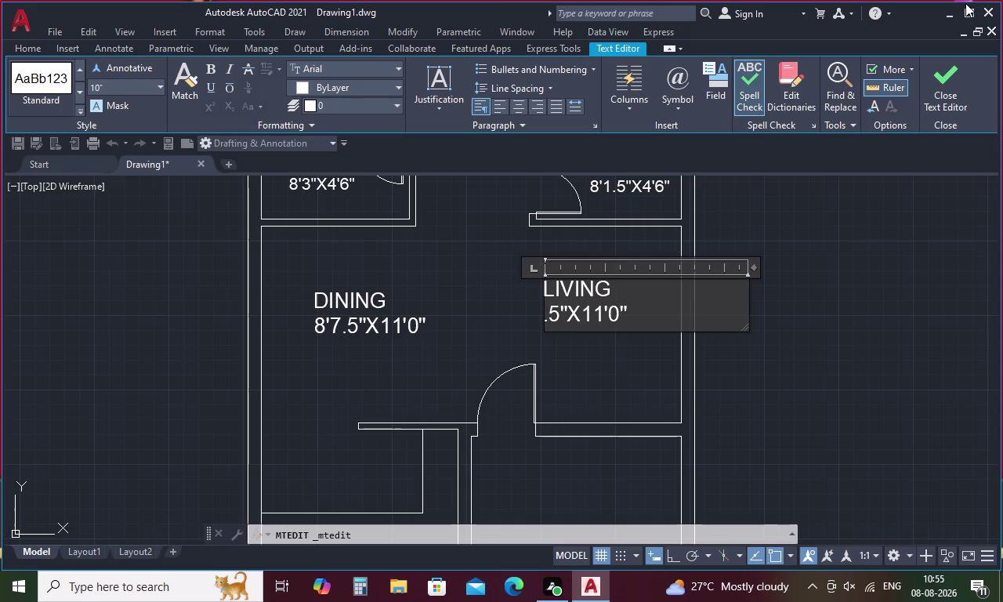
text(14)
key(apostrophe)
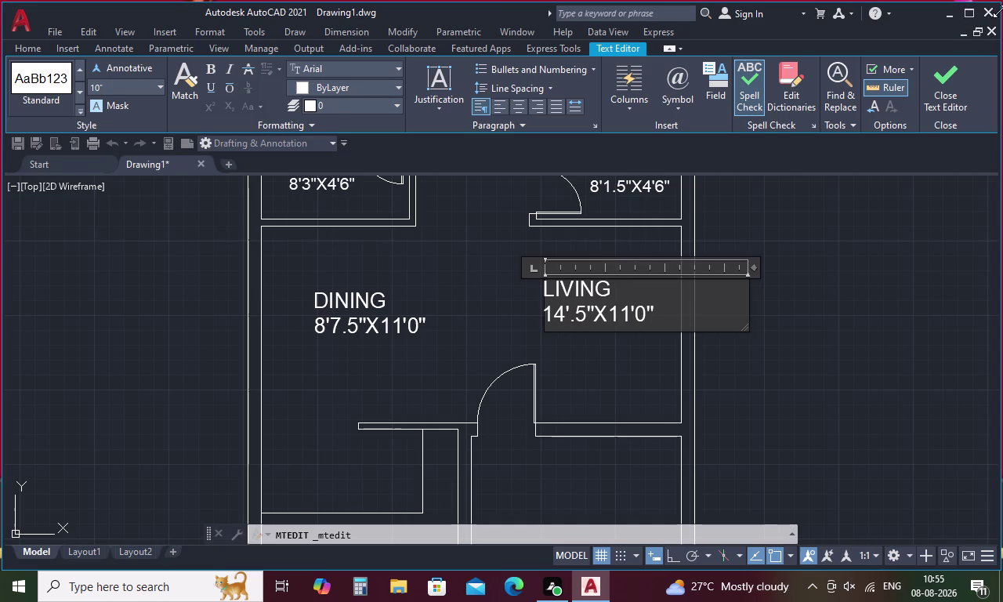
Correct the inches so the width reads 14'10.5" and close the editor.
key(Right)
key(1)
key(0)
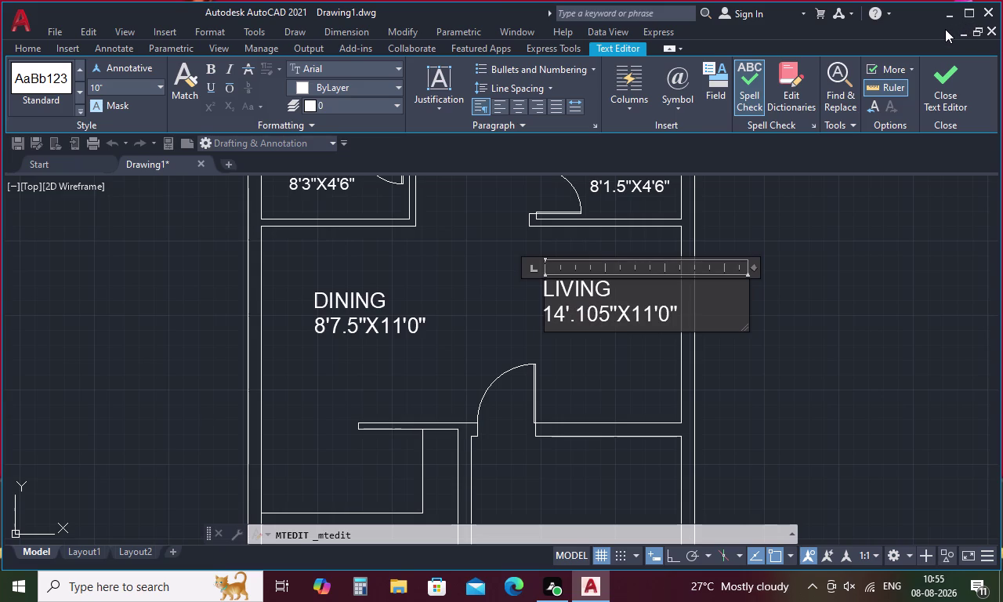
key(period)
key(Left)
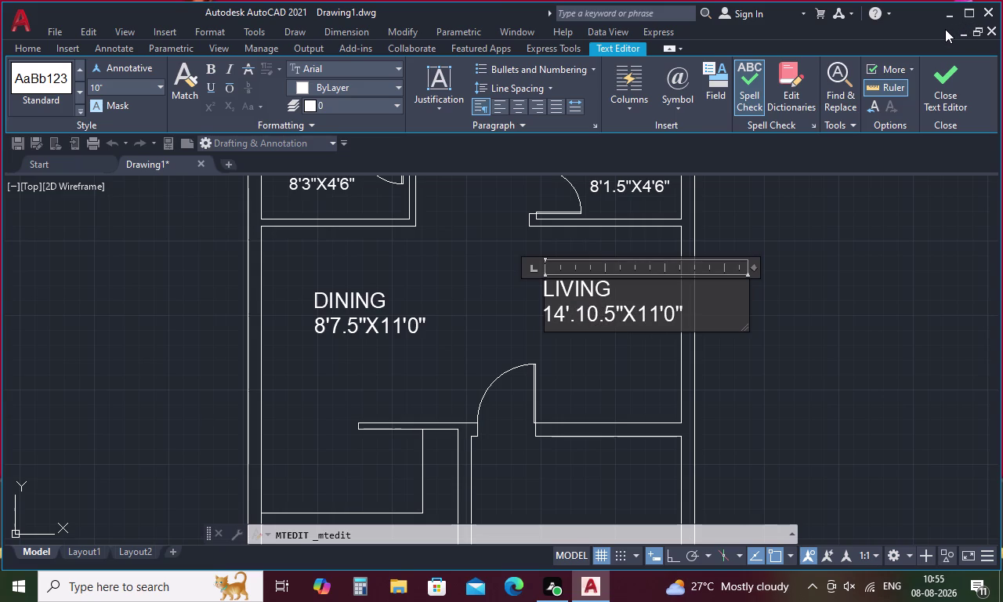
key(Left)
key(Left)
key(BackSpace)
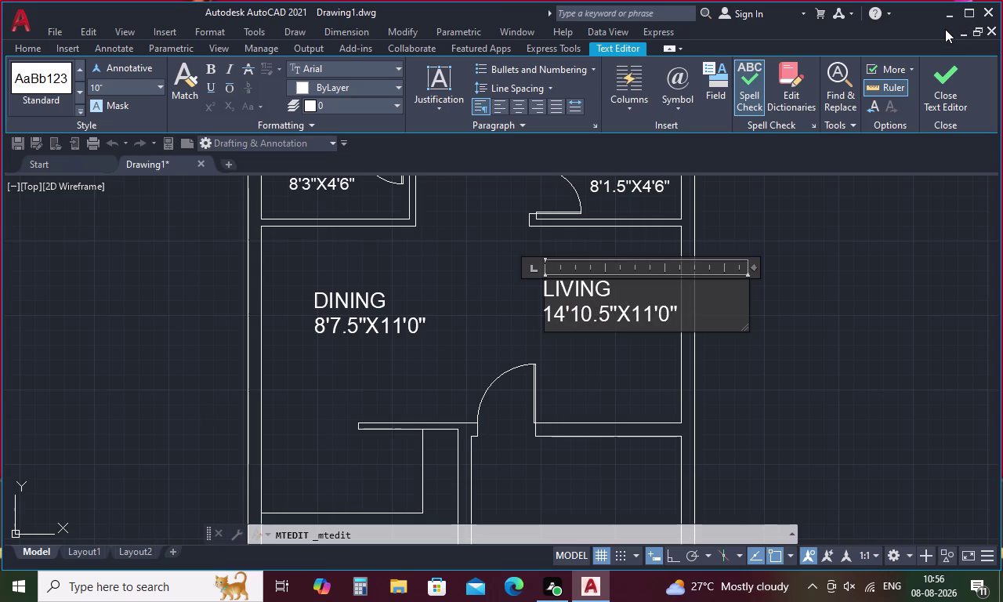
key(Right)
key(Right)
key(Right)
key(Right)
key(Right)
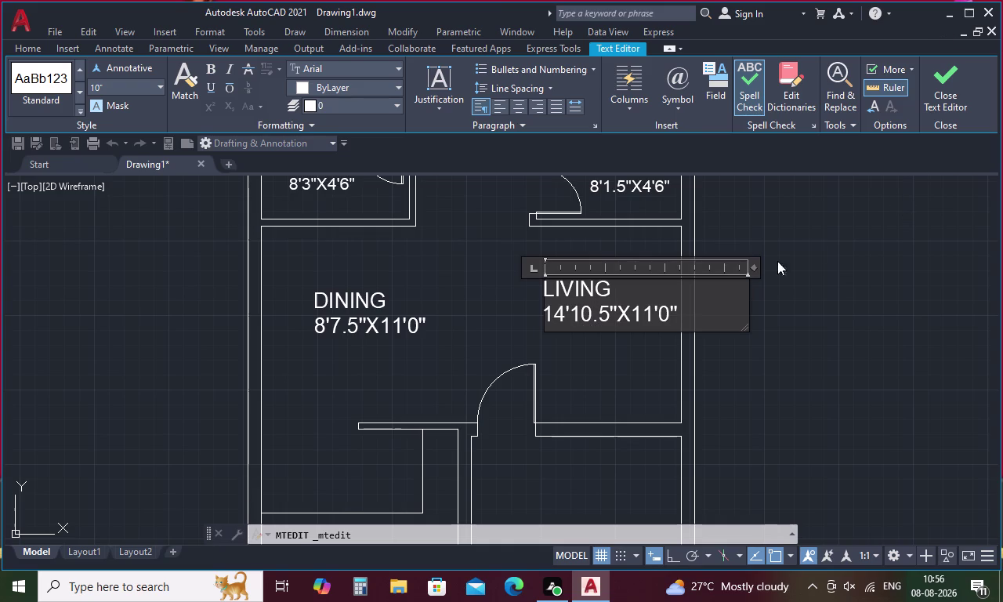
click(580, 381)
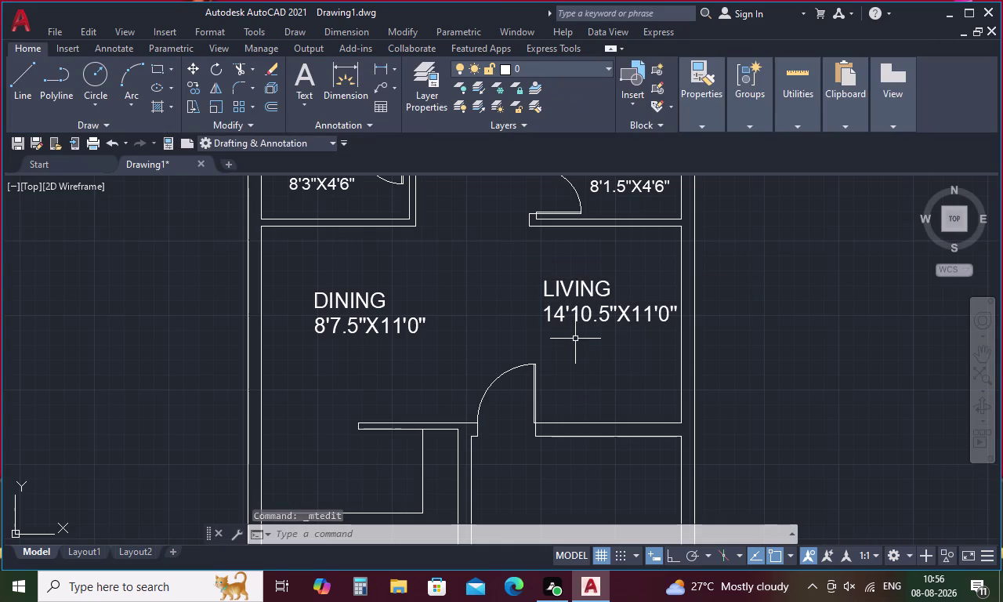
Paste a copy of the room label into the room above the staircase.
middle_drag(312, 439, 313, 439)
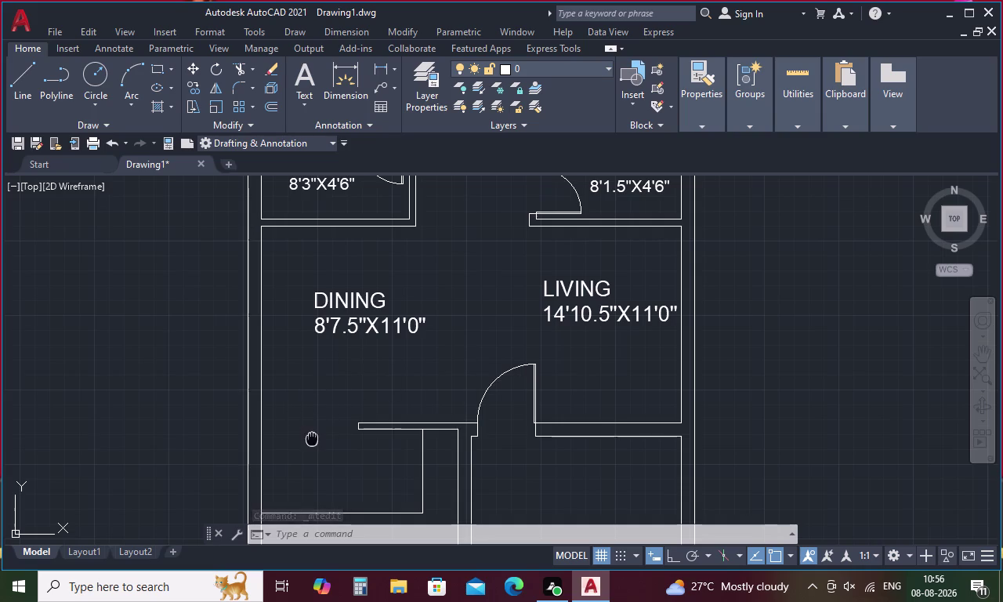
middle_drag(312, 438, 348, 297)
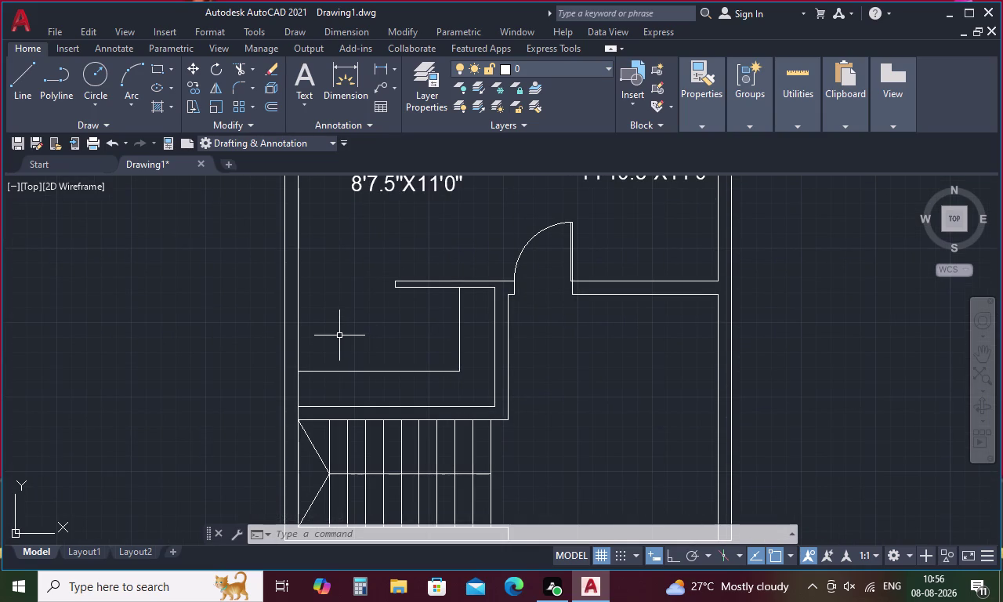
key(ctrl+v)
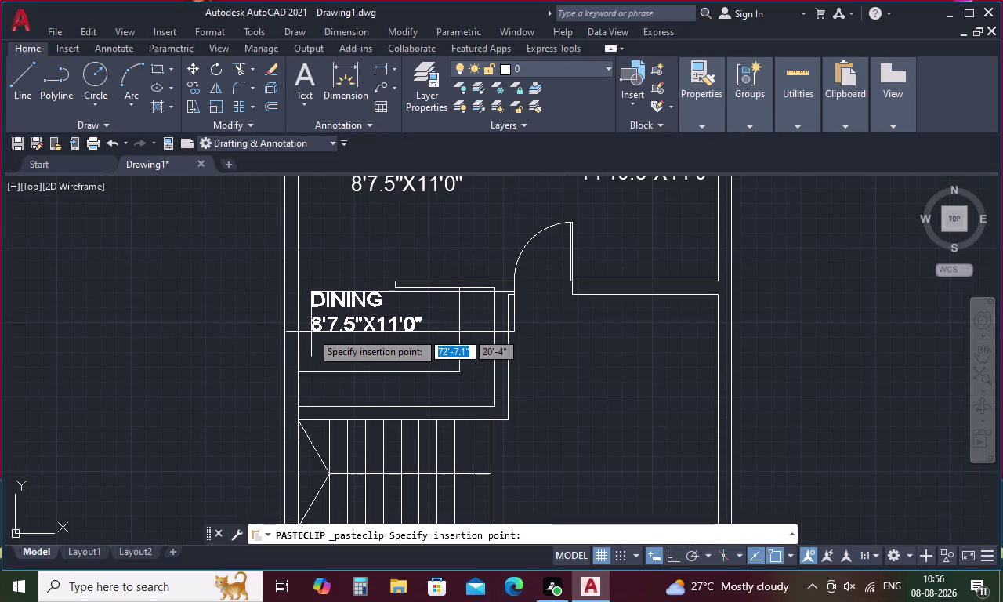
click(311, 331)
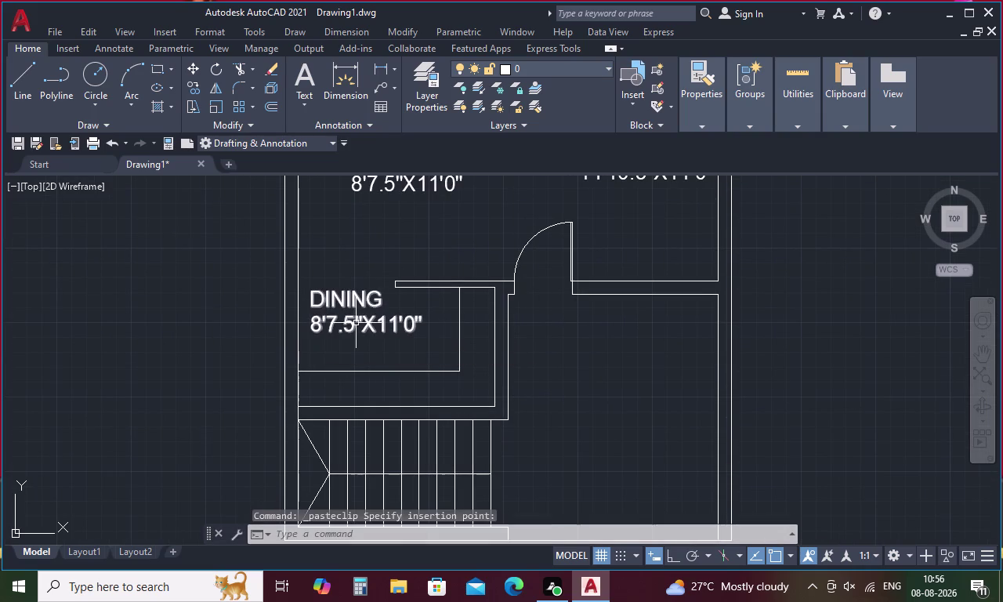
Rename the pasted label's room name to KITCHEN.
double_click(356, 322)
click(382, 302)
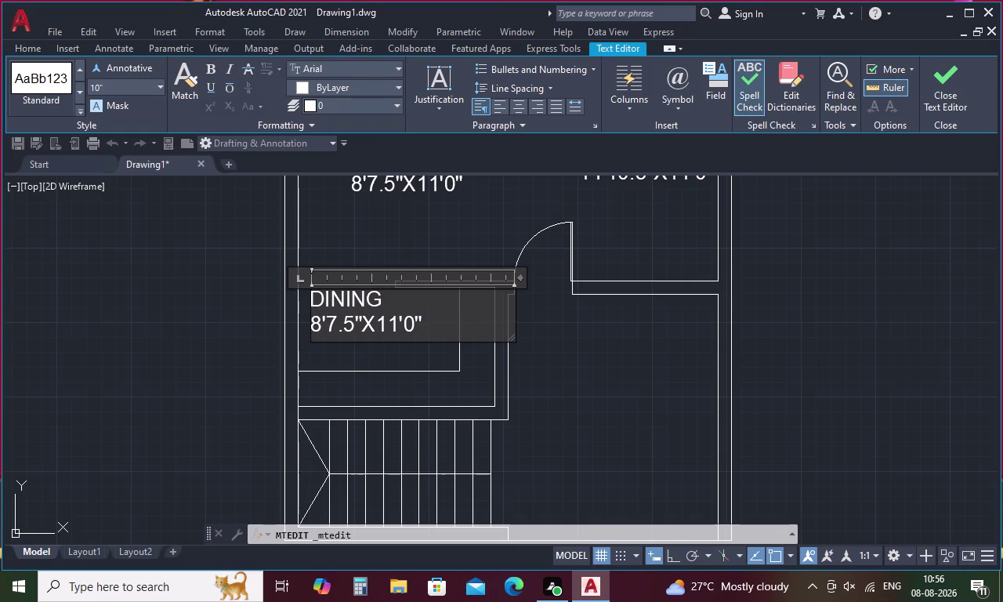
key(BackSpace)
key(BackSpace)
key(BackSpace)
text(KI)
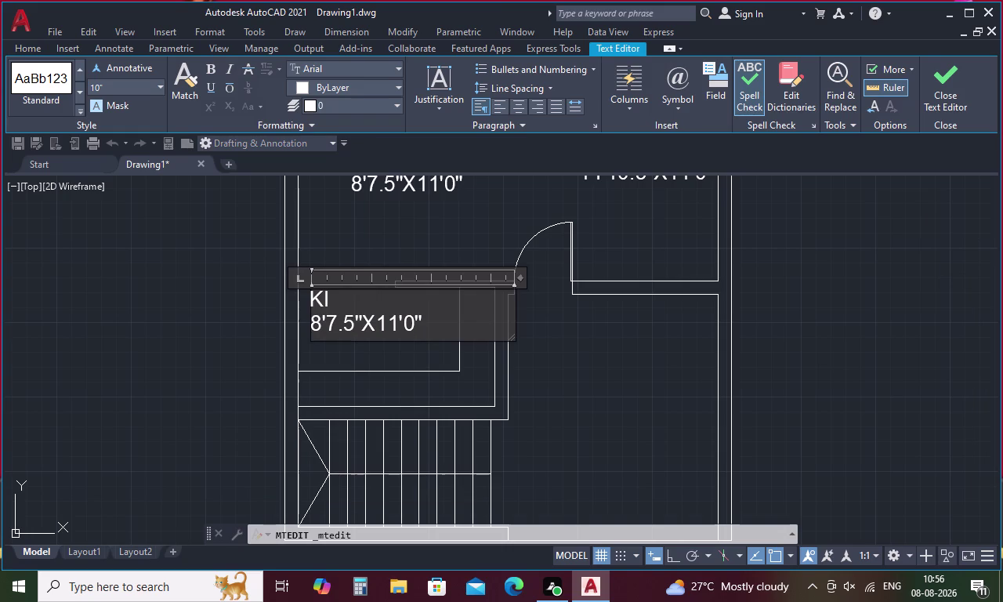
text(T)
text(CH)
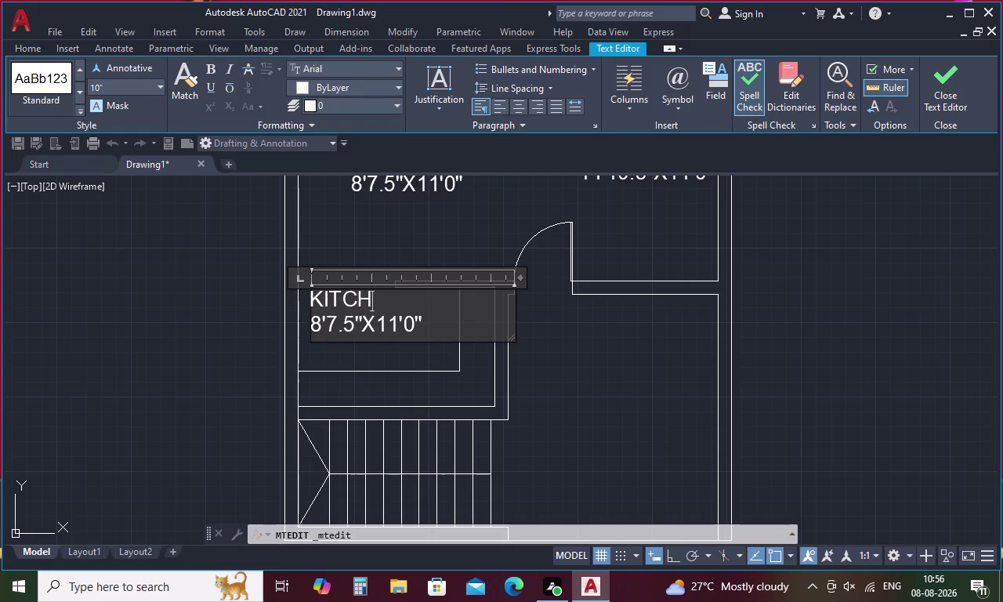
text(E)
key(n)
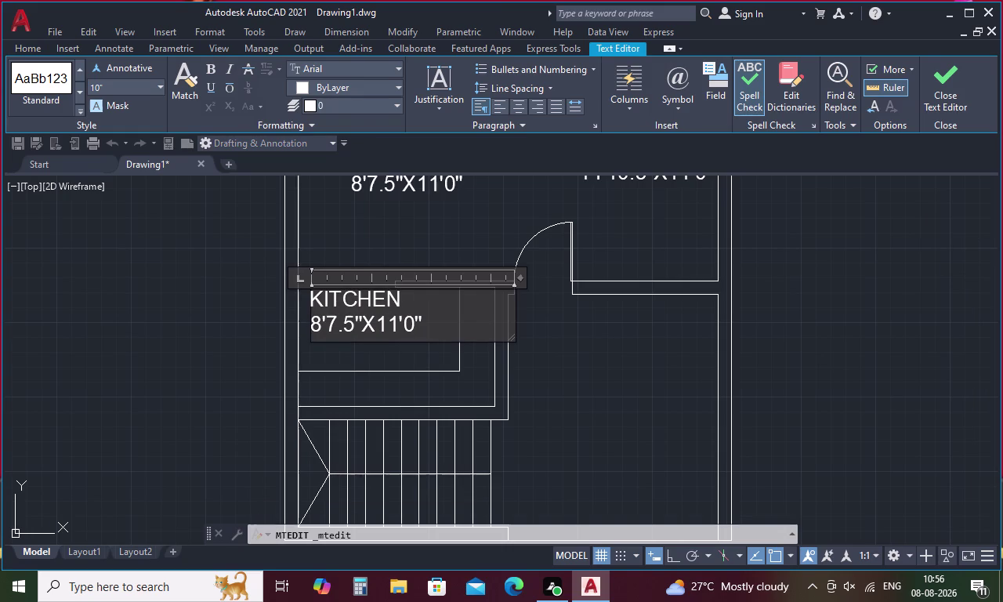
click(391, 235)
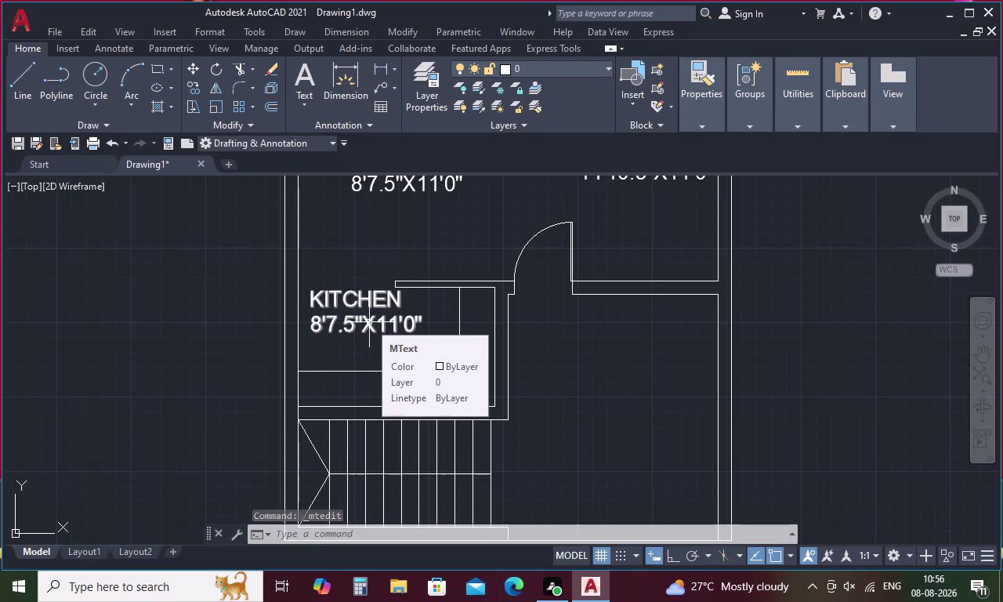
Remove the dimension line from the KITCHEN label.
double_click(355, 325)
click(426, 323)
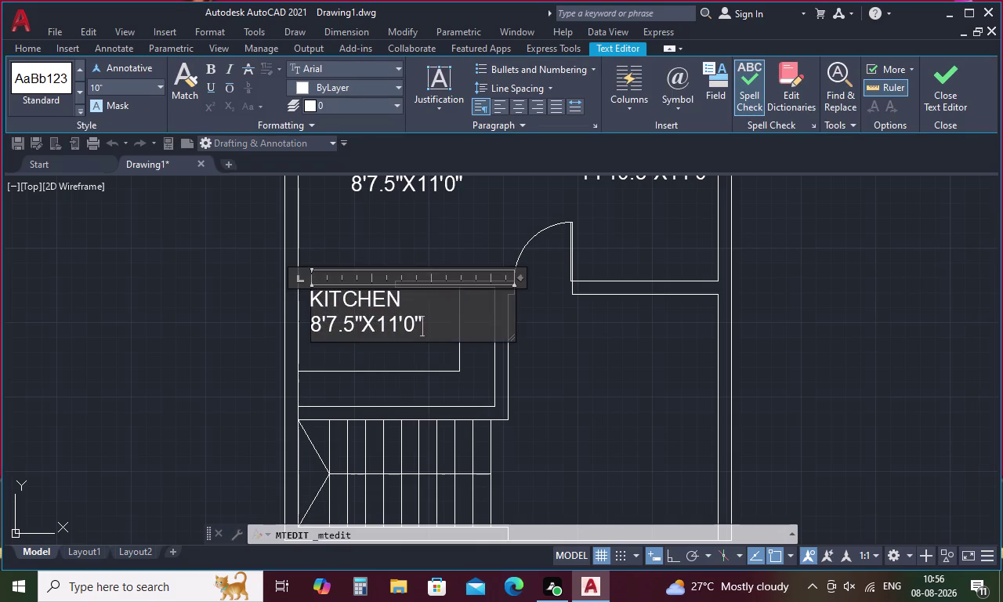
key(BackSpace)
key(BackSpace)
key(BackSpace)
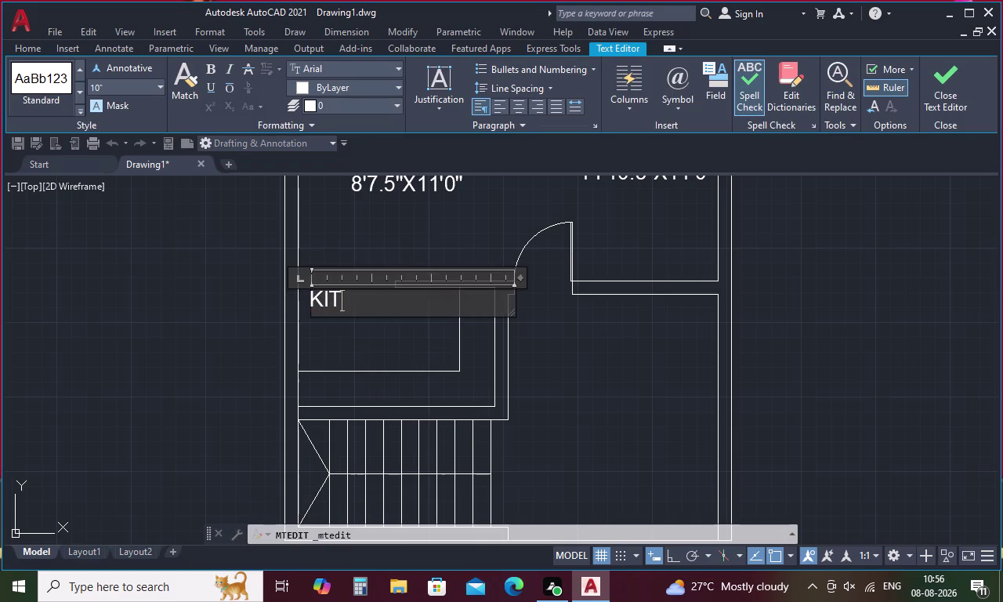
text(CHEN)
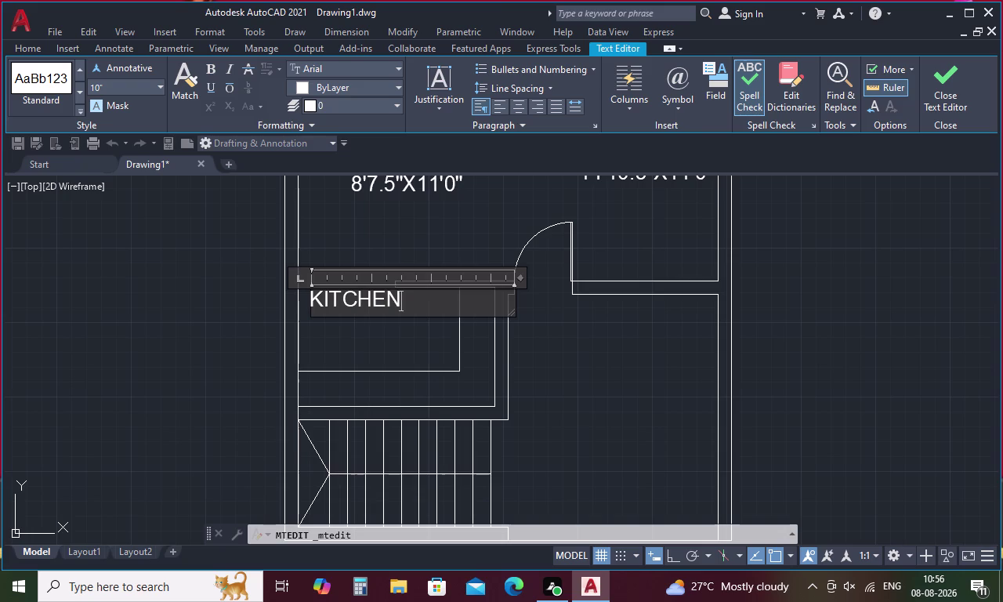
click(407, 236)
Move the KITCHEN label slightly down and to the right.
click(375, 302)
right_click(375, 302)
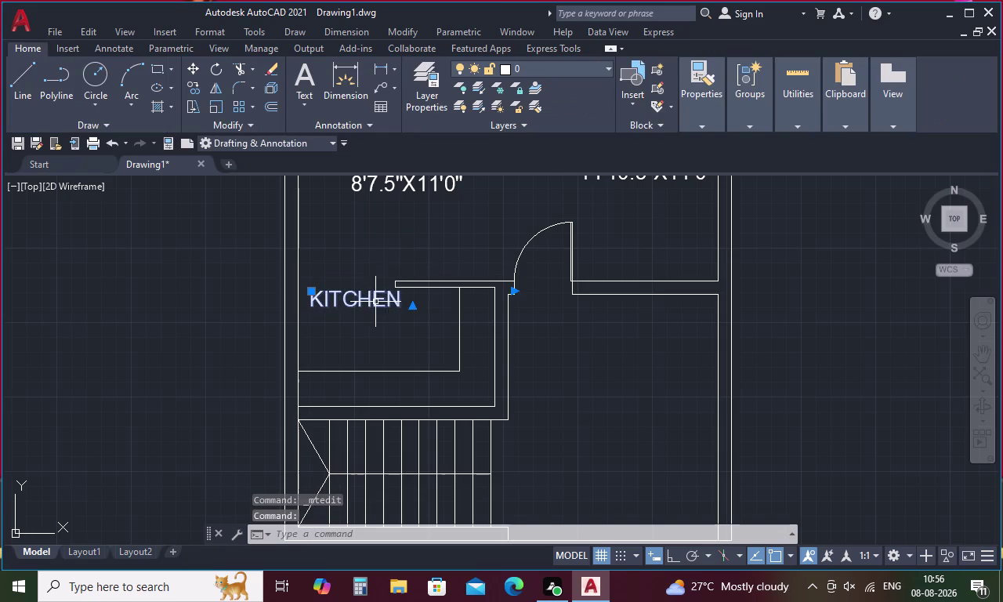
click(416, 304)
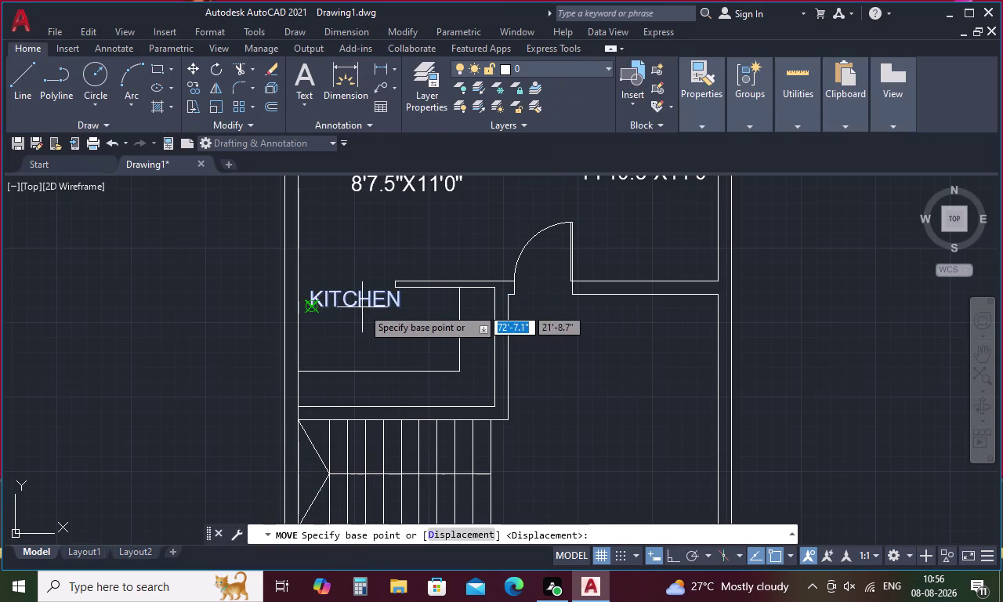
click(362, 307)
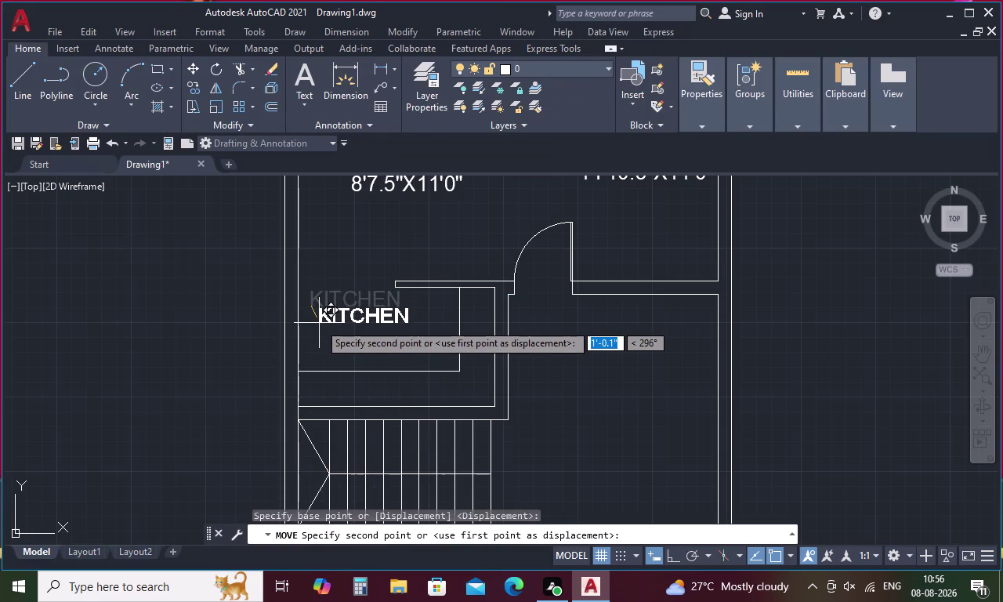
click(320, 323)
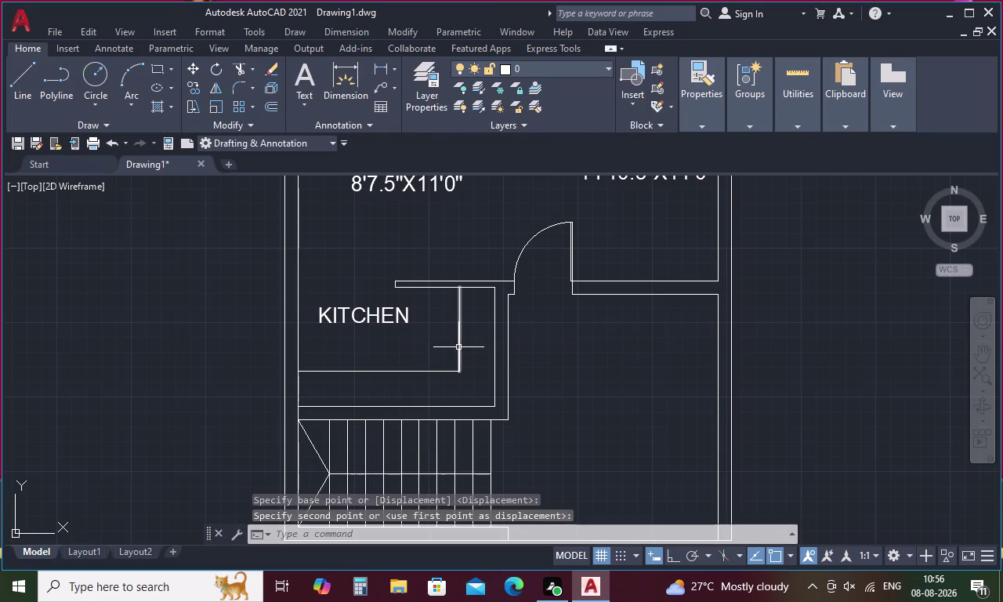